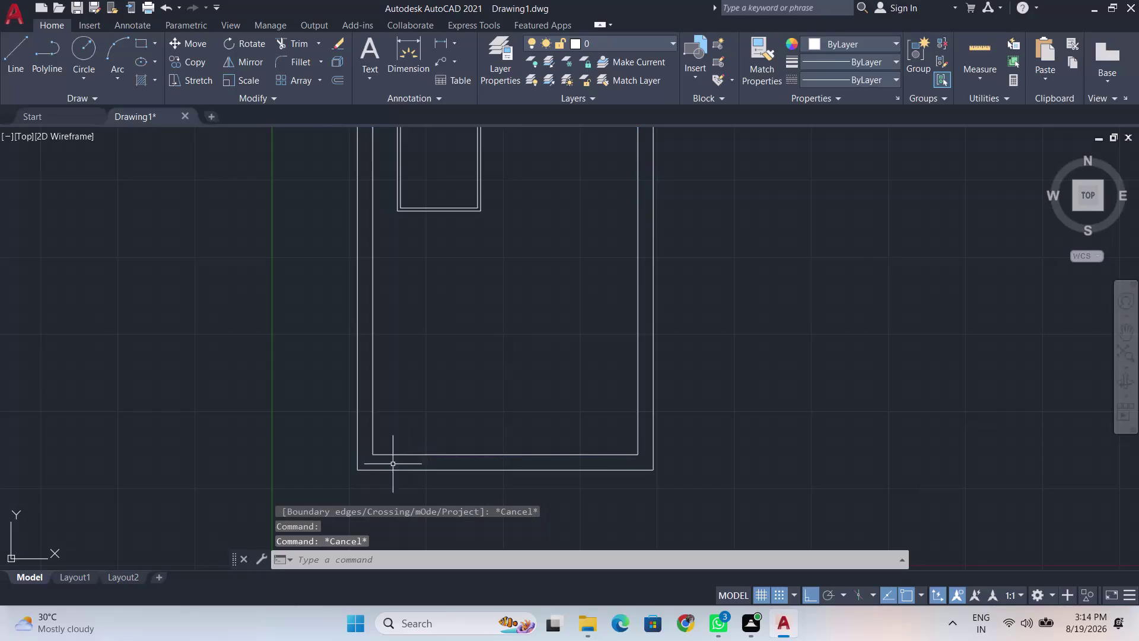
Draw lines extending the left and right inner jambs down to the outer bottom edge.
scroll(up, 3)
key(l)
key(Return)
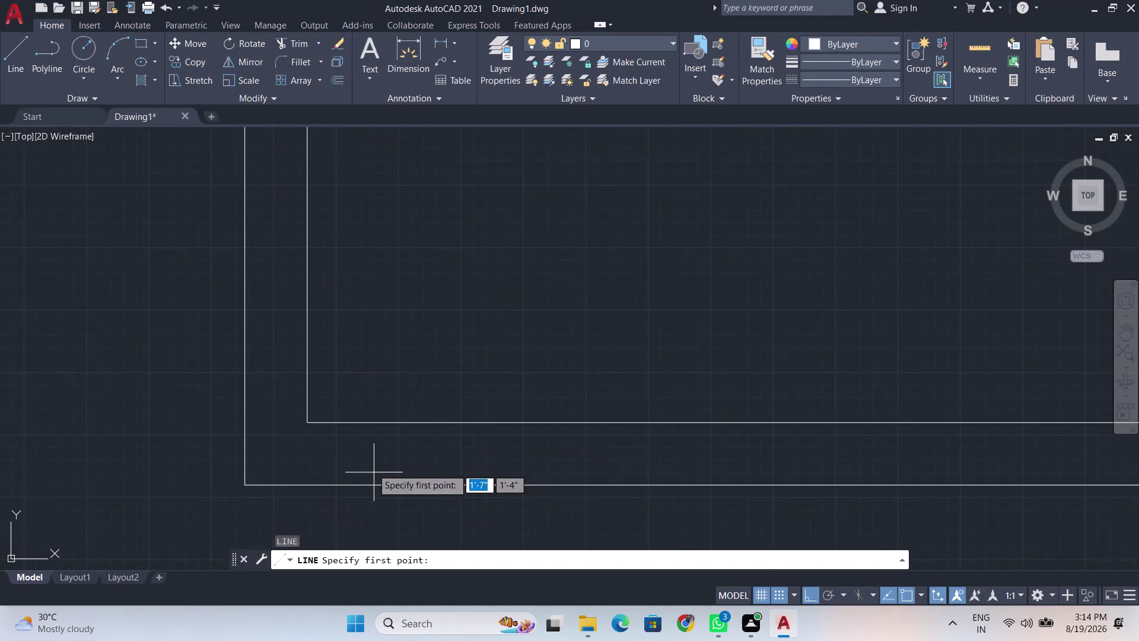
click(311, 421)
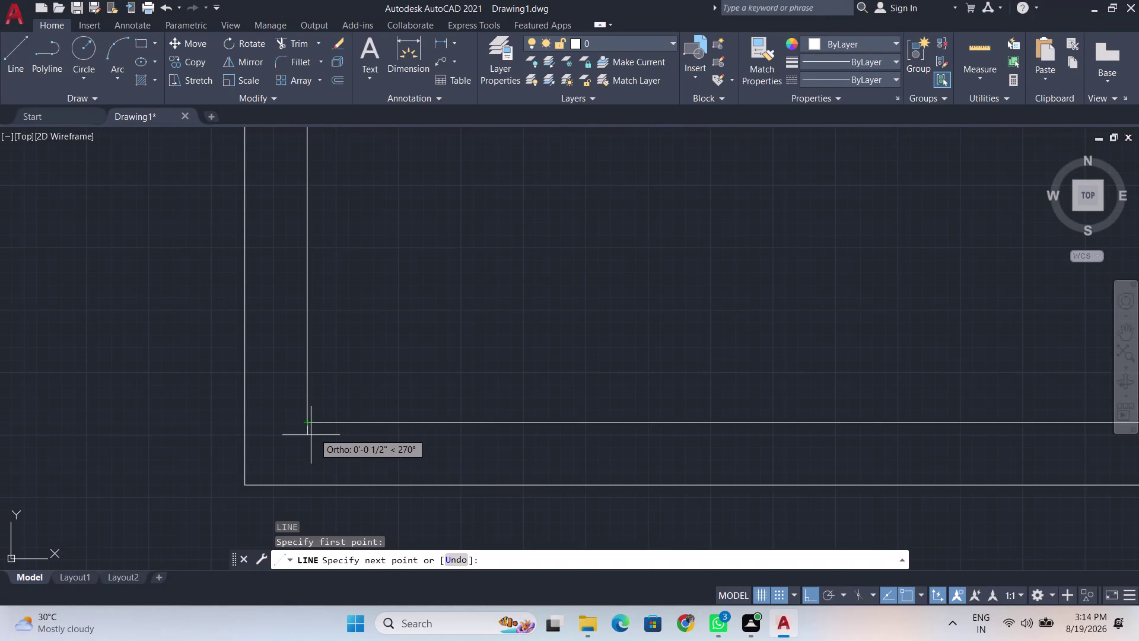
click(316, 495)
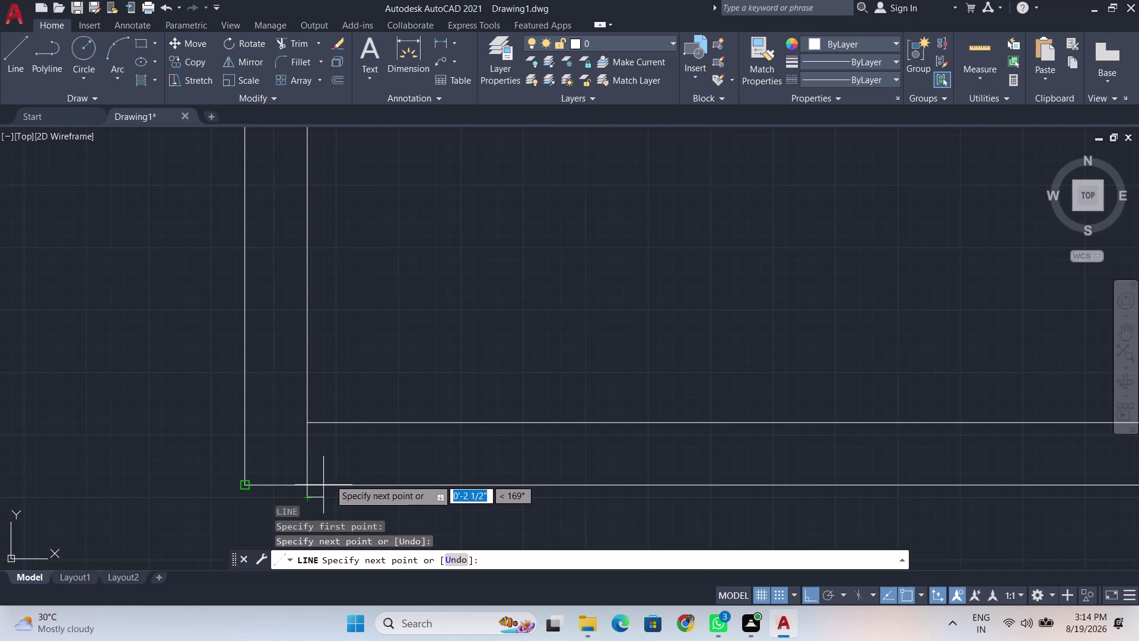
key(space)
middle_drag(617, 453, 444, 404)
scroll(down, 3)
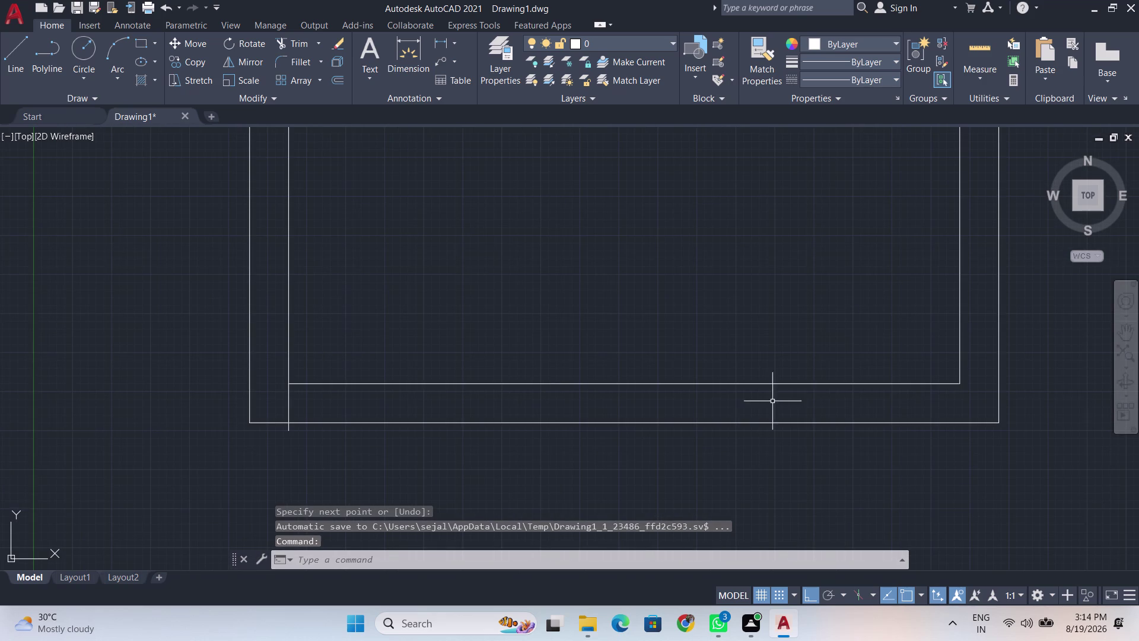
key(l)
key(Return)
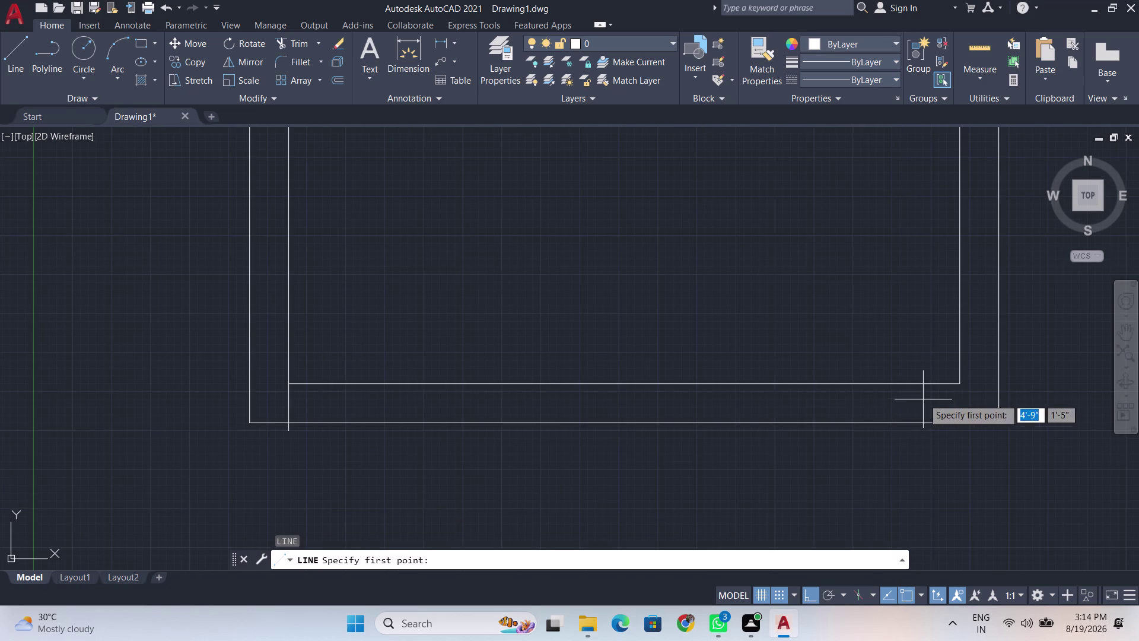
click(959, 386)
click(959, 451)
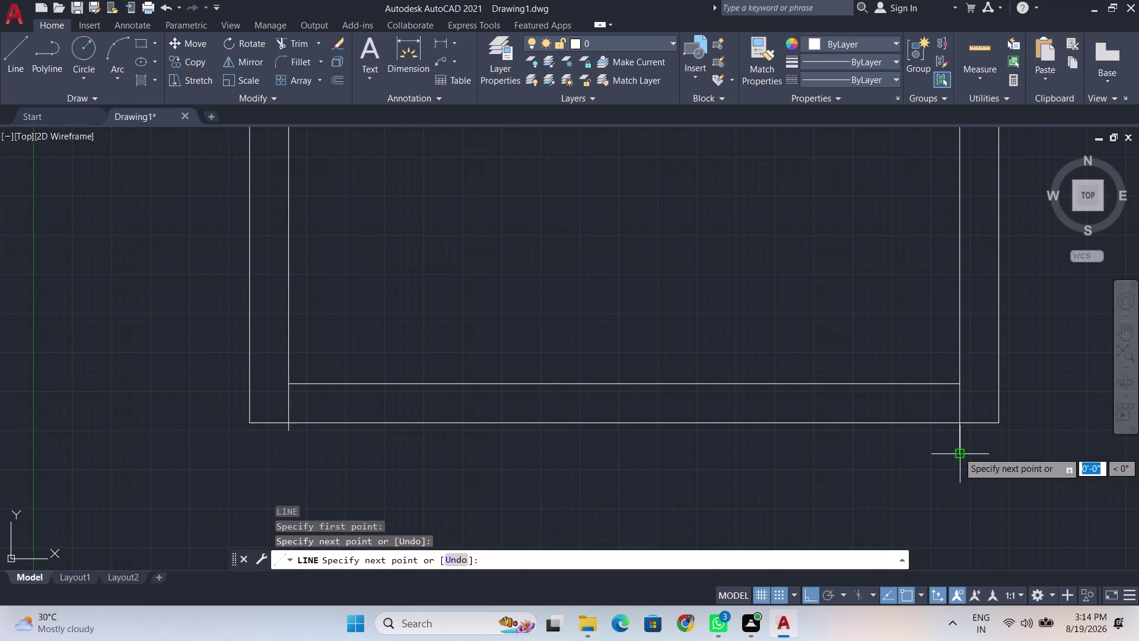
key(Return)
Trim away the inner bottom frame line and the stub below the bottom edge.
text(t)
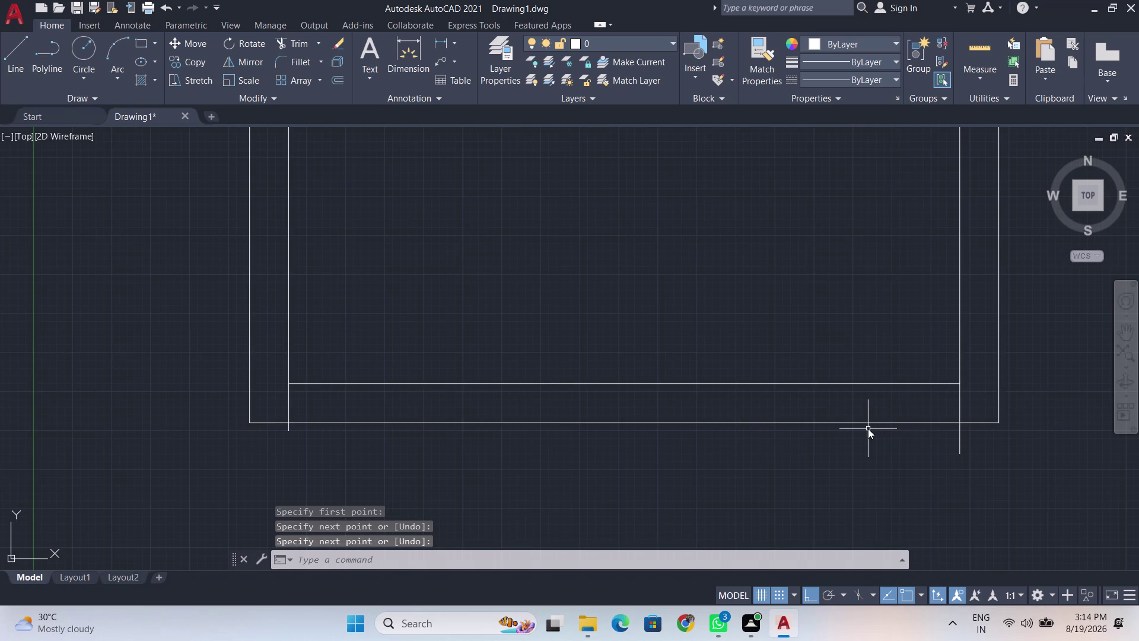
text(r)
key(Return)
click(846, 385)
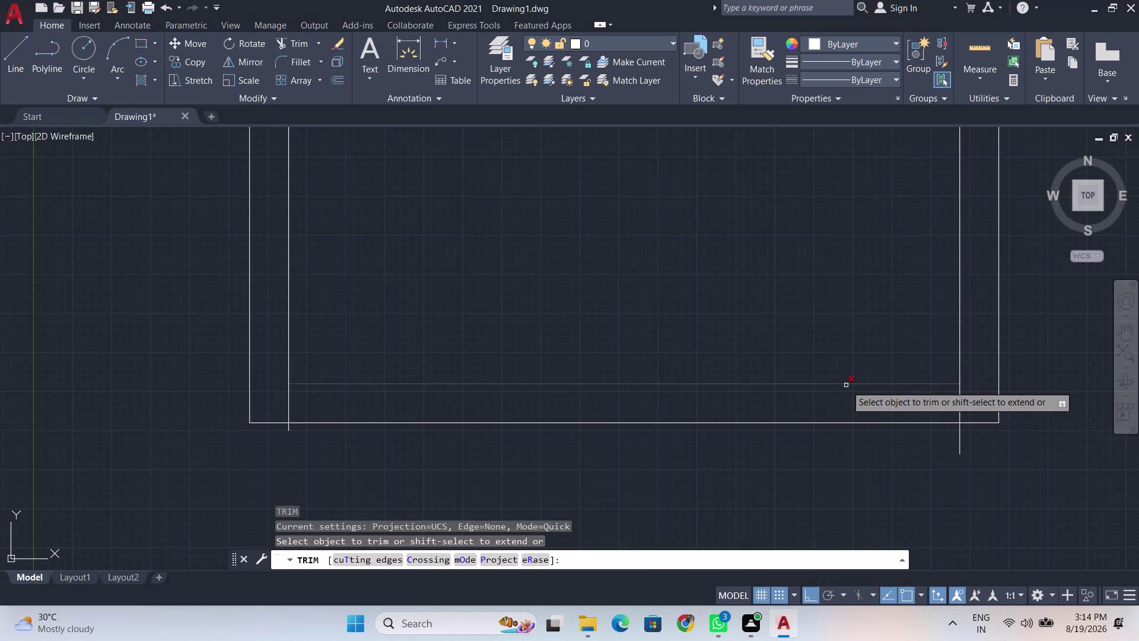
click(290, 431)
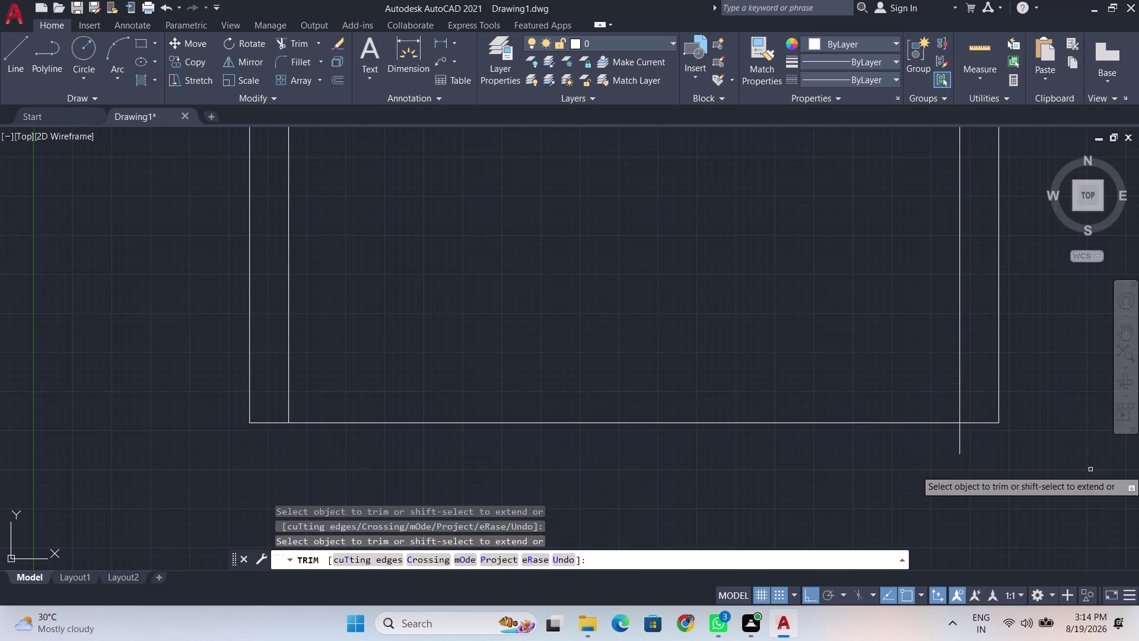
click(964, 448)
click(943, 450)
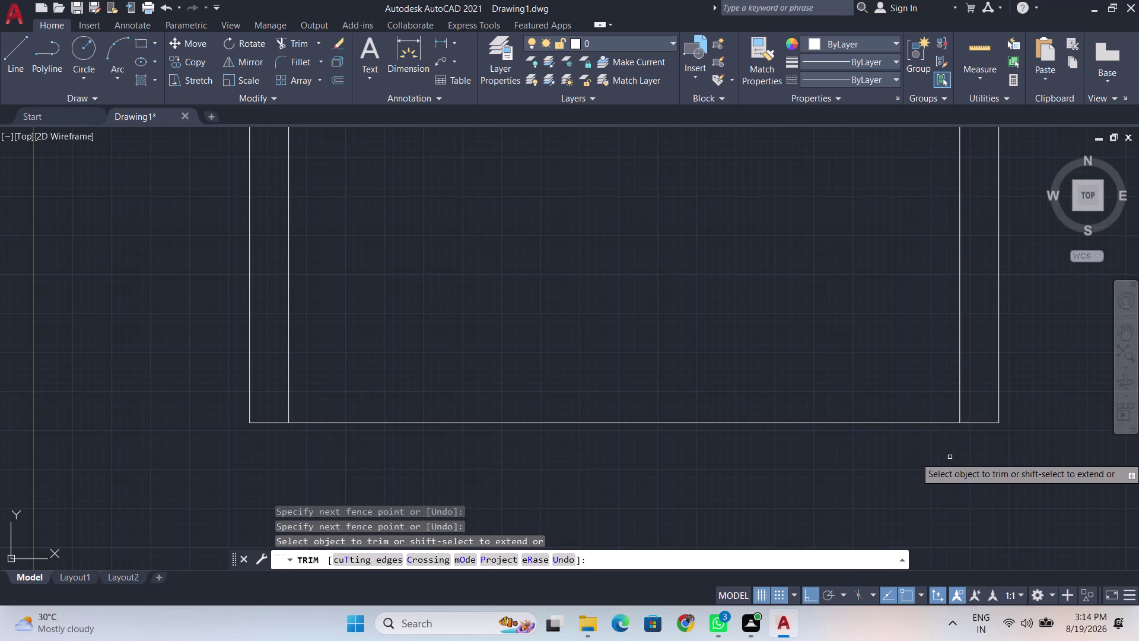
key(Return)
scroll(down, 3)
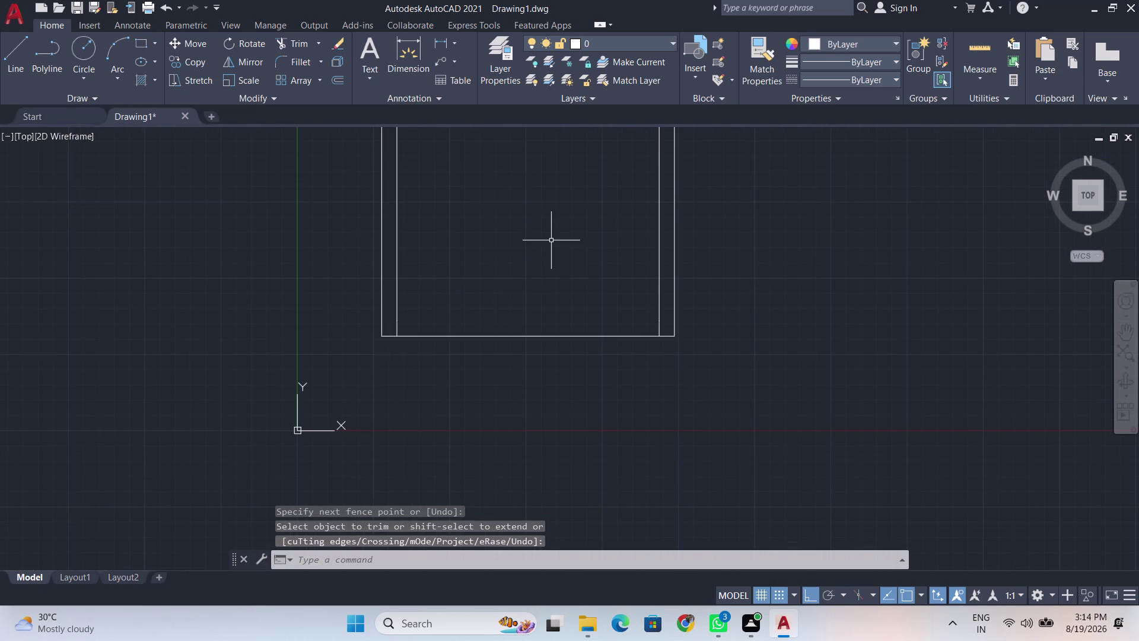
middle_drag(551, 240, 541, 410)
scroll(up, 3)
scroll(down, 3)
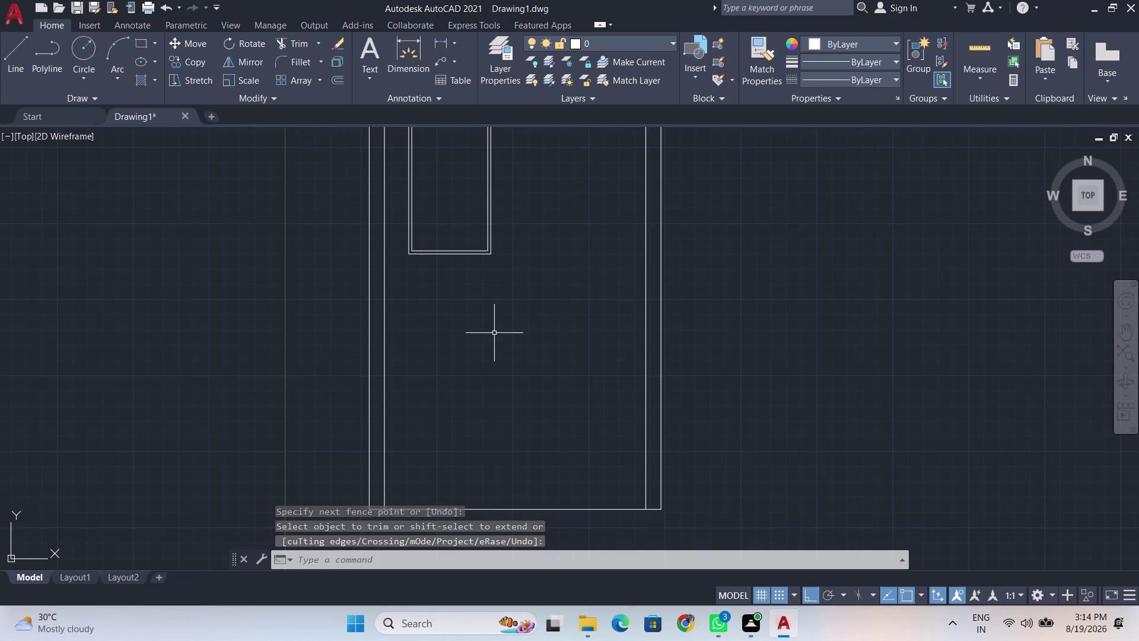
scroll(down, 3)
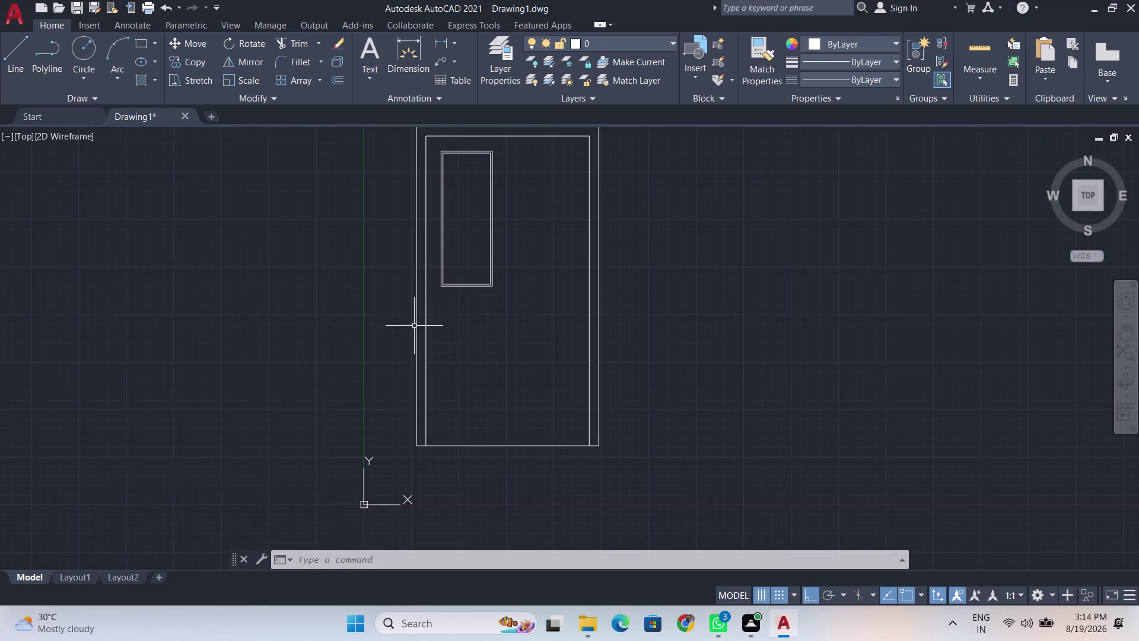
scroll(up, 3)
scroll(up, 3)
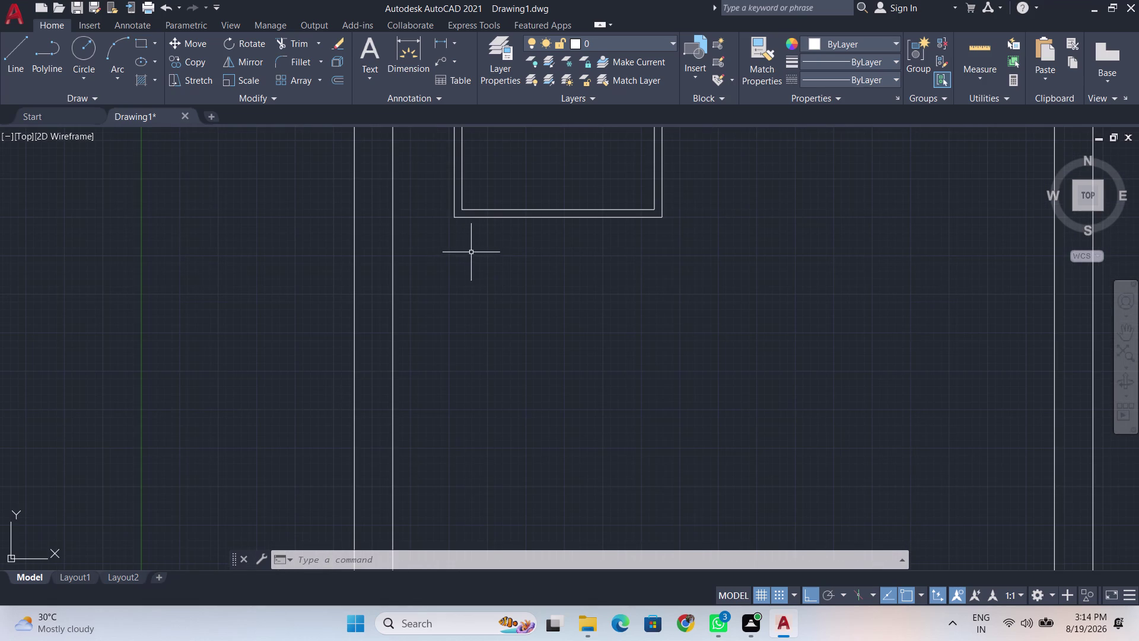
text(rec)
key(Return)
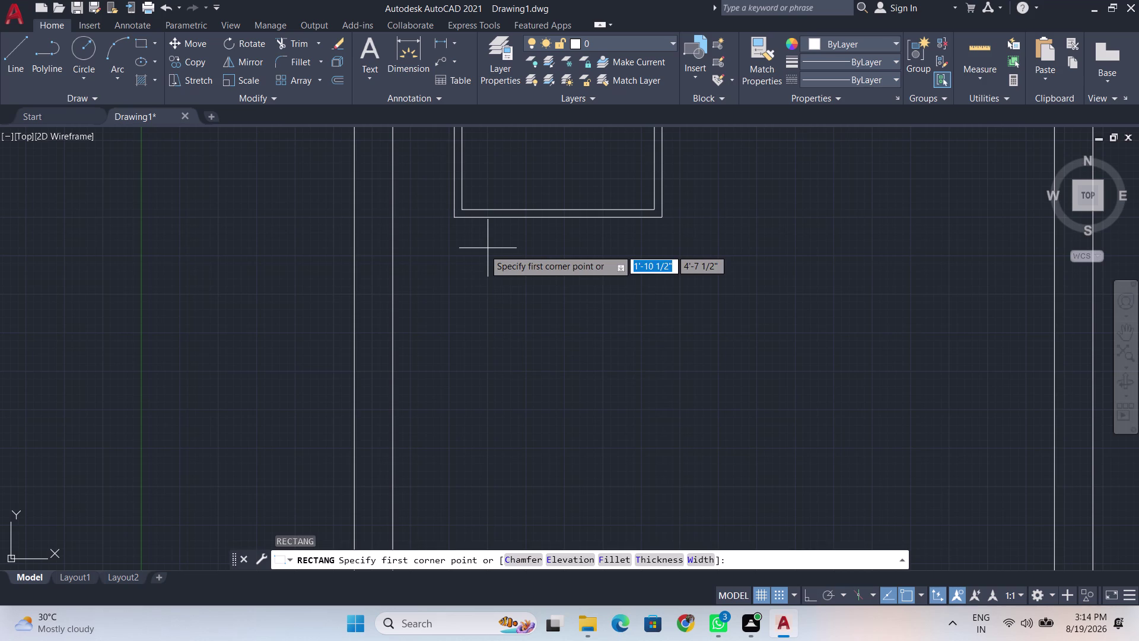
key(BackSpace)
text(tk)
key(Return)
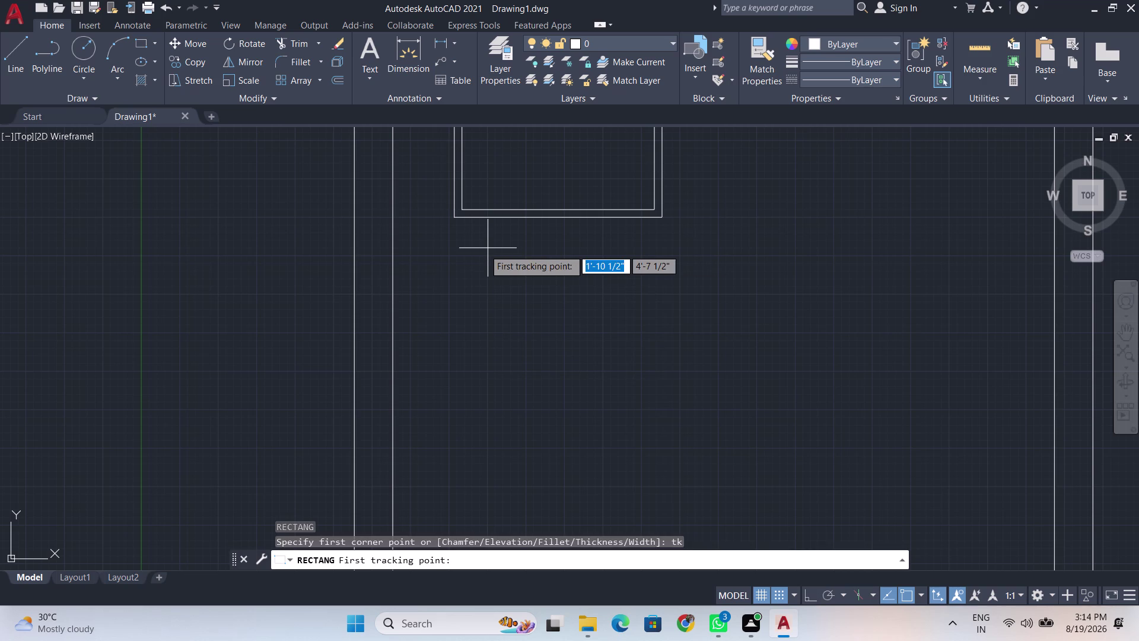
scroll(up, 3)
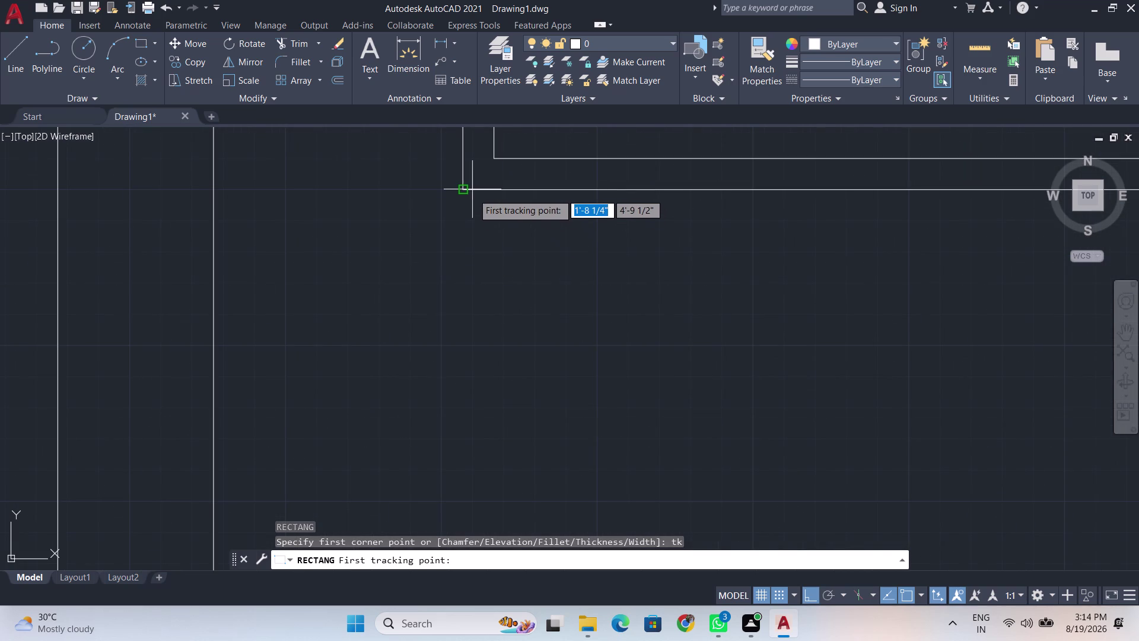
scroll(up, 3)
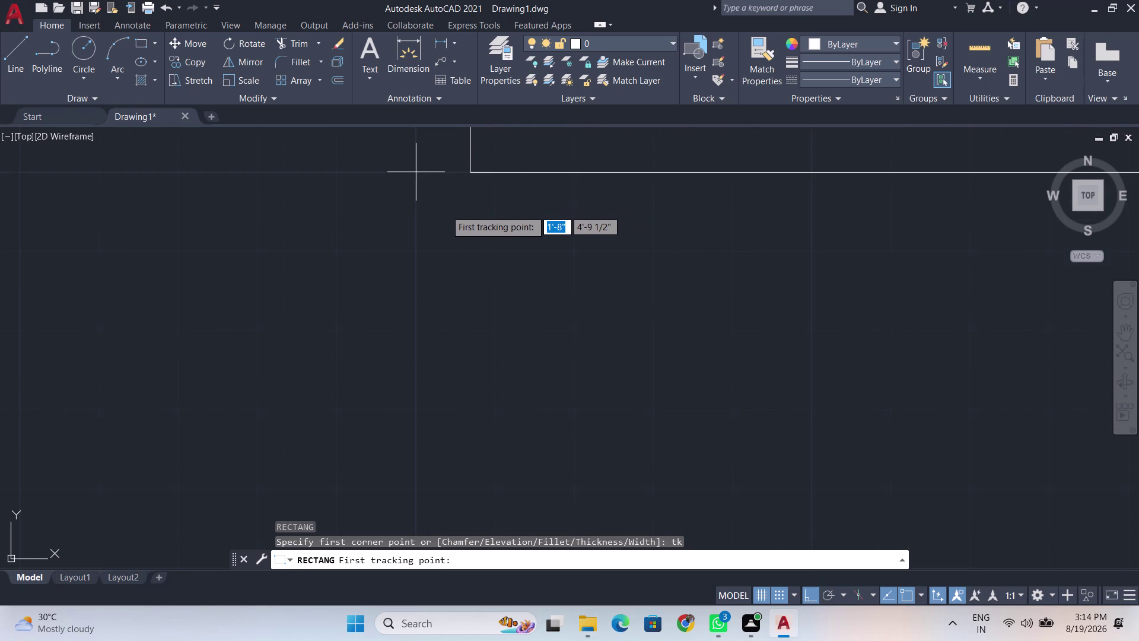
scroll(up, 3)
scroll(down, 3)
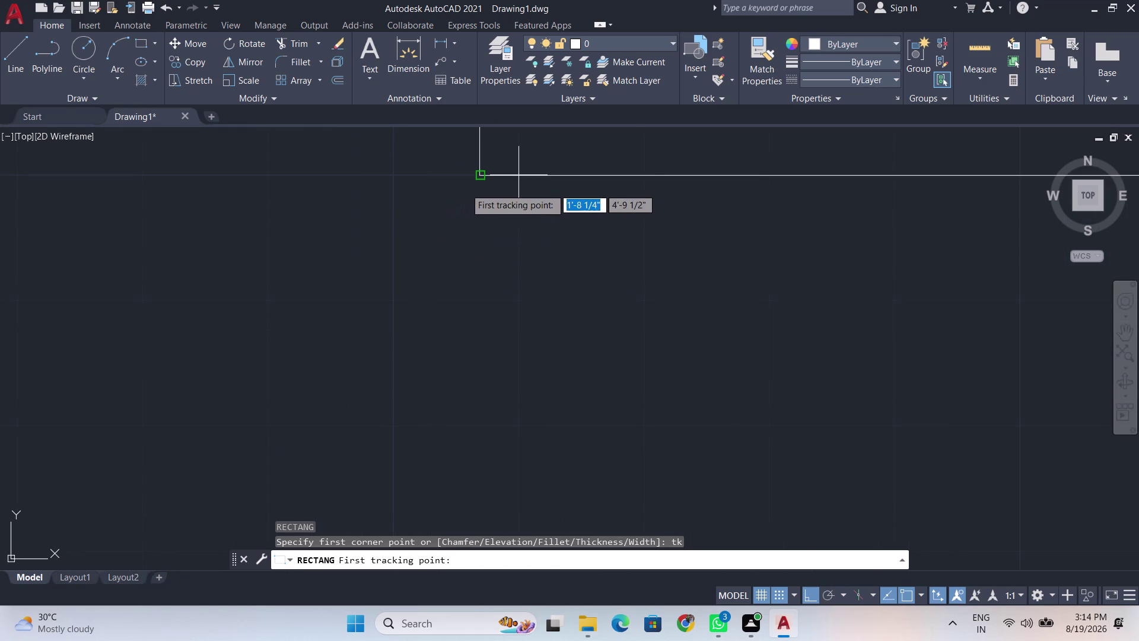
click(473, 191)
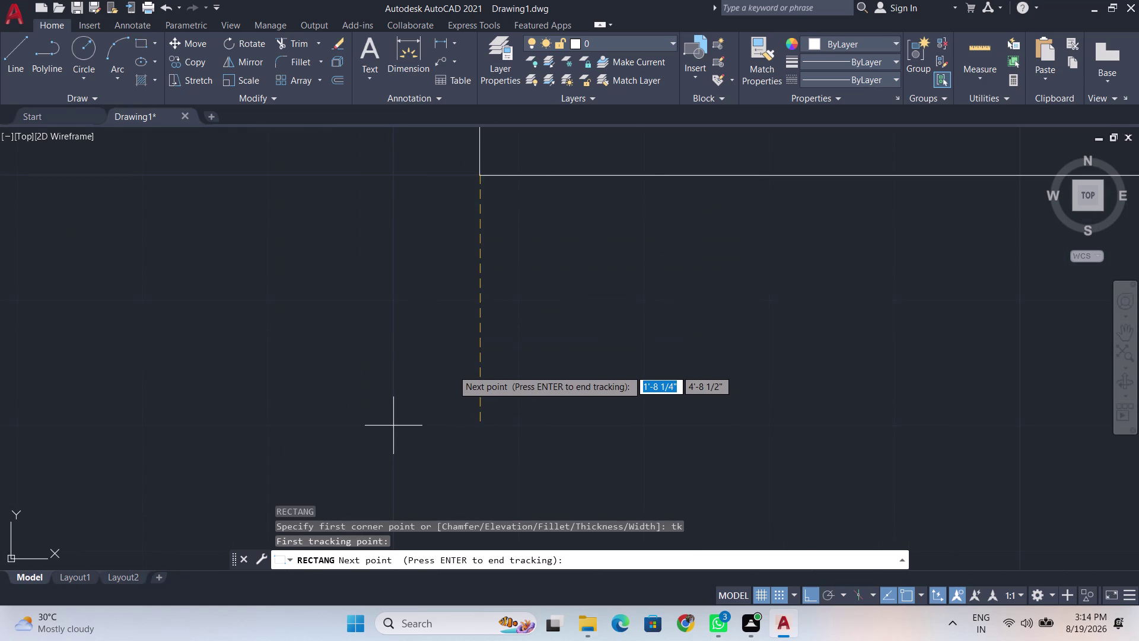
key(BackSpace)
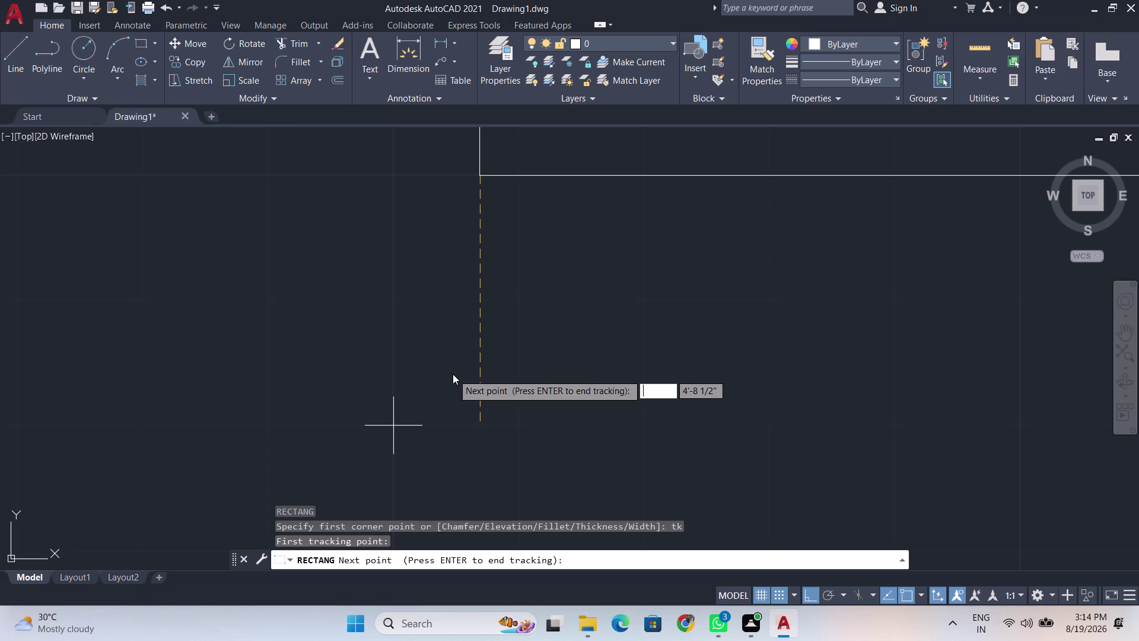
key(6)
key(shift+quotedbl)
key(Tab)
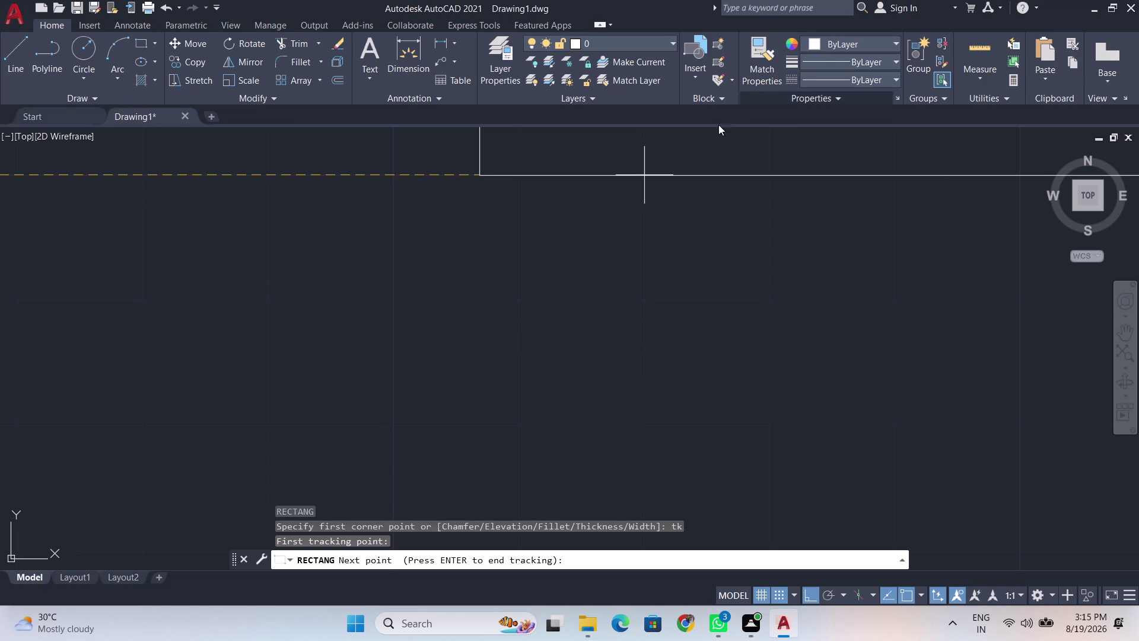
scroll(down, 3)
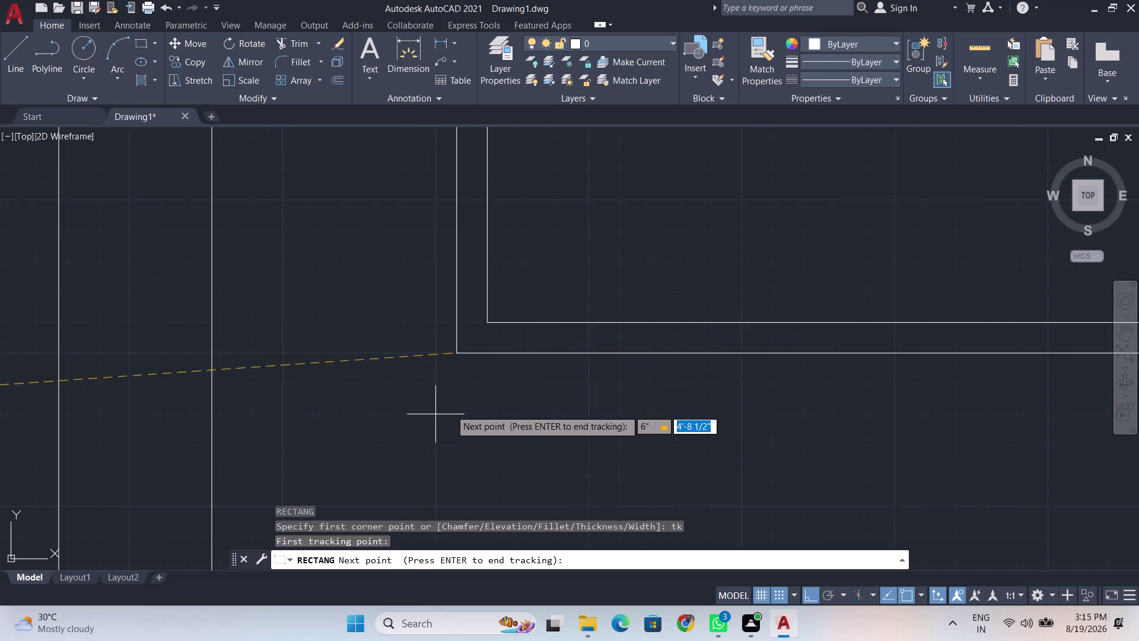
scroll(down, 3)
scroll(up, 3)
scroll(down, 3)
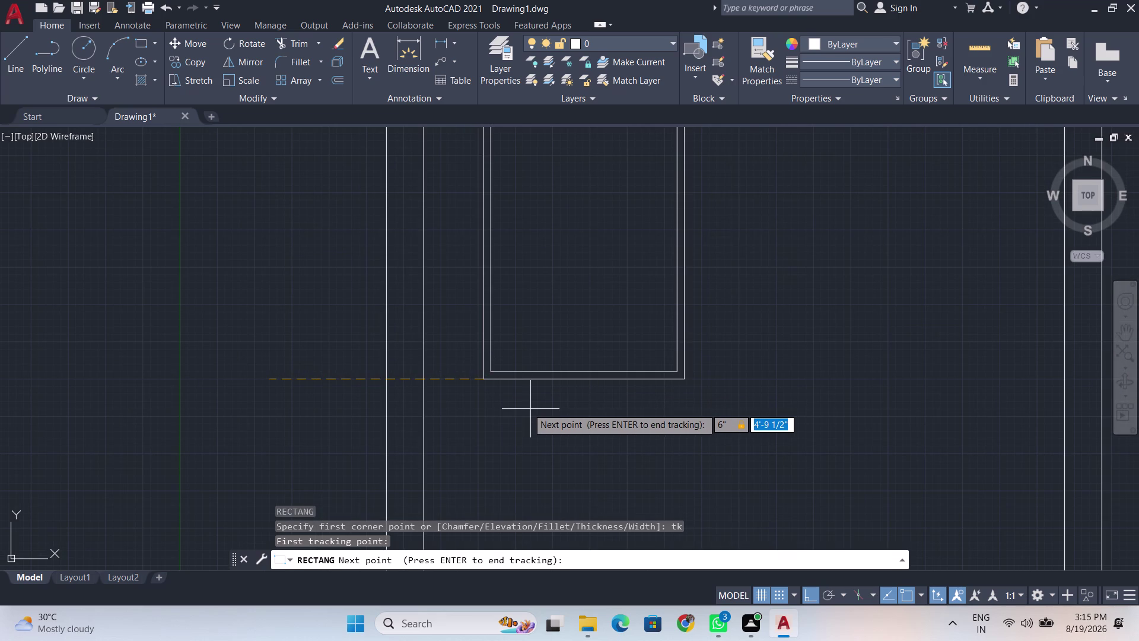
key(Escape)
scroll(up, 3)
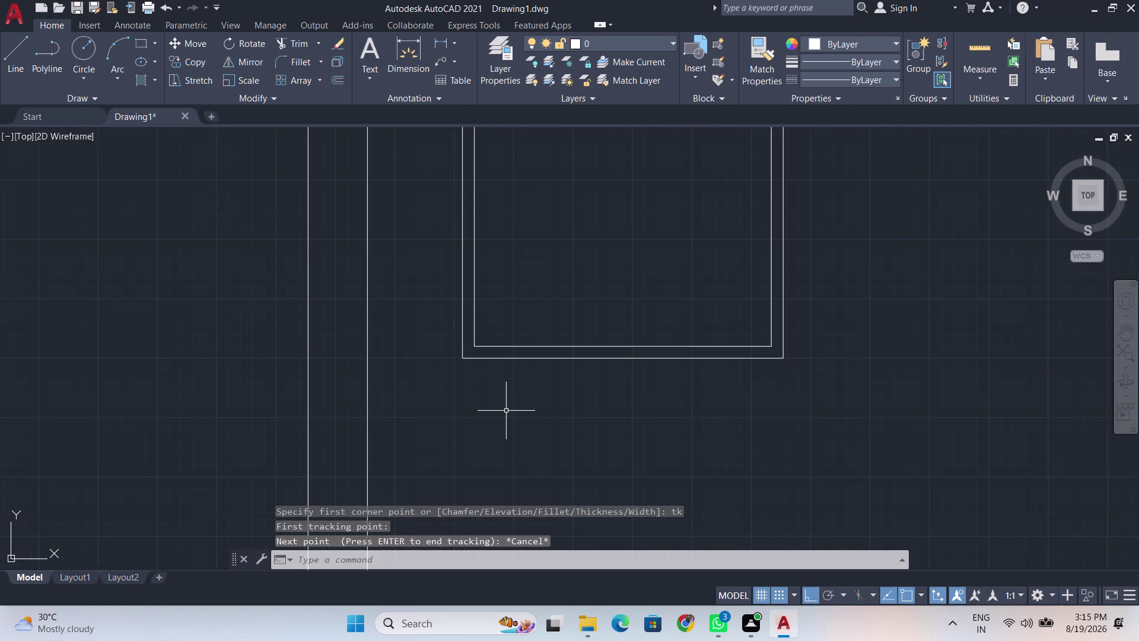
scroll(down, 3)
middle_drag(506, 411, 452, 134)
scroll(down, 3)
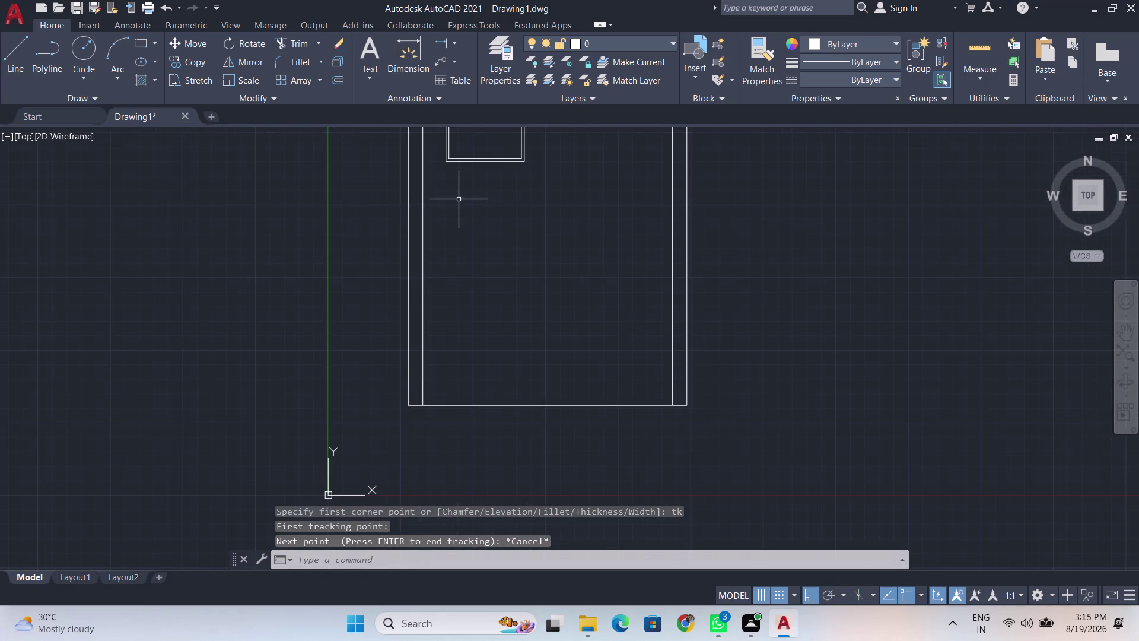
Draw a 6" vertical line down from the glass panel's lower-left corner.
middle_drag(466, 204, 482, 282)
scroll(up, 3)
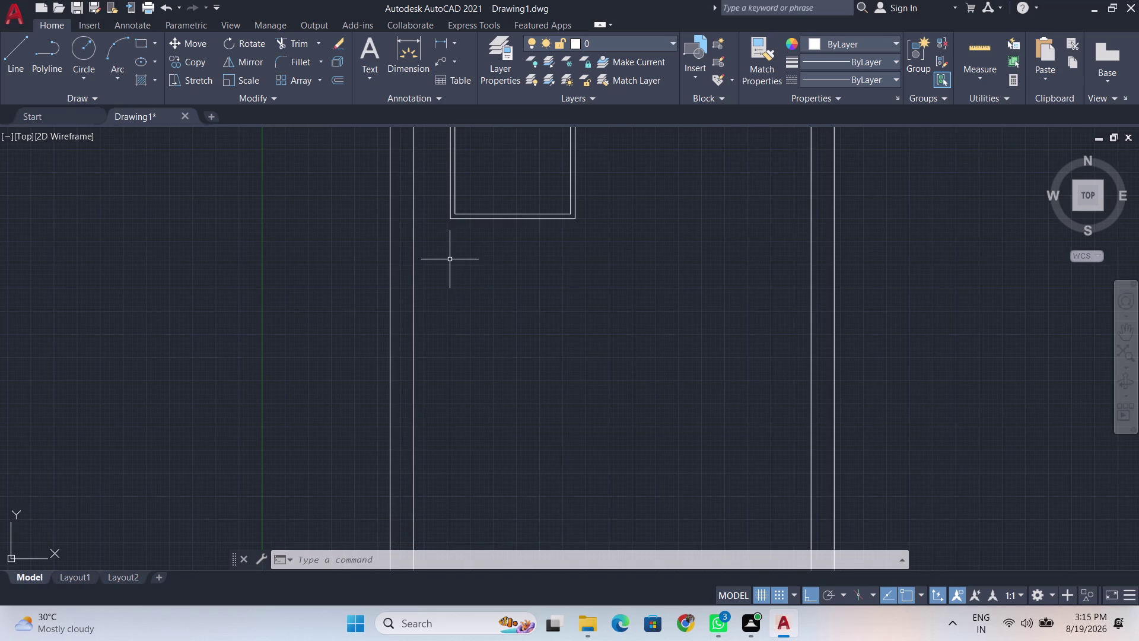
key(l)
key(Return)
scroll(up, 3)
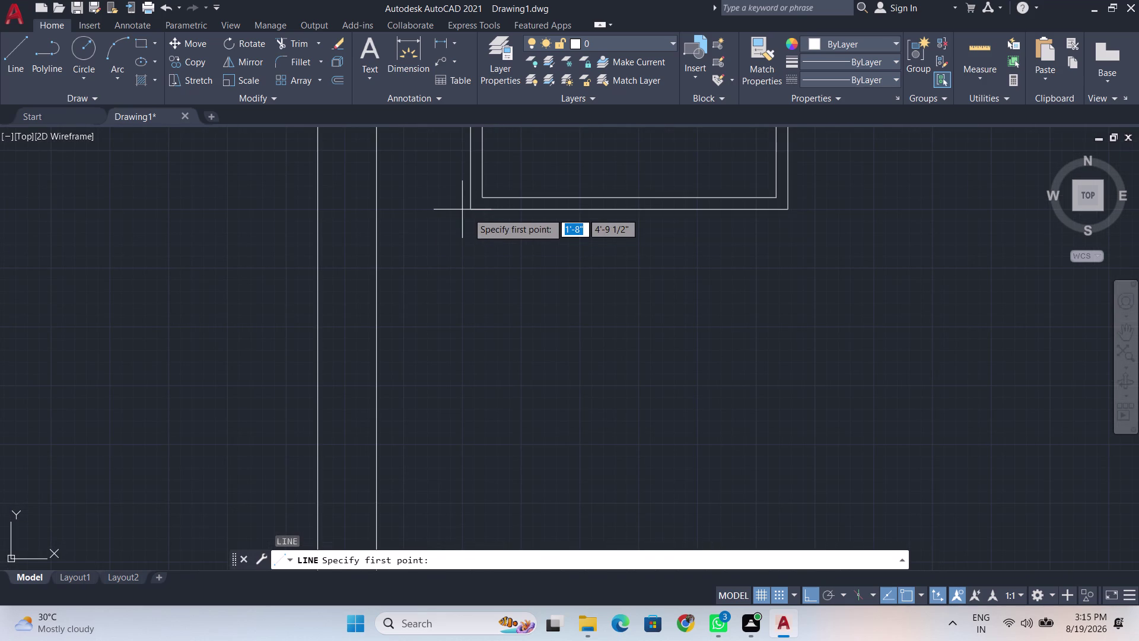
click(473, 213)
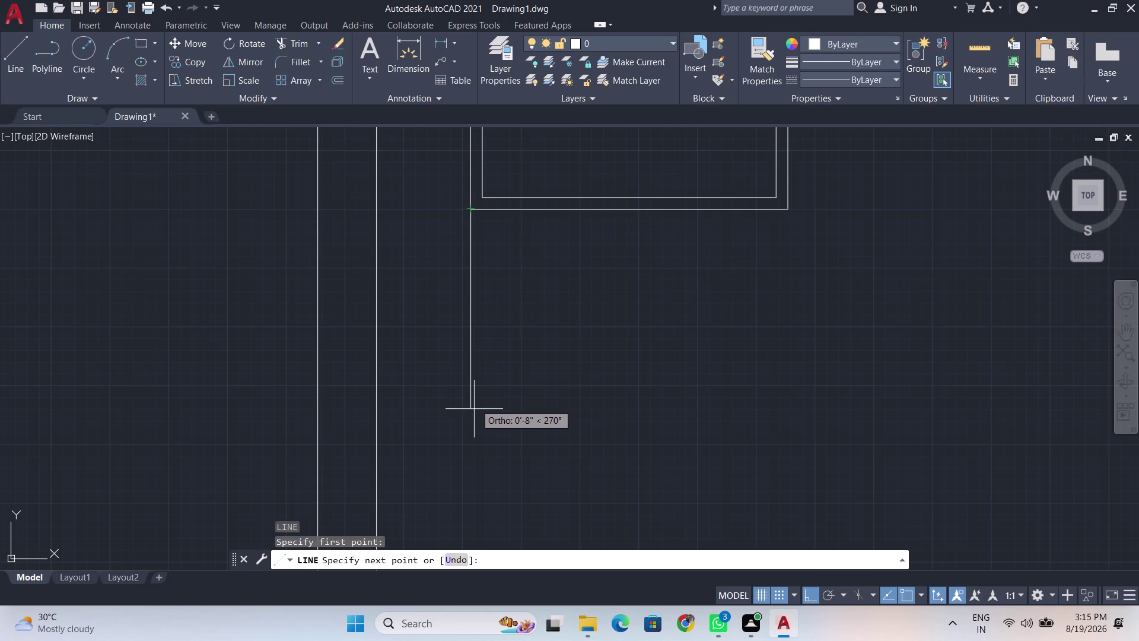
key(BackSpace)
key(BackSpace)
key(6)
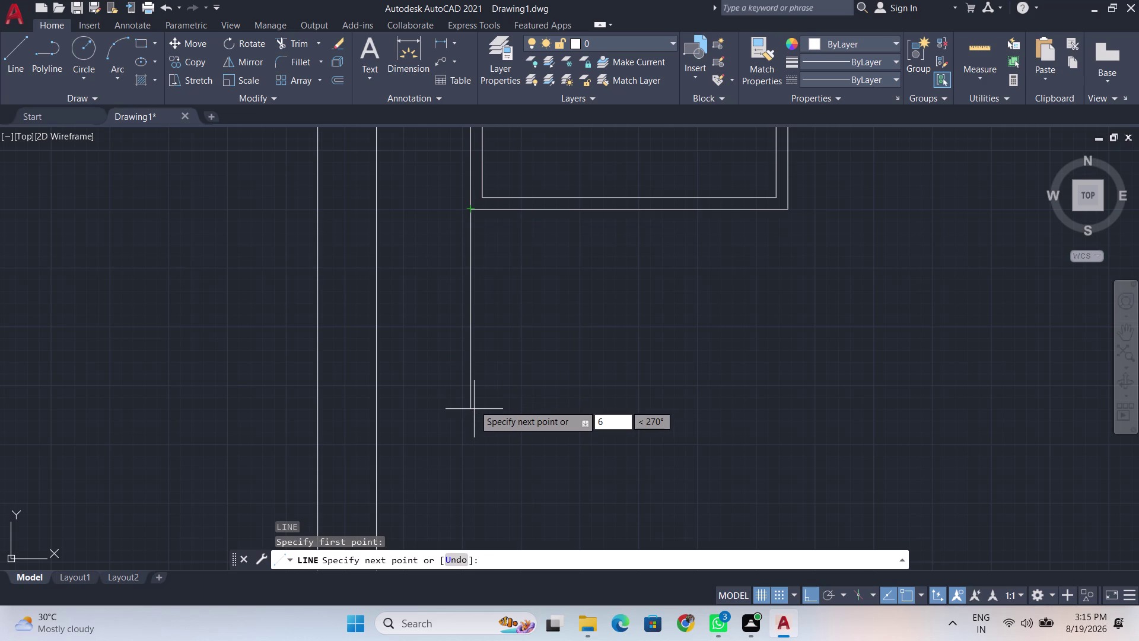
key(shift+quotedbl)
key(Return)
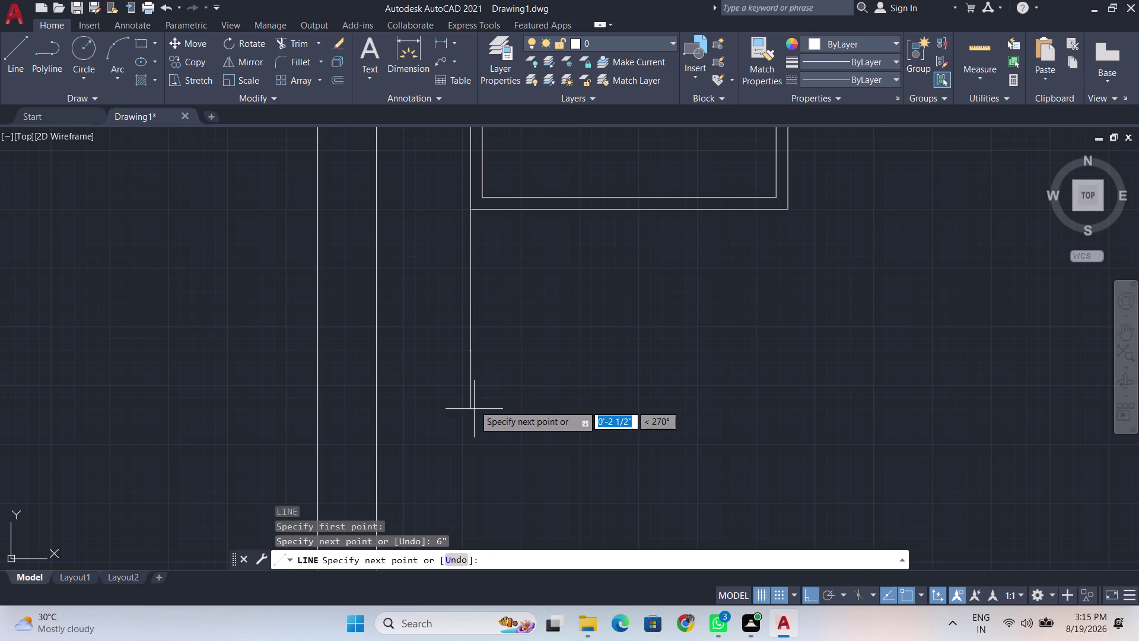
key(space)
scroll(up, 3)
scroll(down, 3)
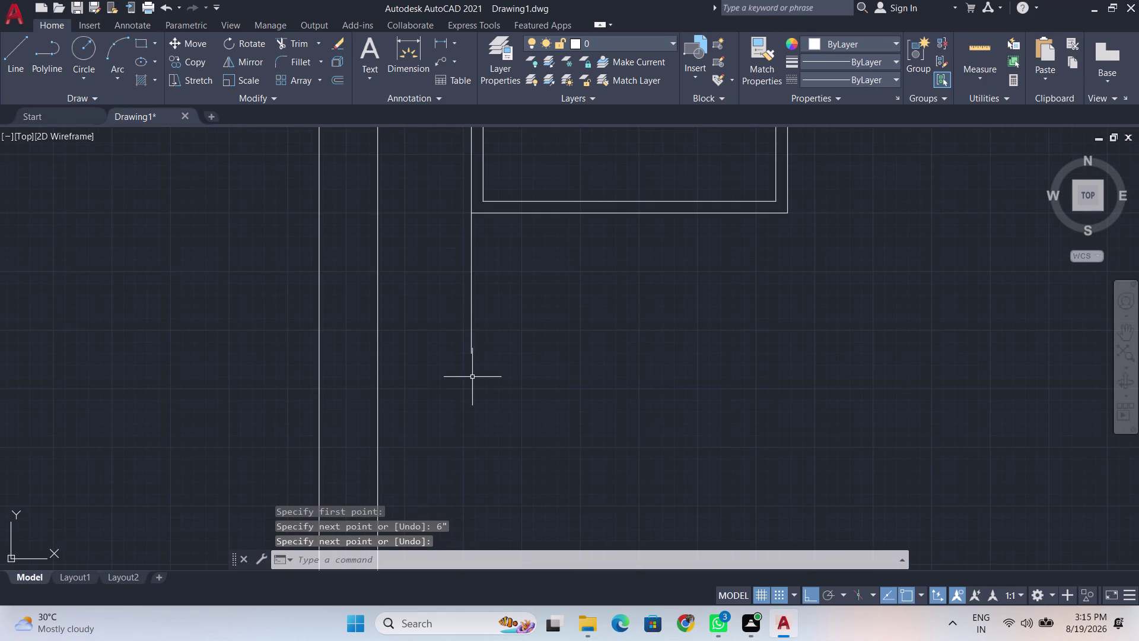
Start a rectangle at the line's end, then cancel it.
text(rec)
key(Return)
click(466, 353)
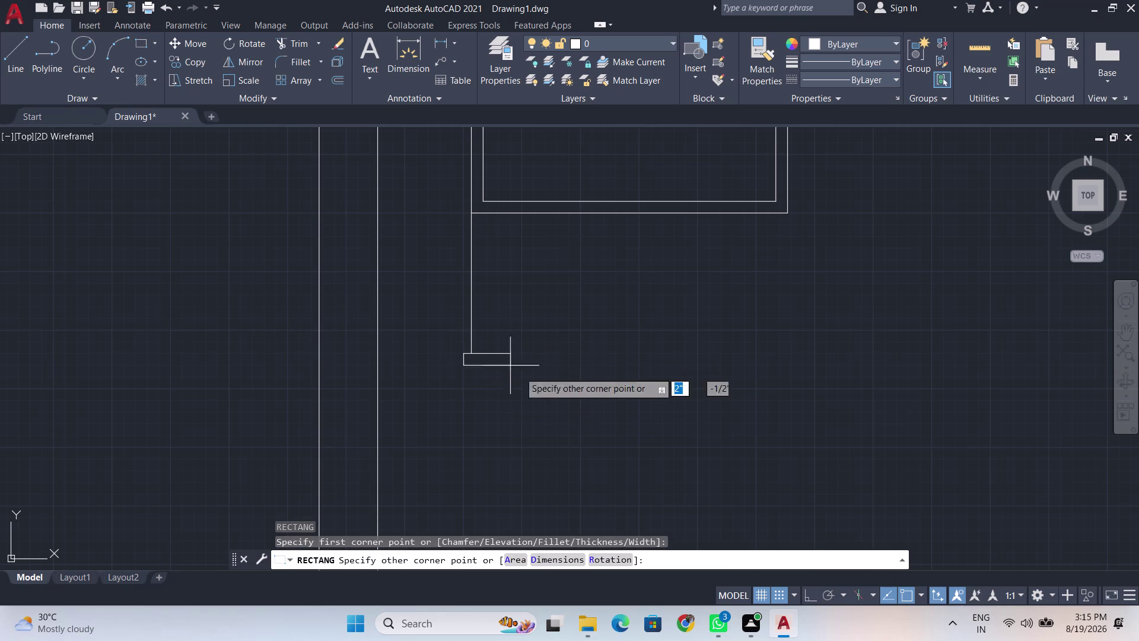
key(Escape)
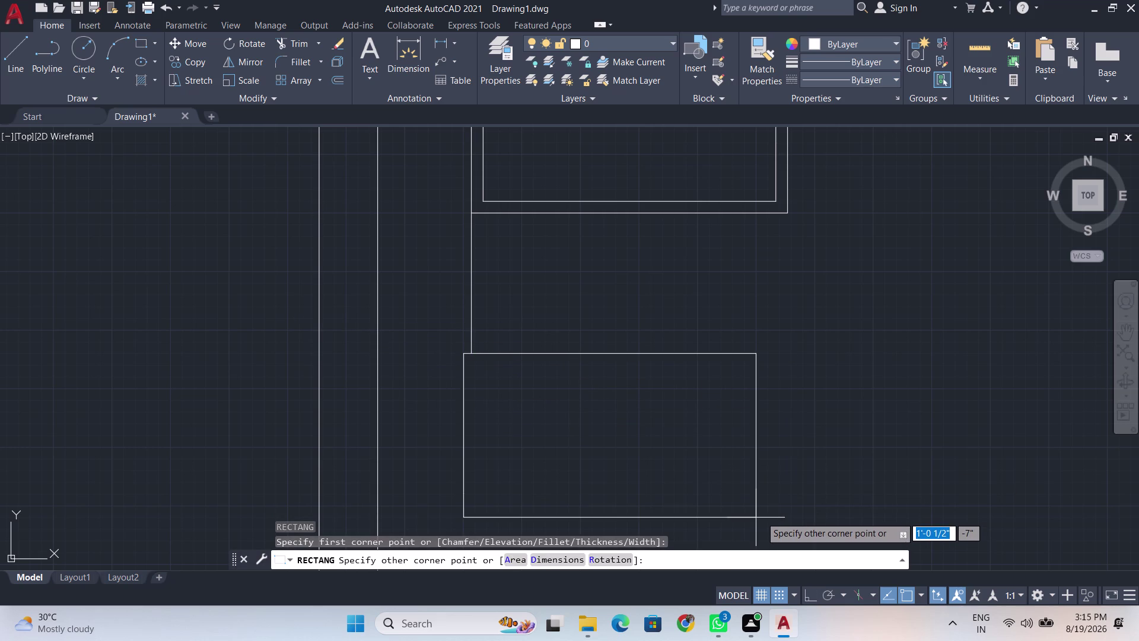
scroll(up, 3)
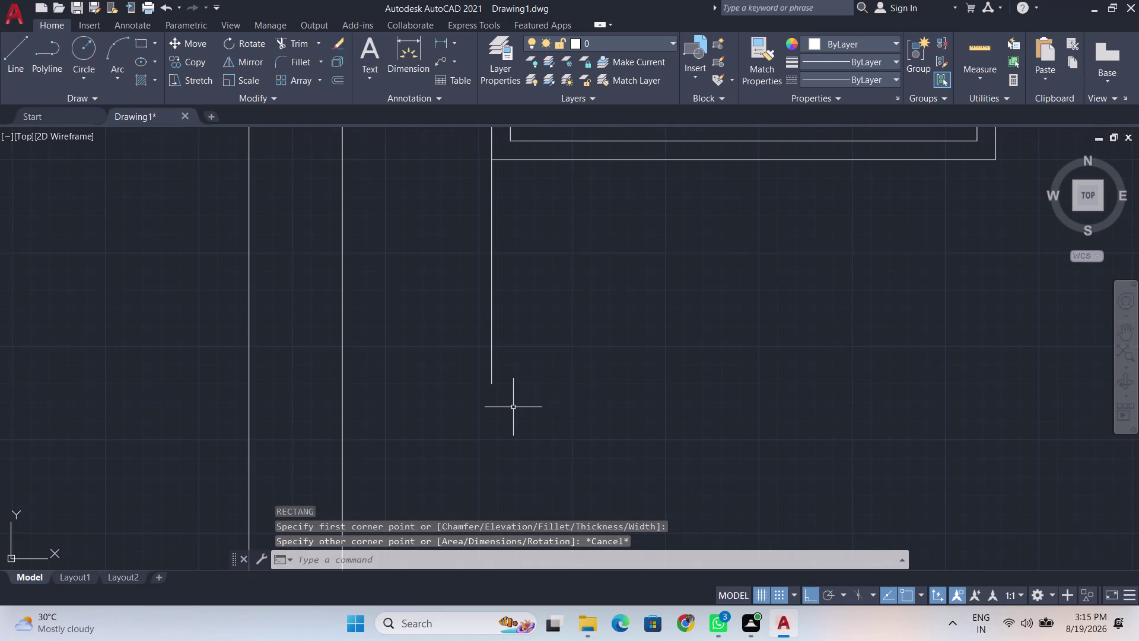
Start a rectangle with its first corner at the short line's bottom end.
text(re)
key(c)
key(Return)
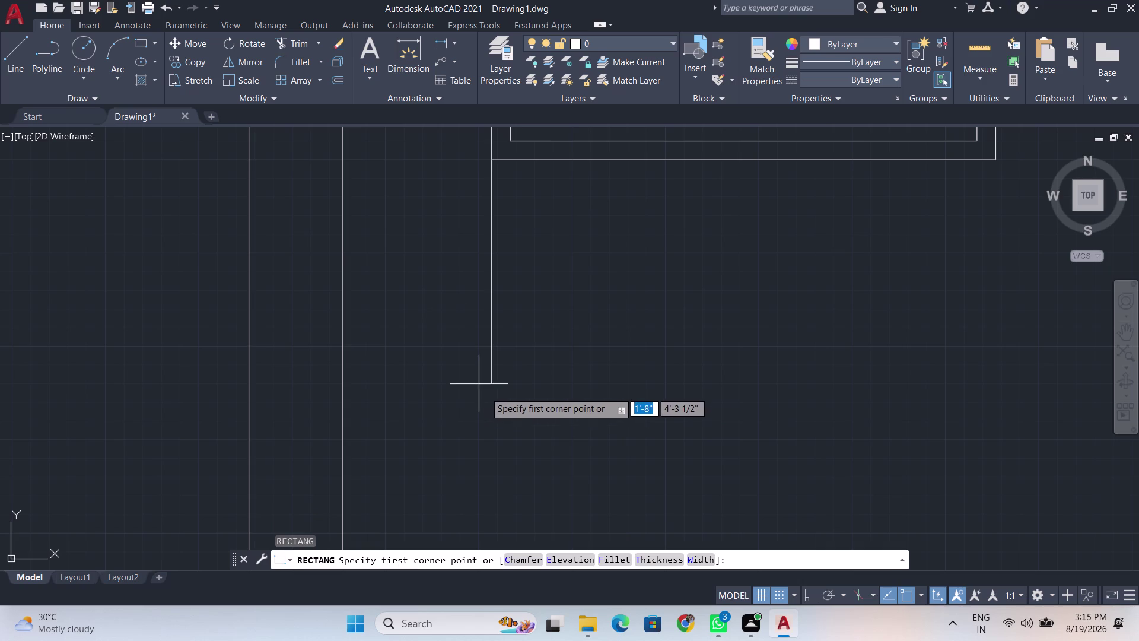
click(491, 387)
scroll(down, 3)
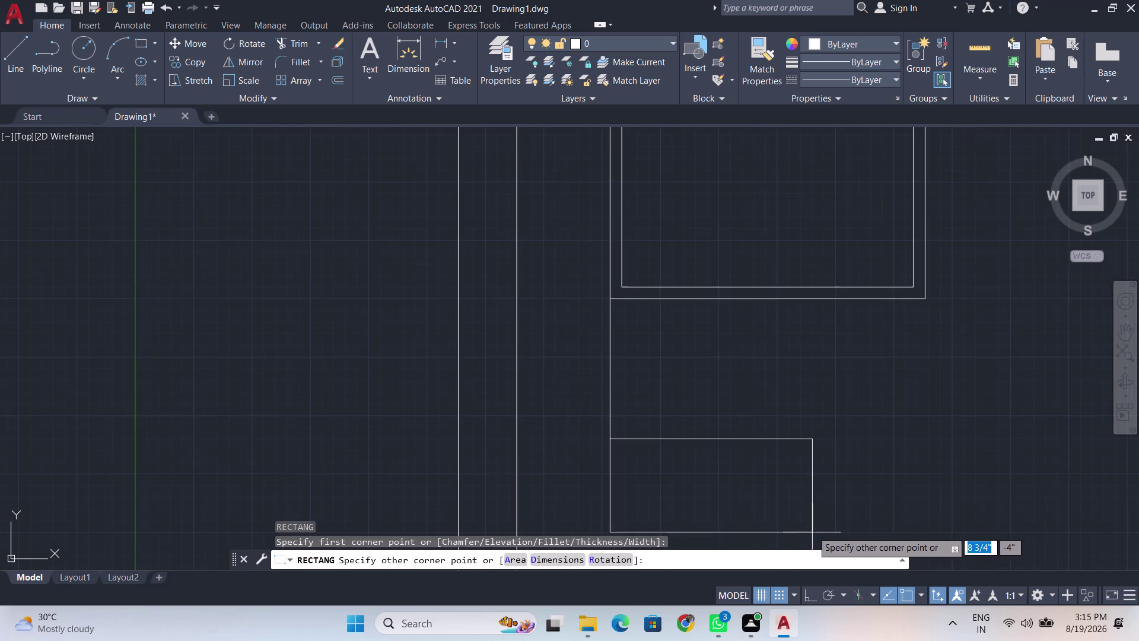
middle_drag(910, 524, 861, 397)
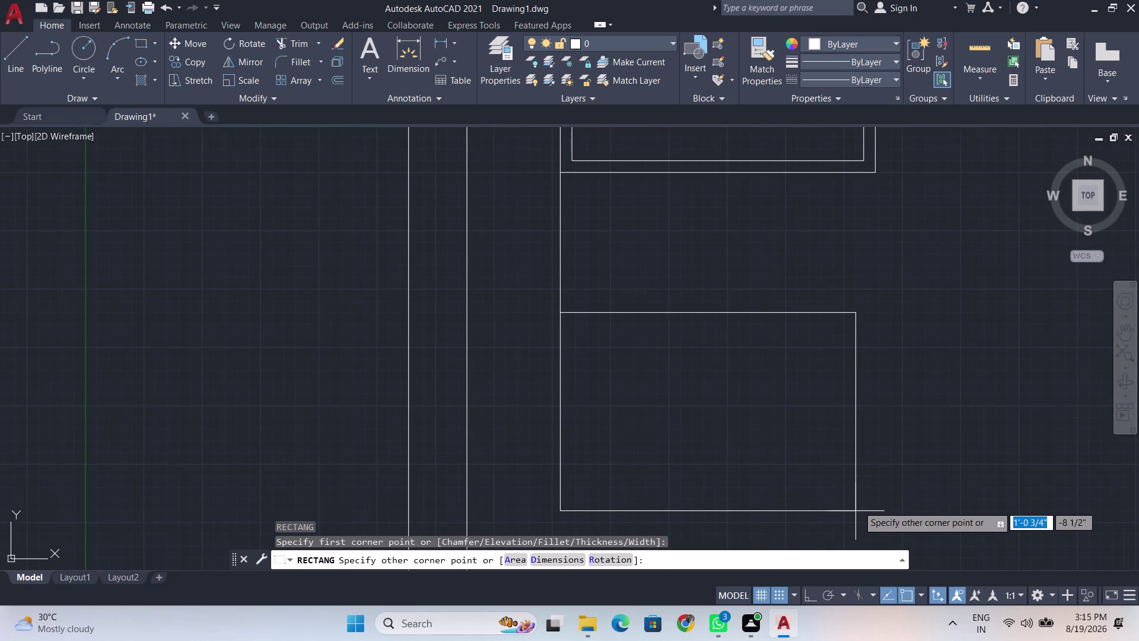
scroll(up, 3)
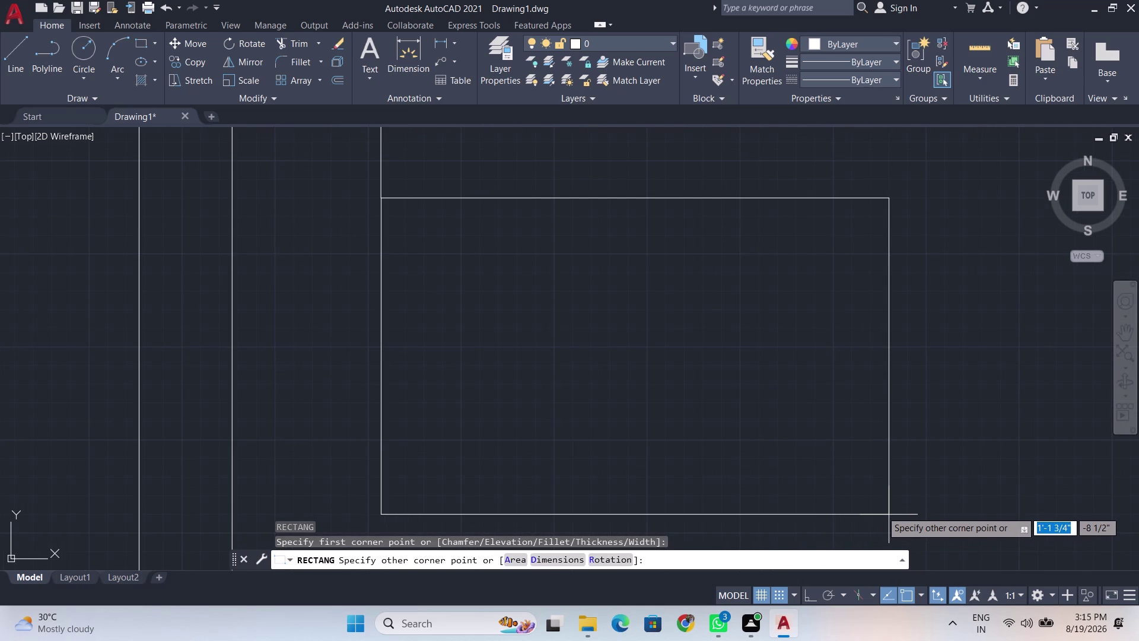
key(BackSpace)
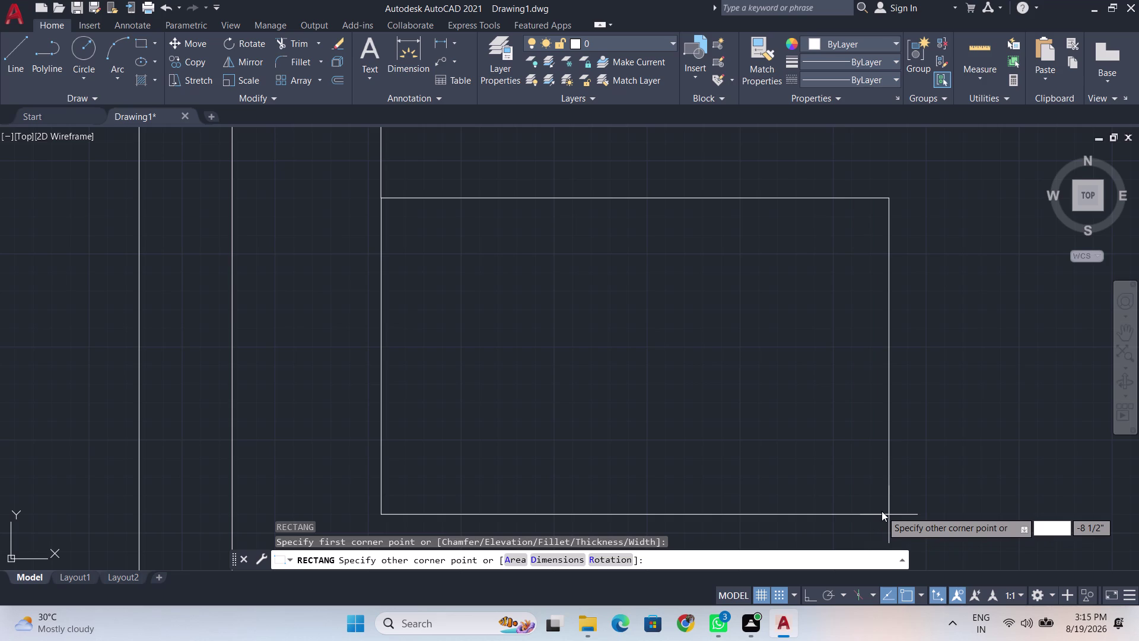
scroll(down, 3)
scroll(down, 3)
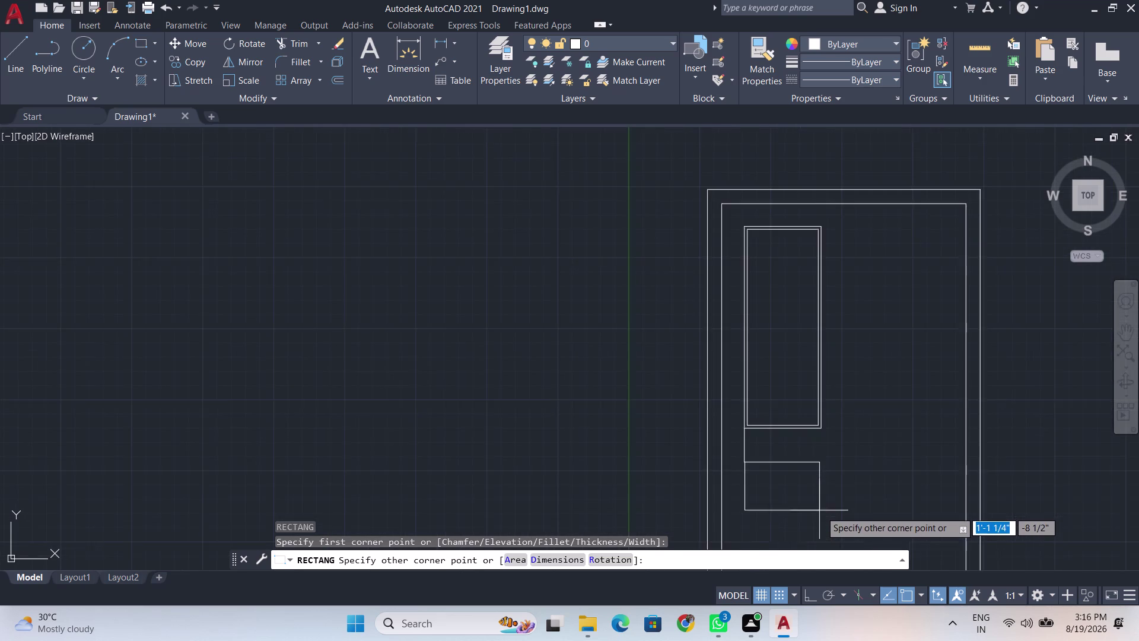
scroll(down, 3)
middle_drag(824, 541, 800, 396)
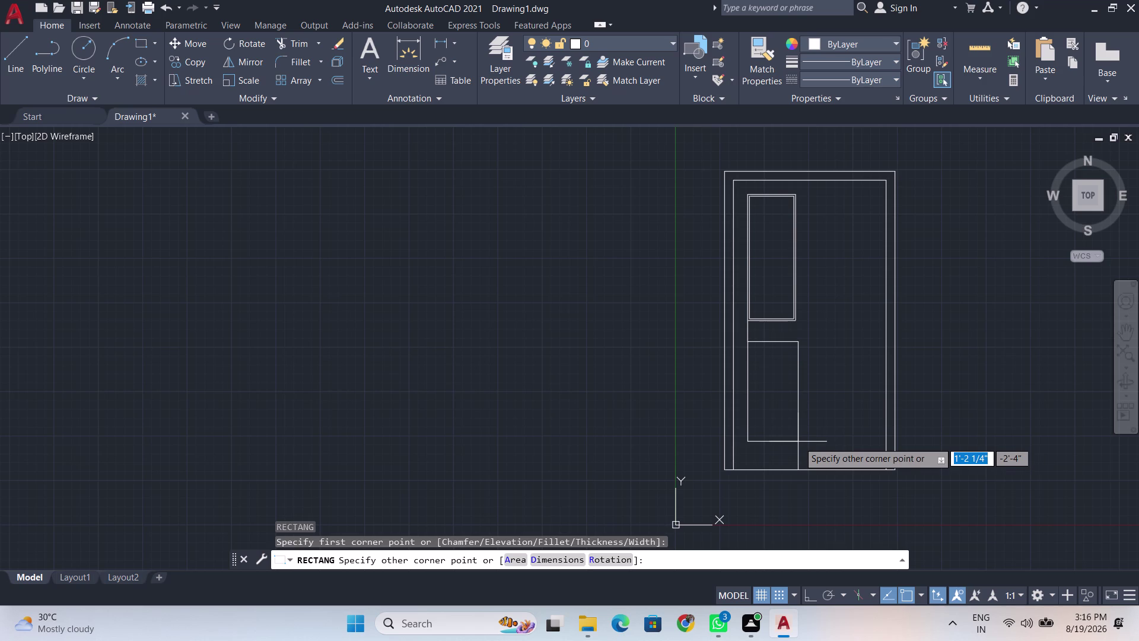
Enter the rectangle's 1'-1 1/2" width, correcting the mistyped values.
key(BackSpace)
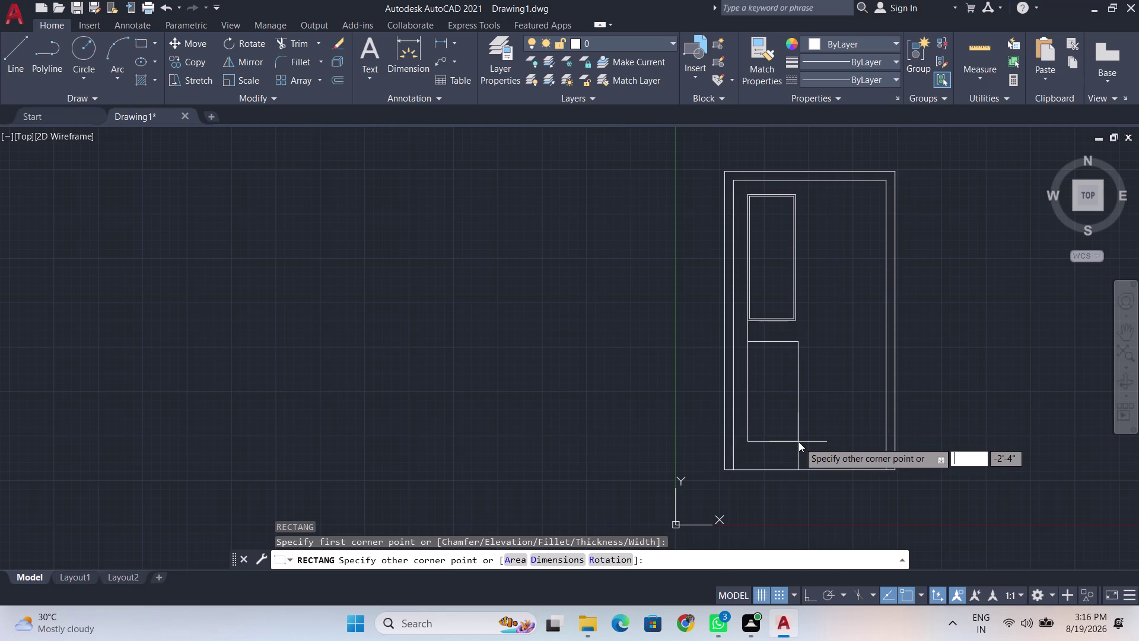
key(1)
key(minus)
key(1)
key(space)
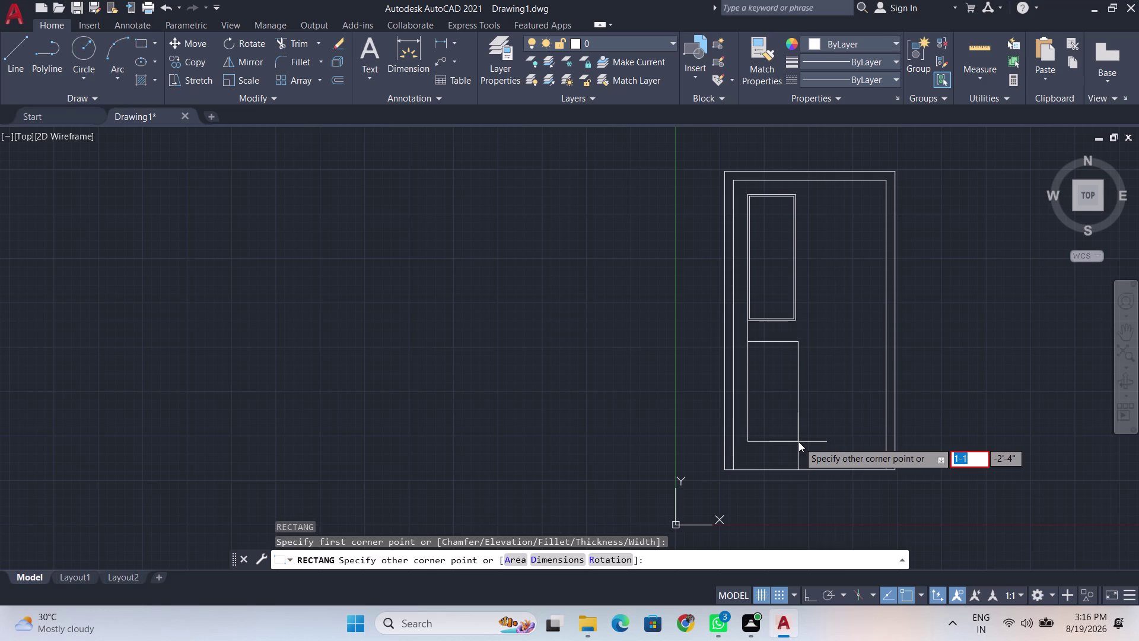
key(space)
key(BackSpace)
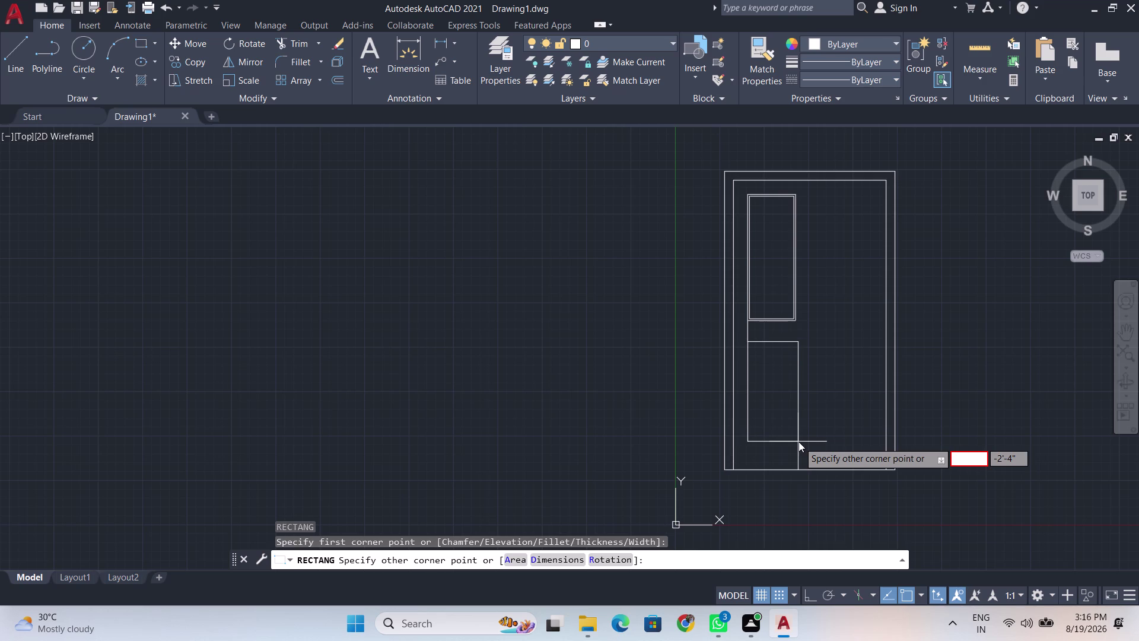
key(1)
text(-1)
key(1)
key(BackSpace)
key(minus)
key(1)
text(/2)
key(Tab)
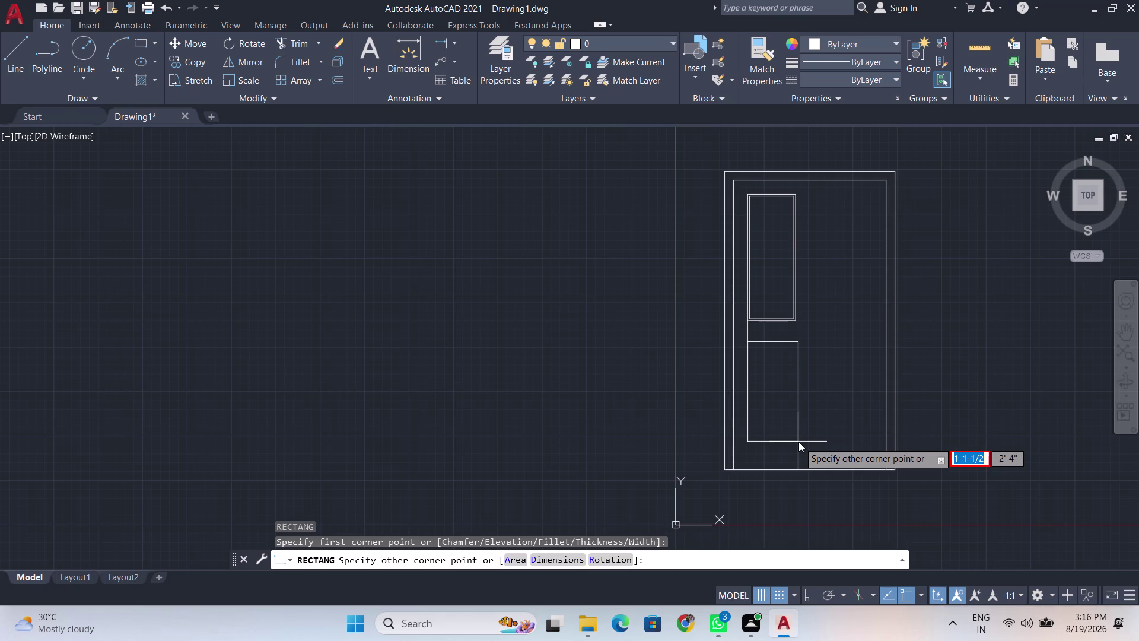
key(BackSpace)
key(1)
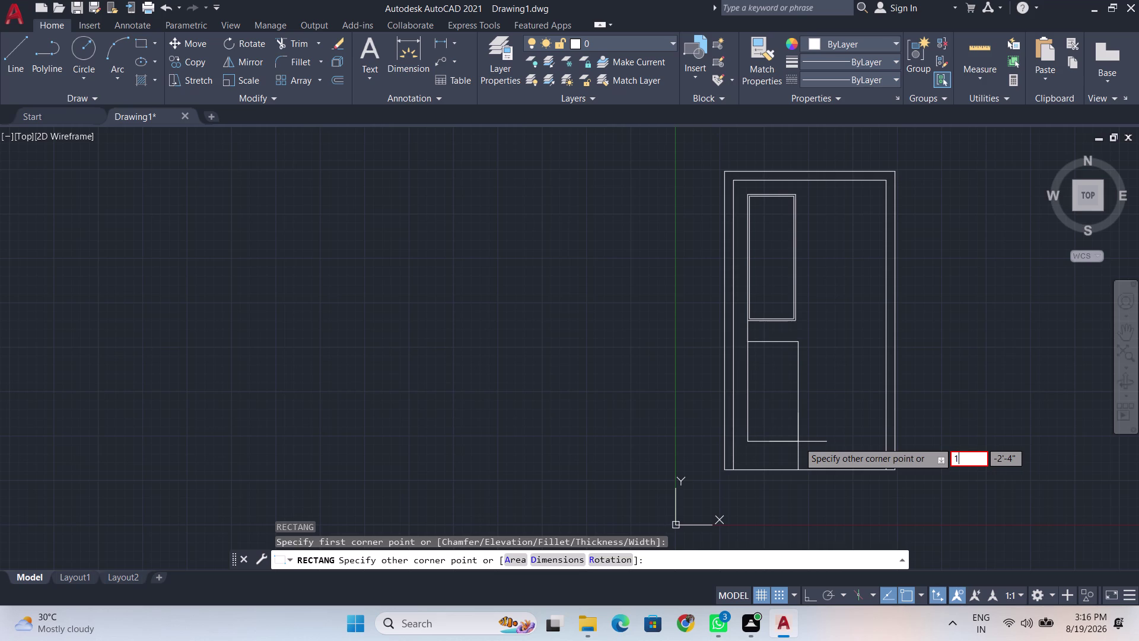
key(apostrophe)
key(equal)
key(BackSpace)
key(minus)
text(1)
text(-)
key(1)
text(/2)
key(Tab)
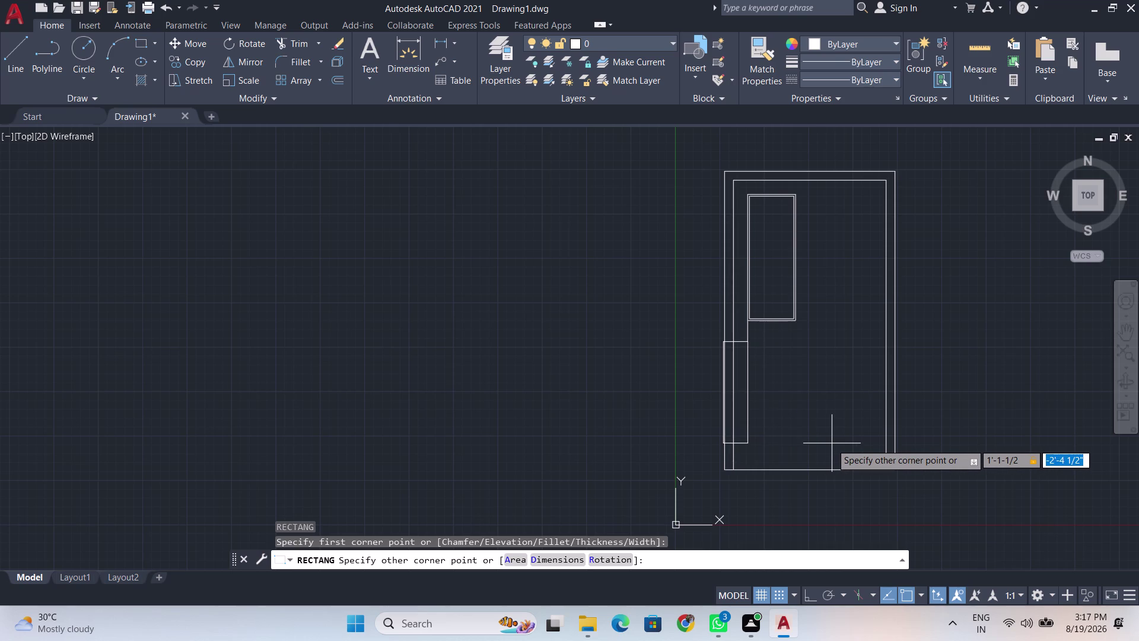
Enter the 2'-4" height to finish the panel, then select the rectangle.
key(BackSpace)
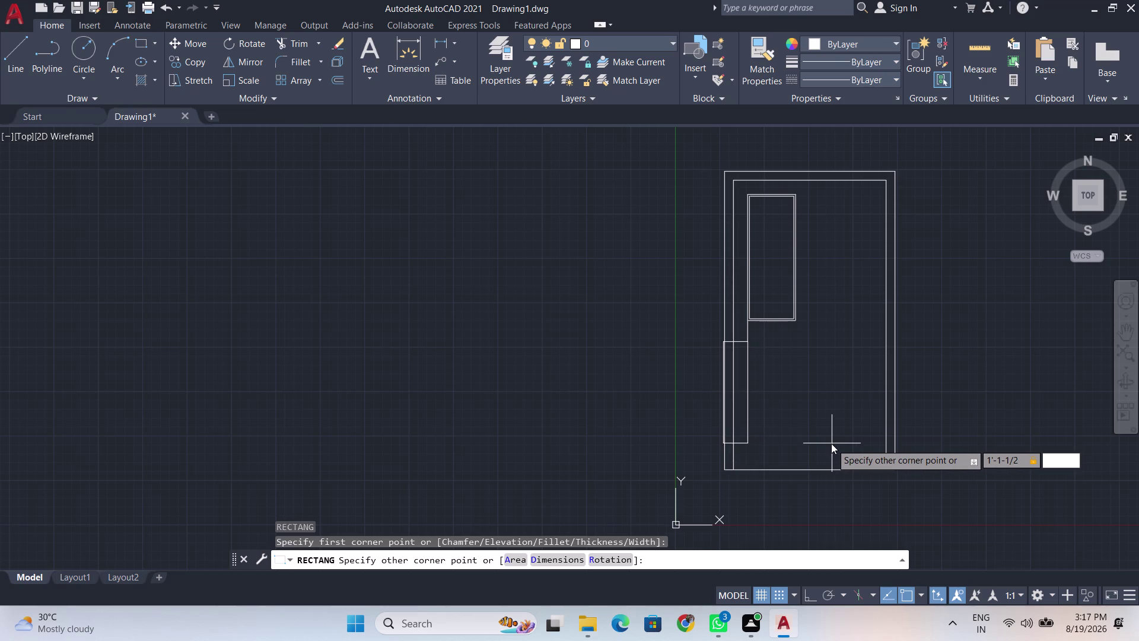
key(2)
key(apostrophe)
key(4)
key(shift+quotedbl)
key(Return)
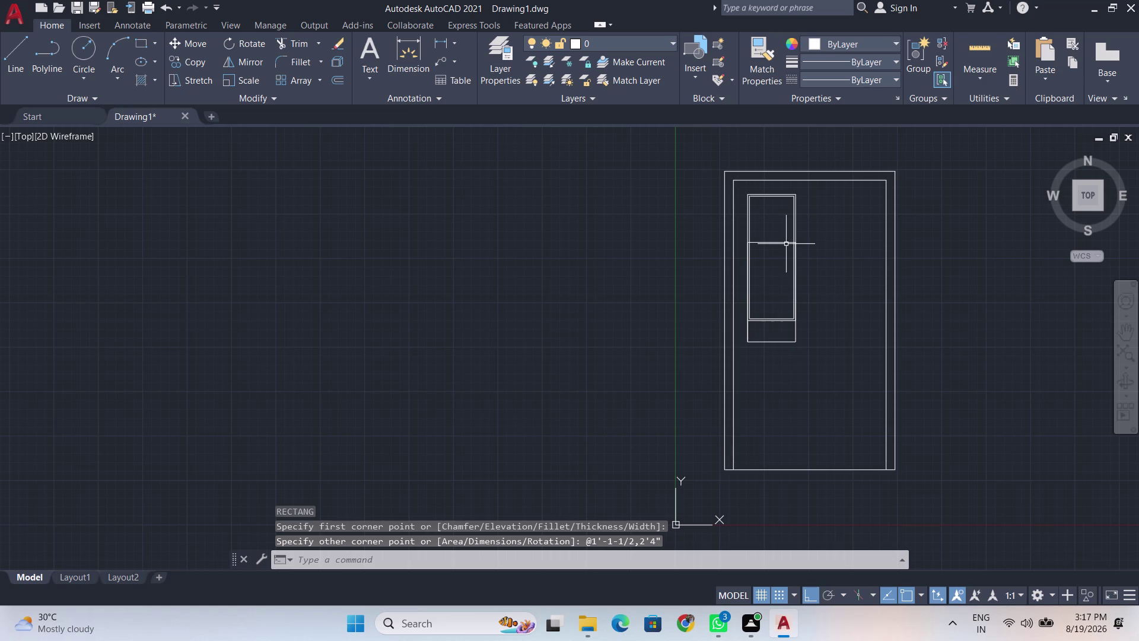
scroll(up, 3)
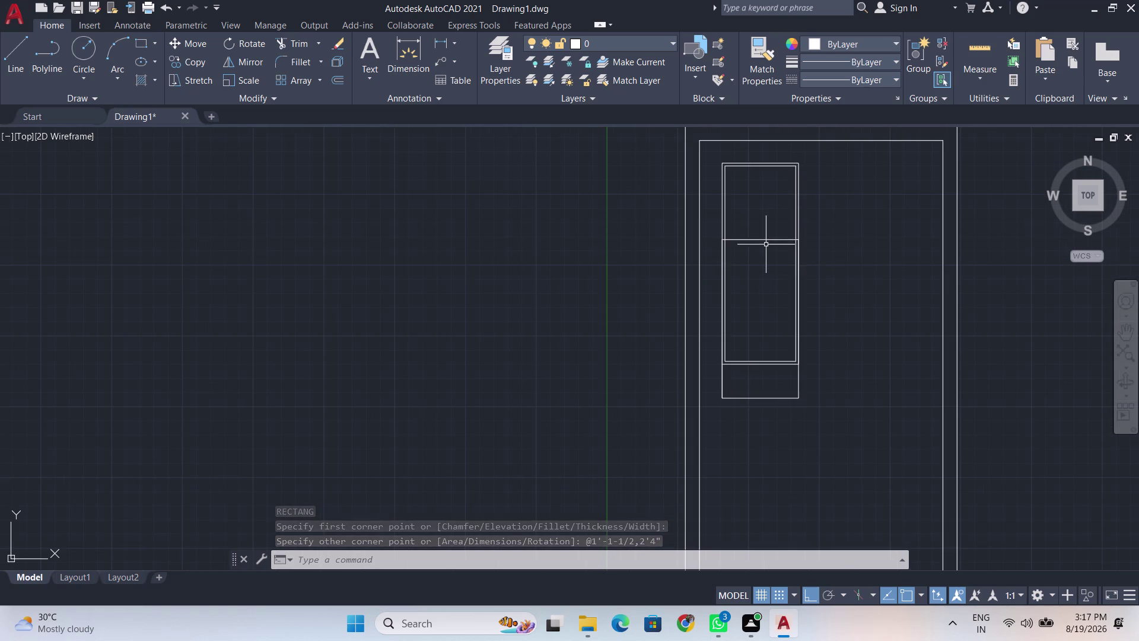
click(769, 238)
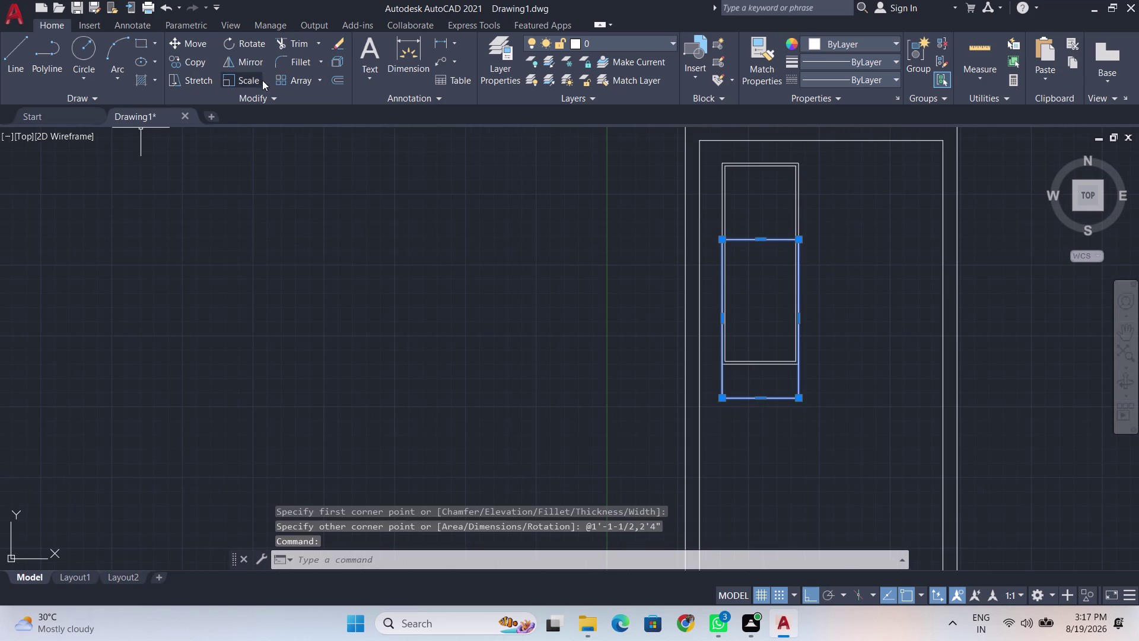
Mirror the panel rectangle about its bottom edge, erasing the original.
click(245, 65)
scroll(up, 3)
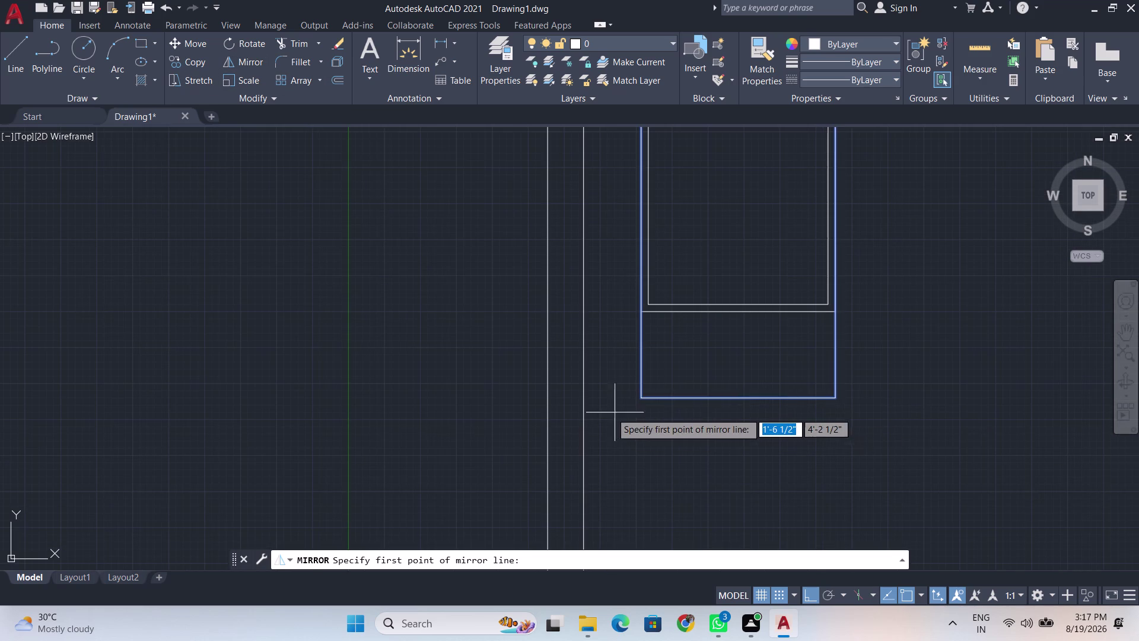
click(641, 402)
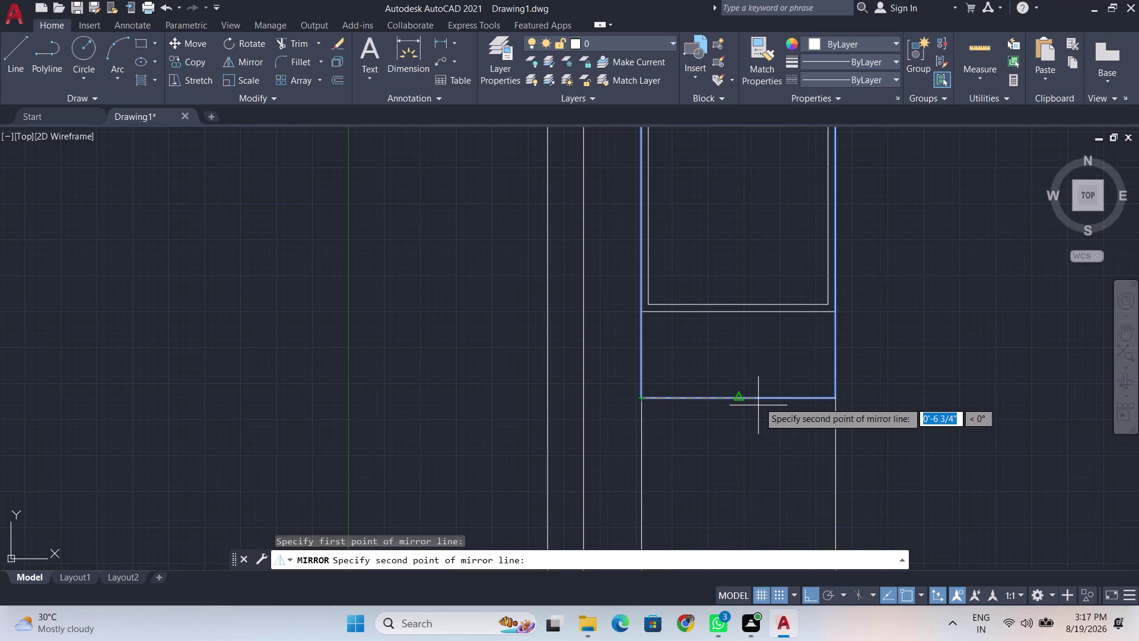
click(760, 402)
drag(795, 436, 759, 402)
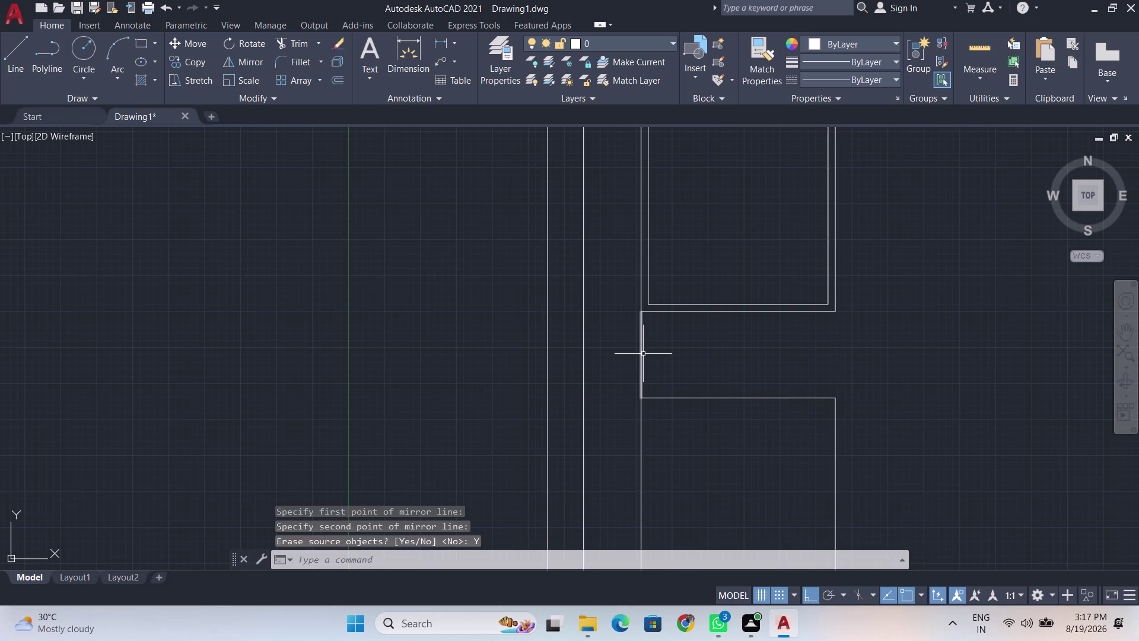
key(t)
key(r)
Trim the short connecting line between the two panels.
key(Return)
drag(658, 356, 637, 358)
click(630, 360)
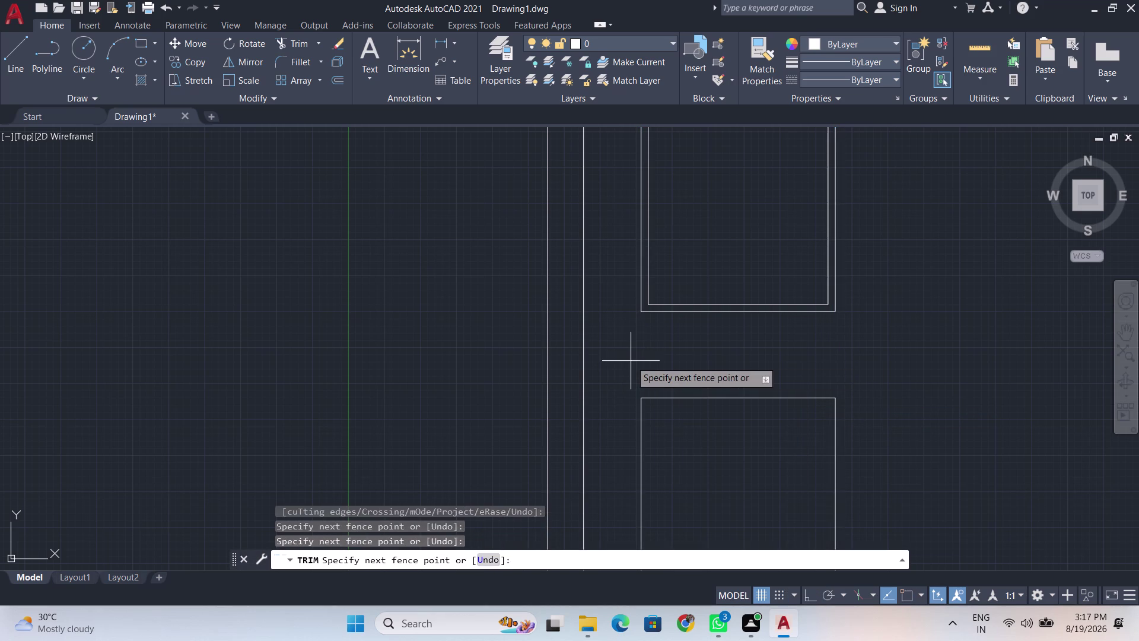
key(space)
scroll(down, 3)
scroll(up, 3)
middle_drag(729, 368, 697, 352)
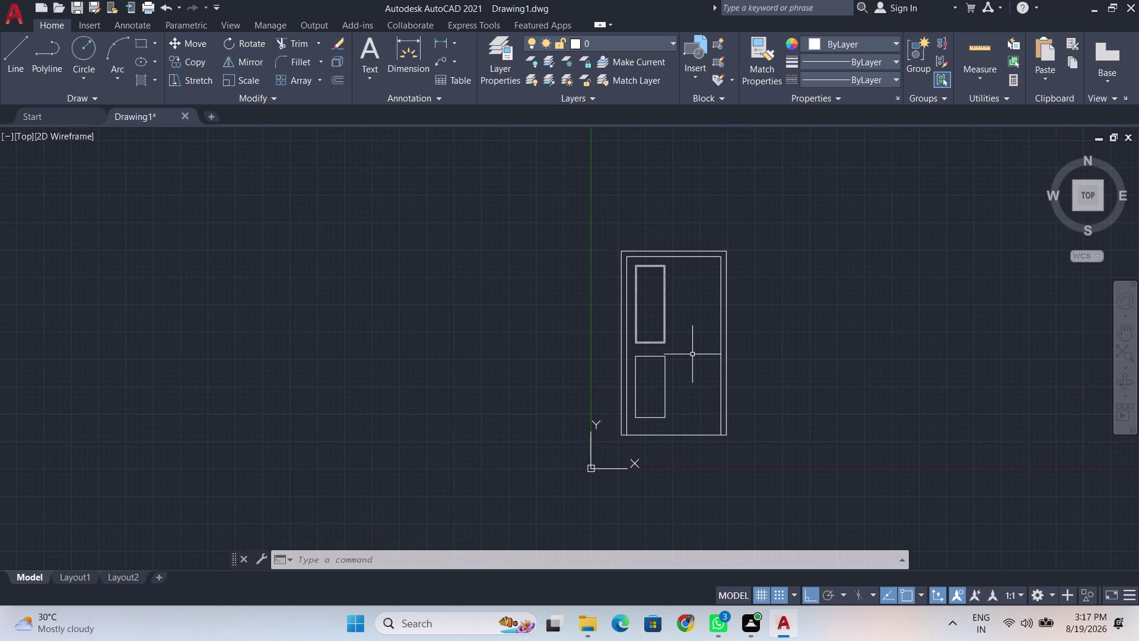
Start a line tracked 2' from the frame's top edge using TK tracking.
scroll(up, 3)
scroll(down, 3)
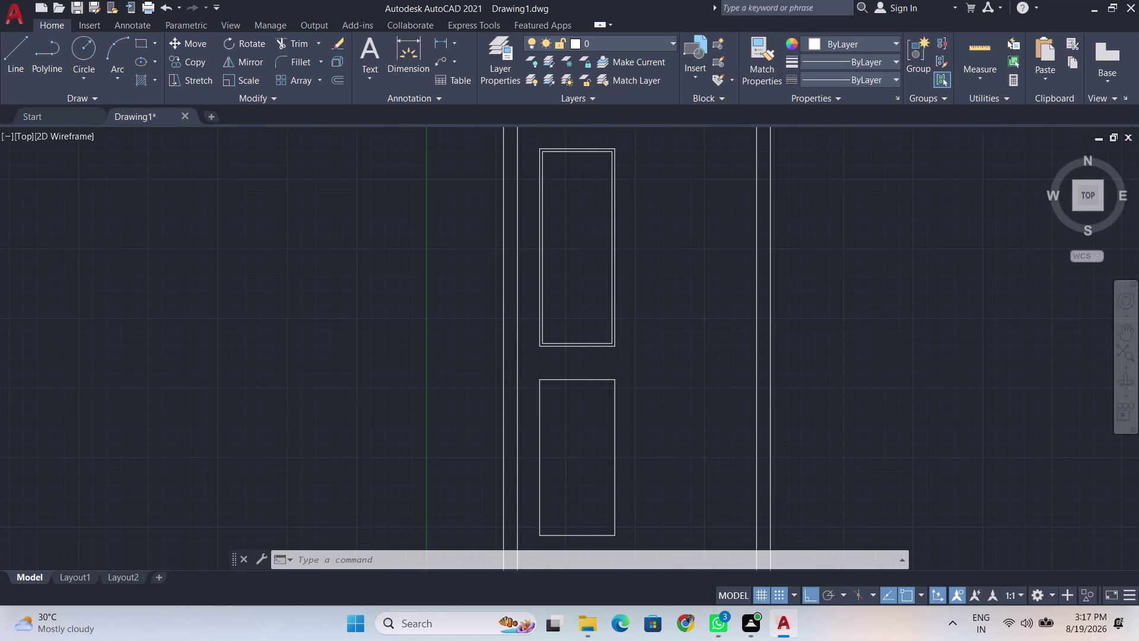
scroll(up, 3)
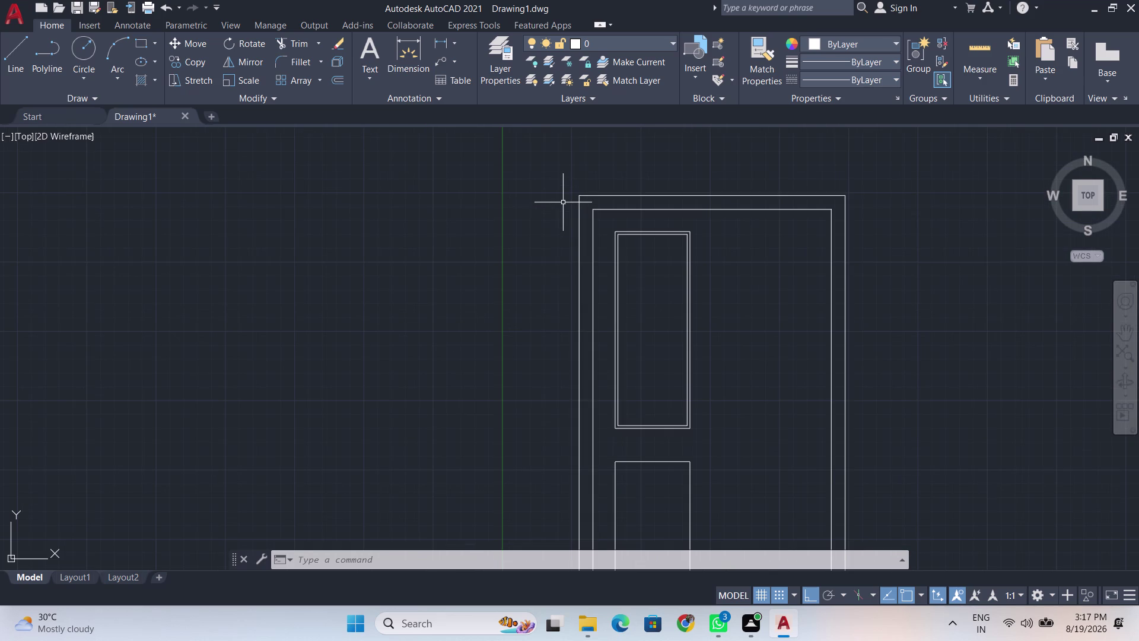
key(l)
key(Return)
scroll(up, 3)
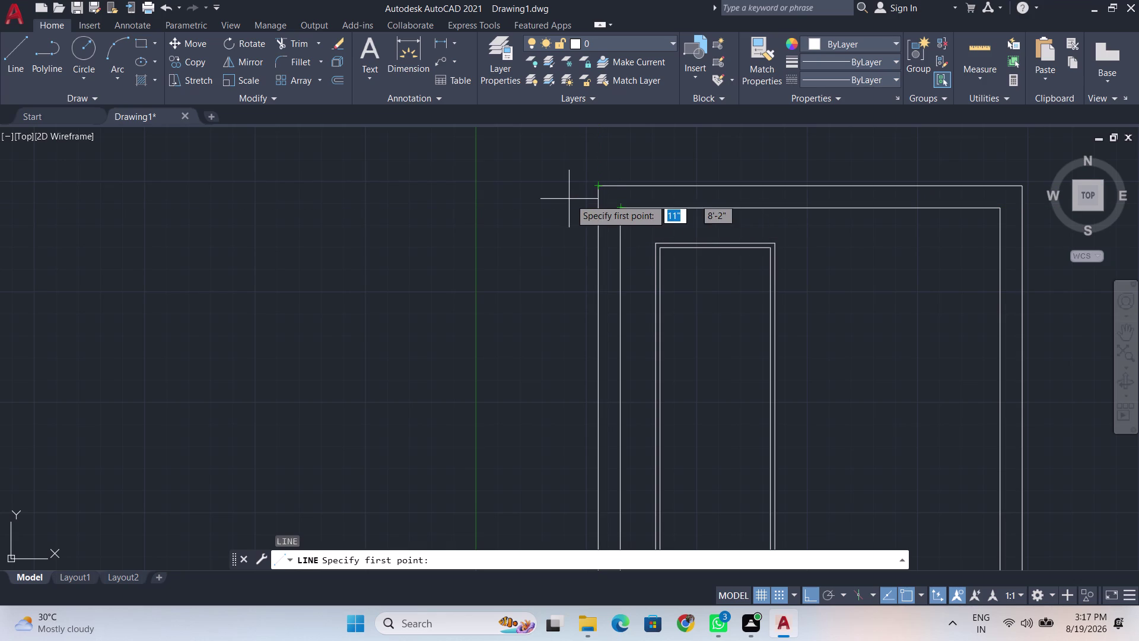
key(BackSpace)
text(t)
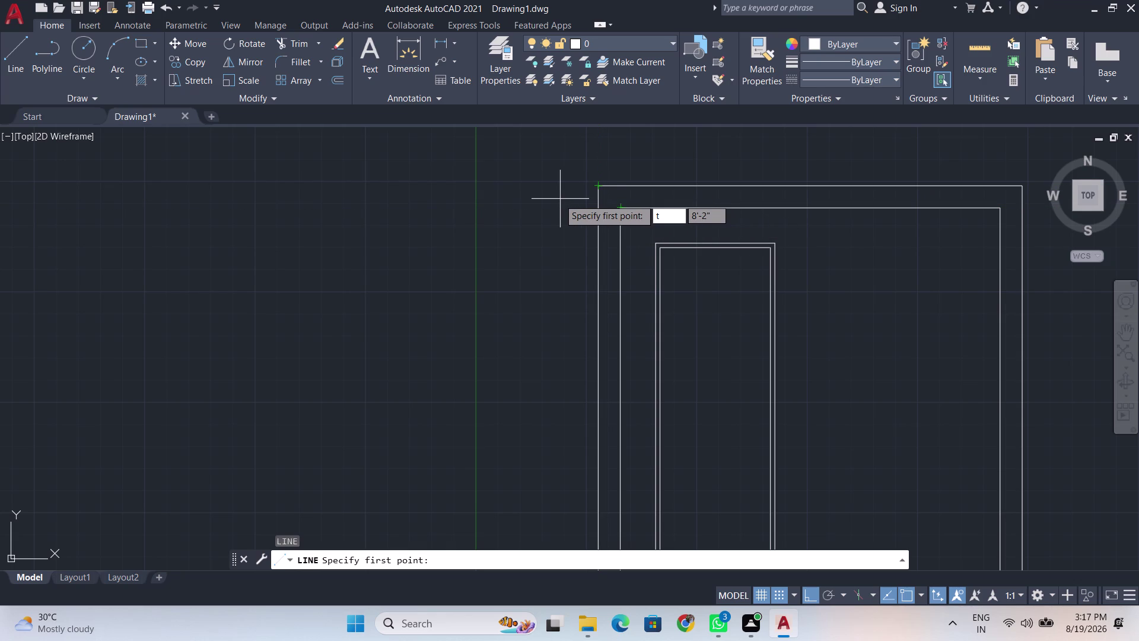
text(k)
key(Return)
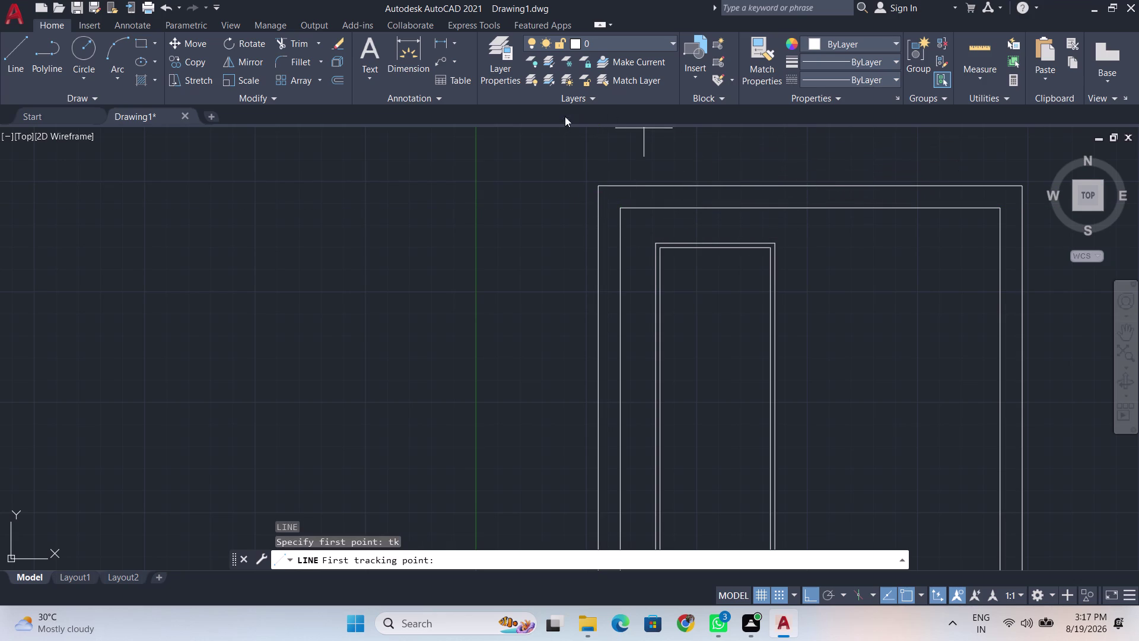
click(596, 188)
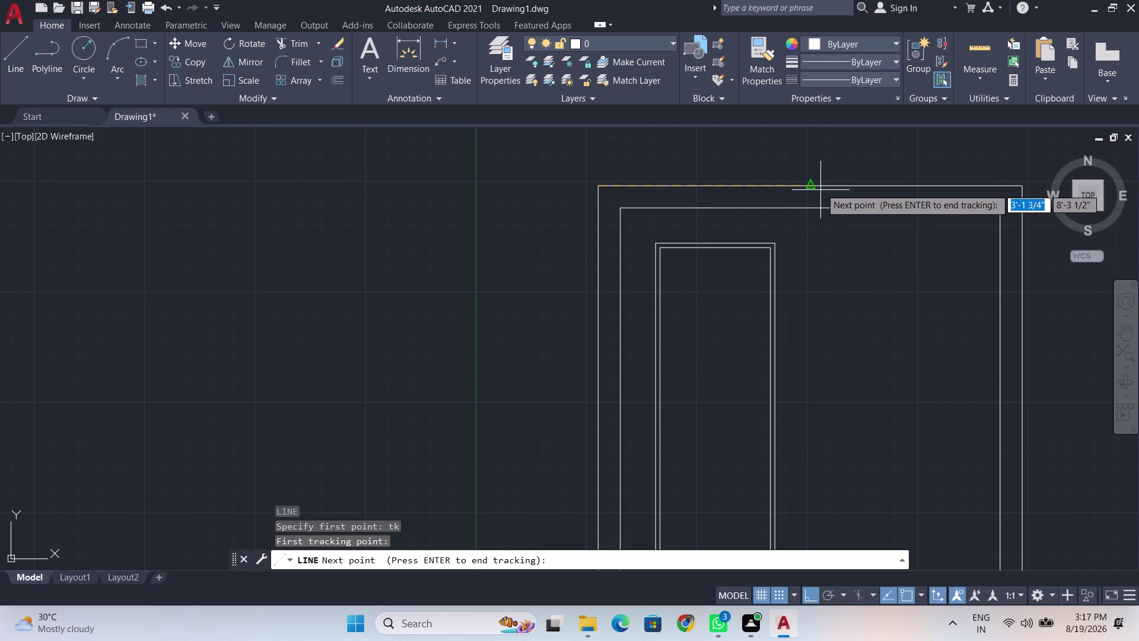
key(BackSpace)
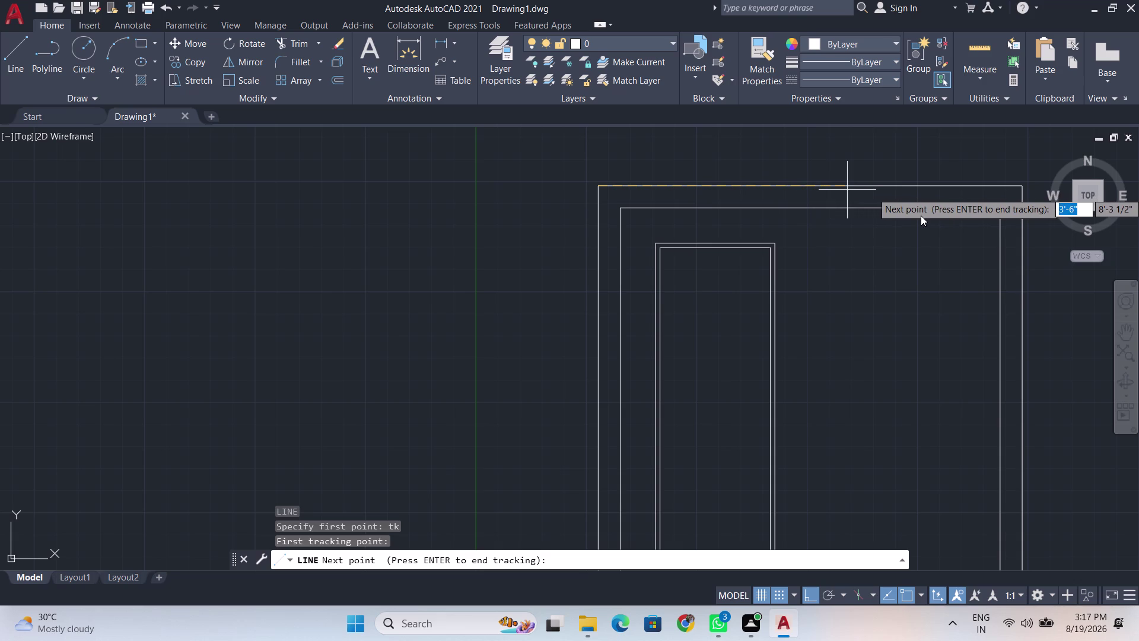
key(2)
key(apostrophe)
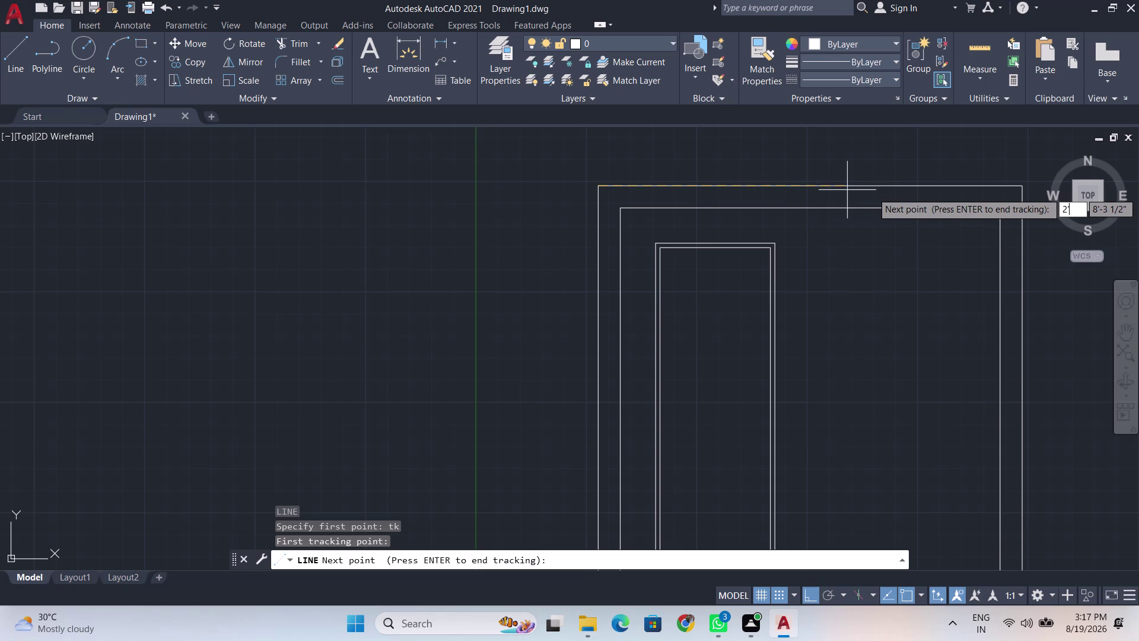
key(Return)
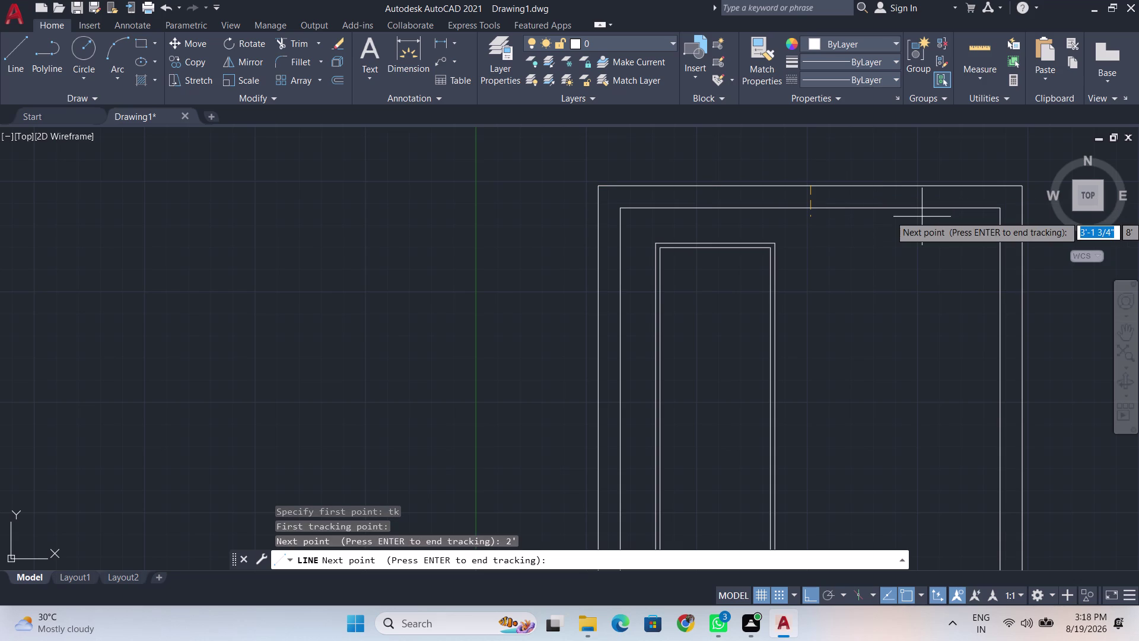
key(Return)
End the vertical line at a point below the bottom of the door.
scroll(down, 3)
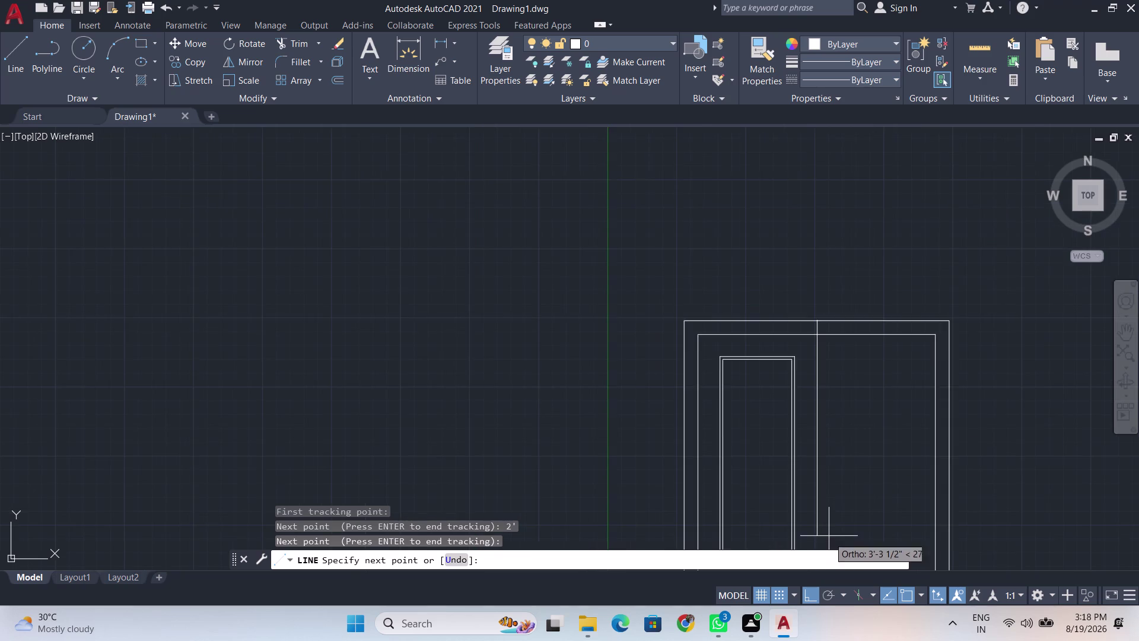
middle_drag(829, 537, 812, 128)
click(812, 526)
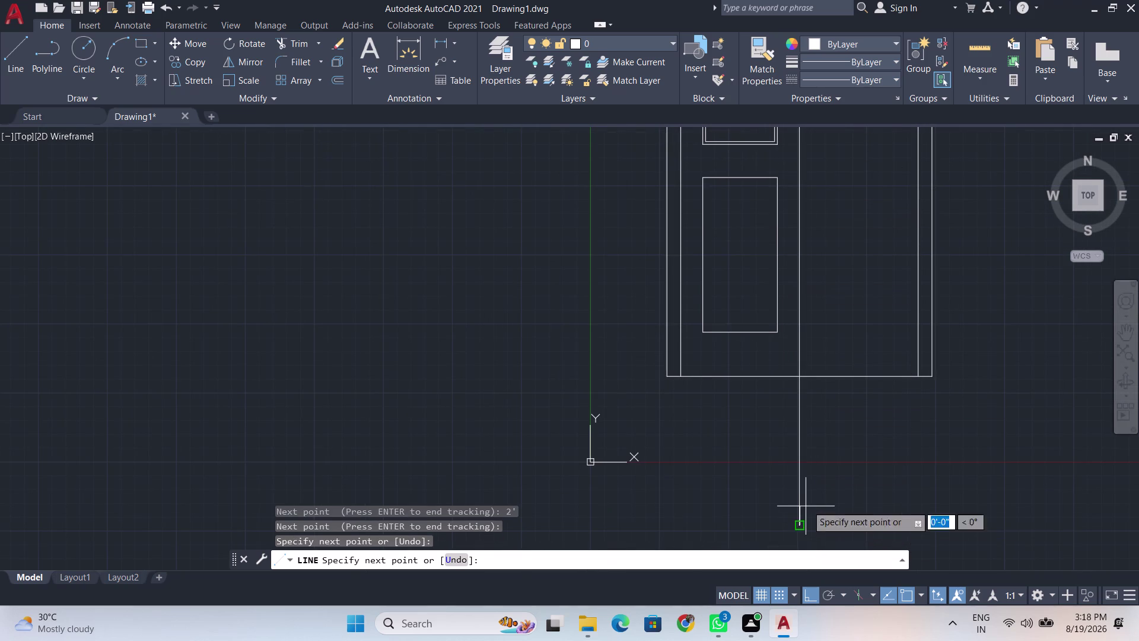
key(space)
scroll(down, 3)
scroll(up, 3)
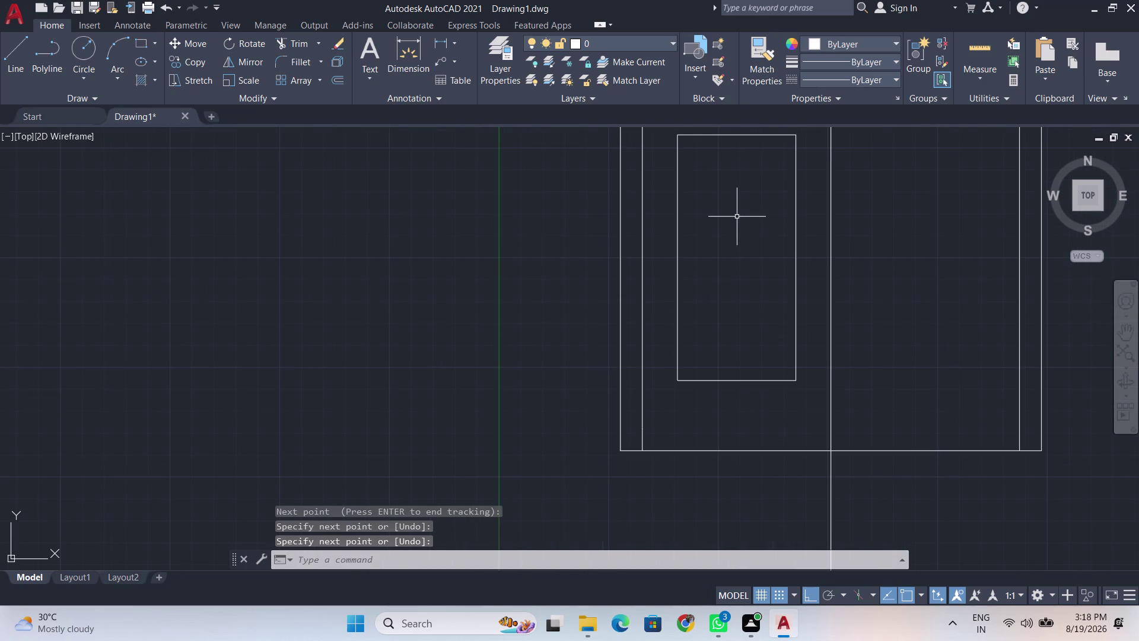
Cancel the stray command and group the lower door panel rectangle.
key(o)
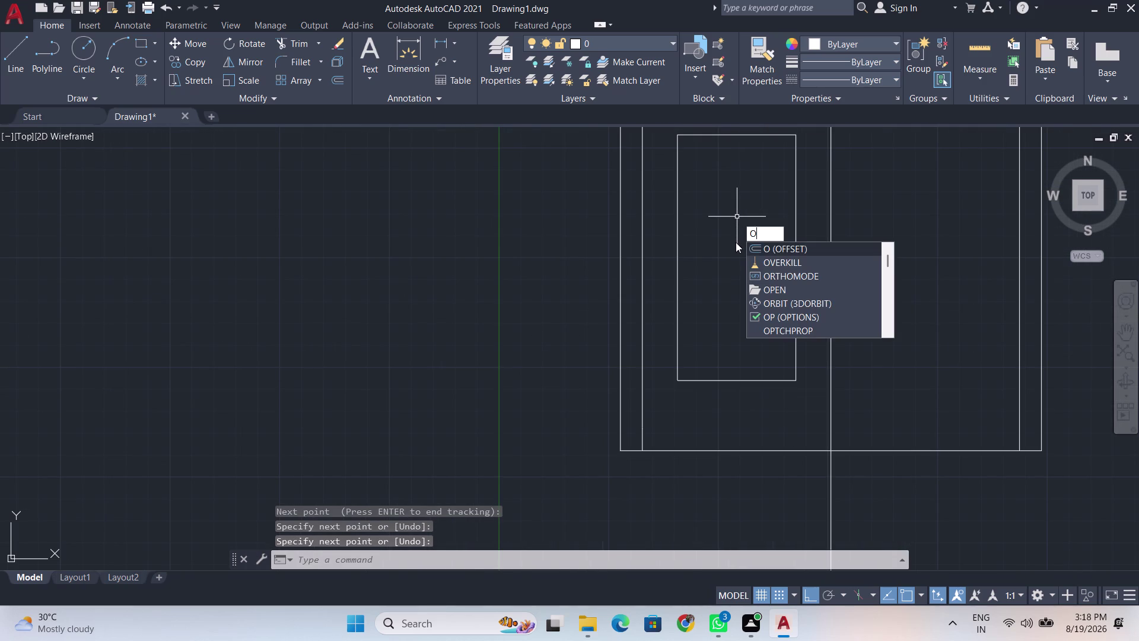
key(BackSpace)
key(Escape)
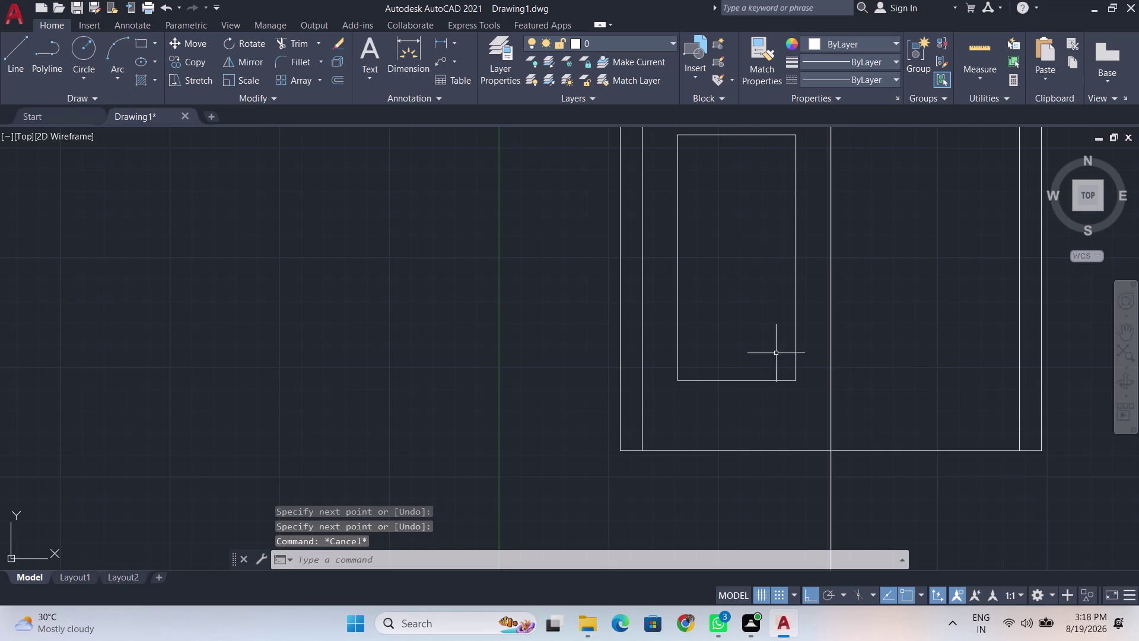
drag(767, 418, 764, 398)
click(669, 169)
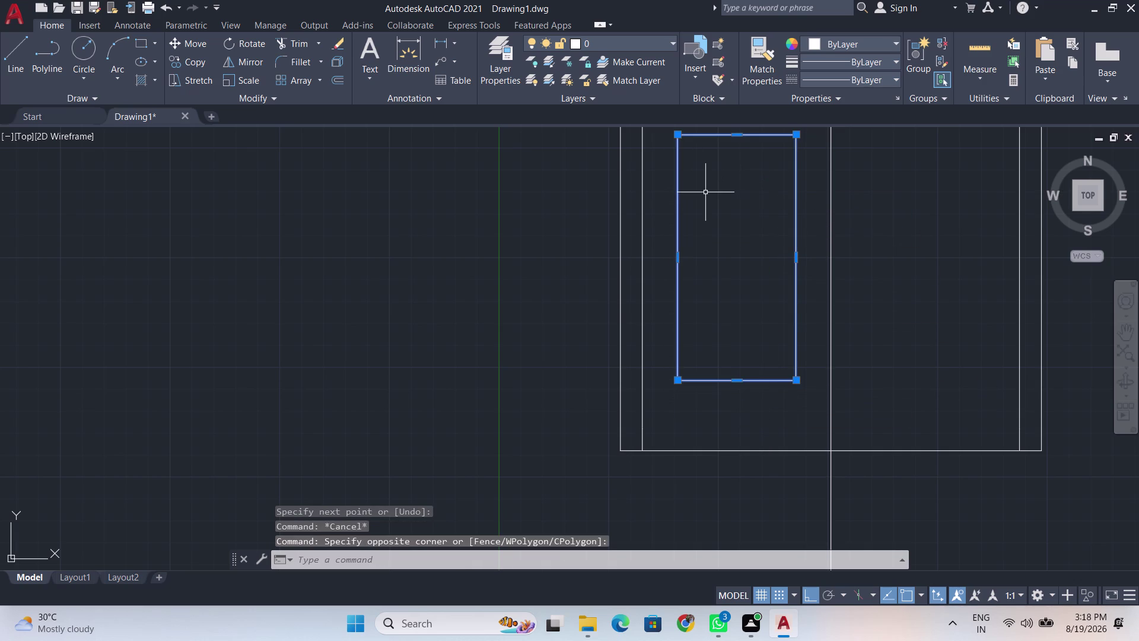
key(g)
key(Return)
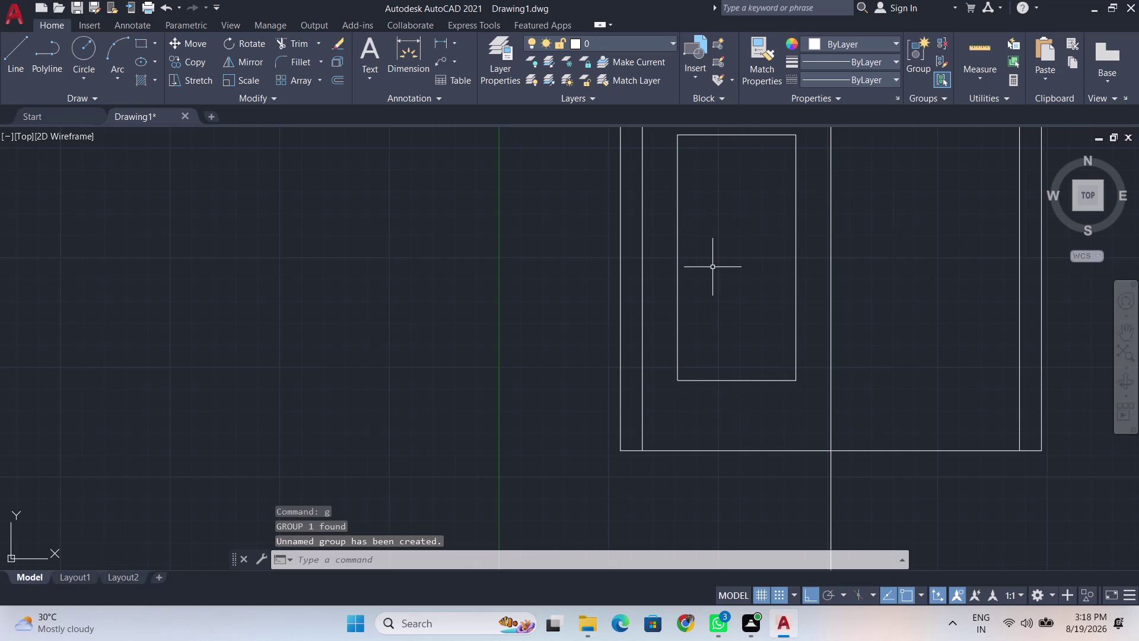
Offset the lower panel rectangle 0.5 inward to form its inner outline.
text(off)
key(Return)
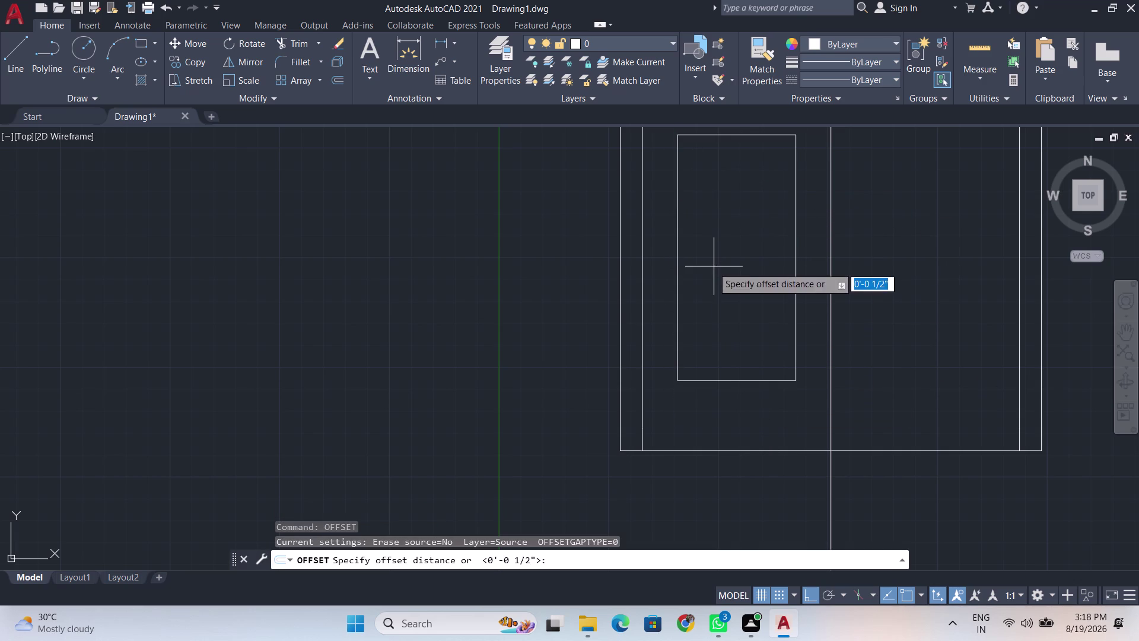
click(678, 261)
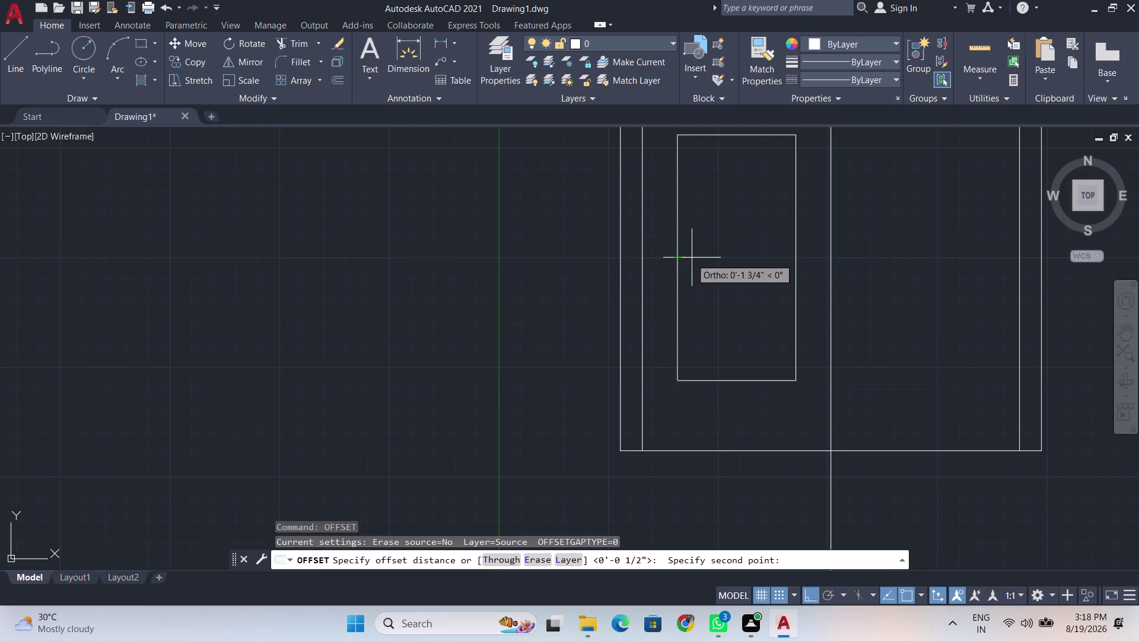
key(BackSpace)
key(BackSpace)
text(0.)
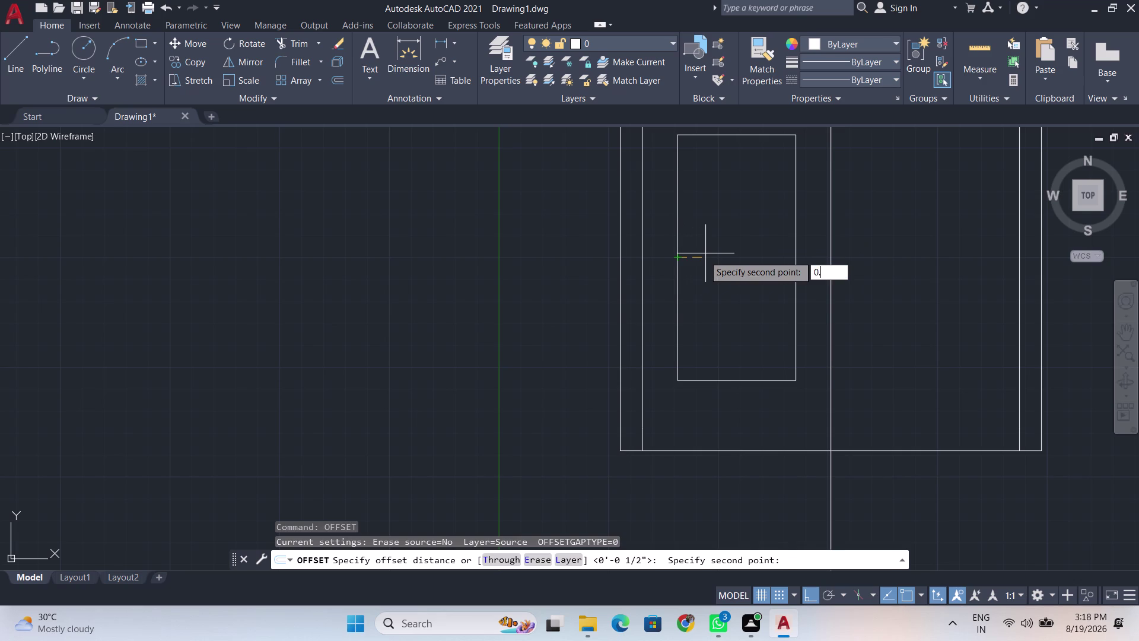
text(5)
key(Return)
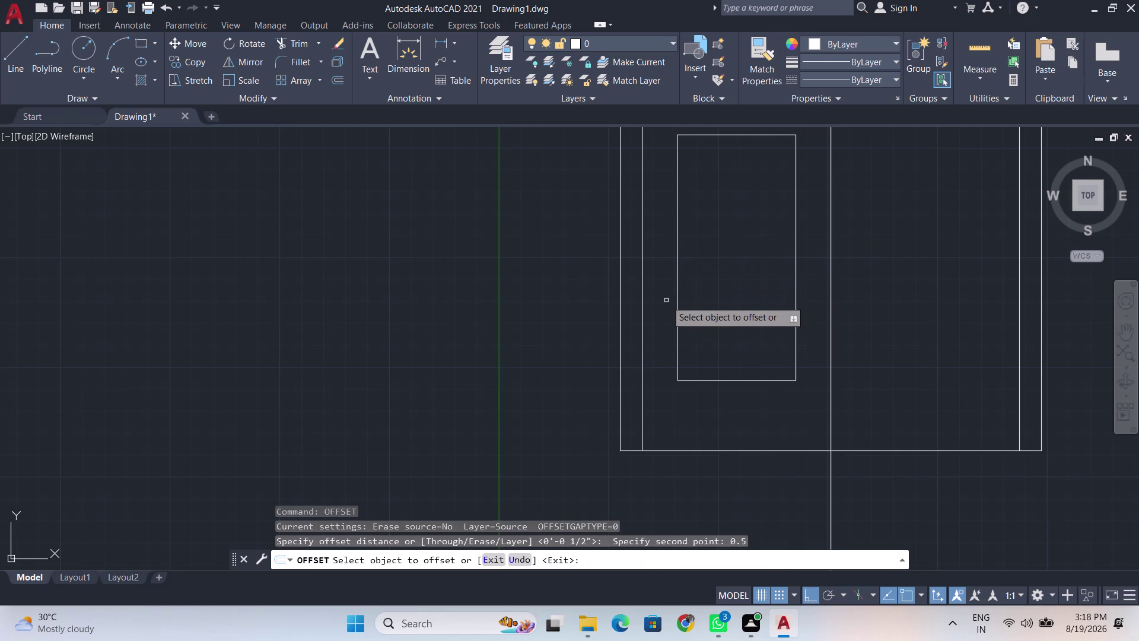
click(677, 295)
click(703, 292)
key(space)
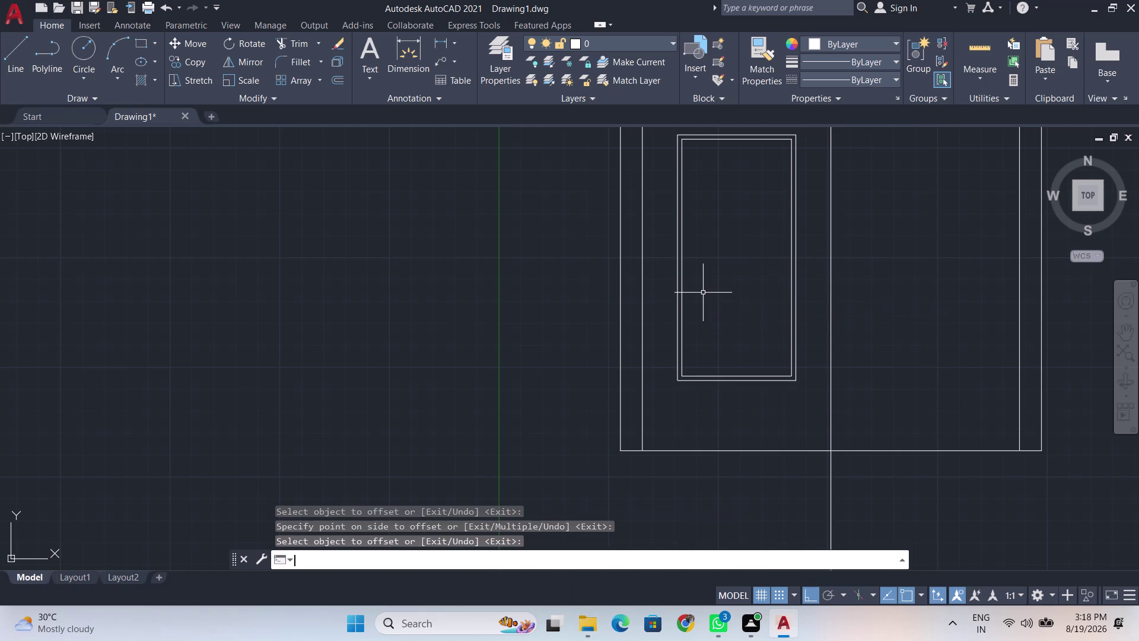
Pan out and select both left door panels with their outlines.
scroll(down, 3)
middle_drag(746, 246, 727, 363)
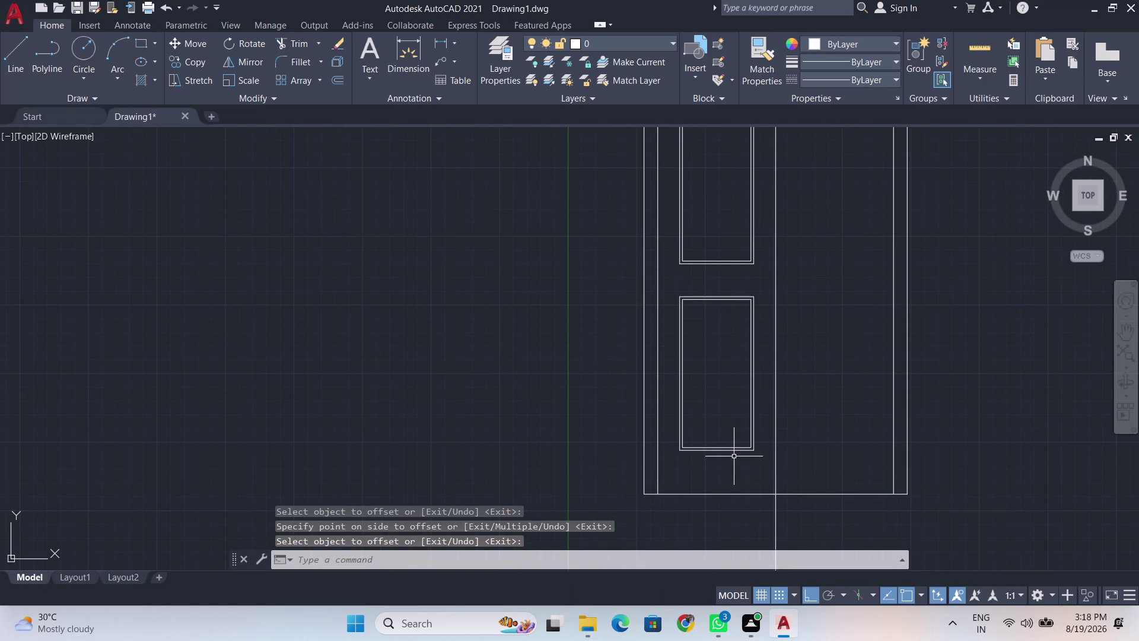
drag(734, 458, 734, 451)
click(726, 167)
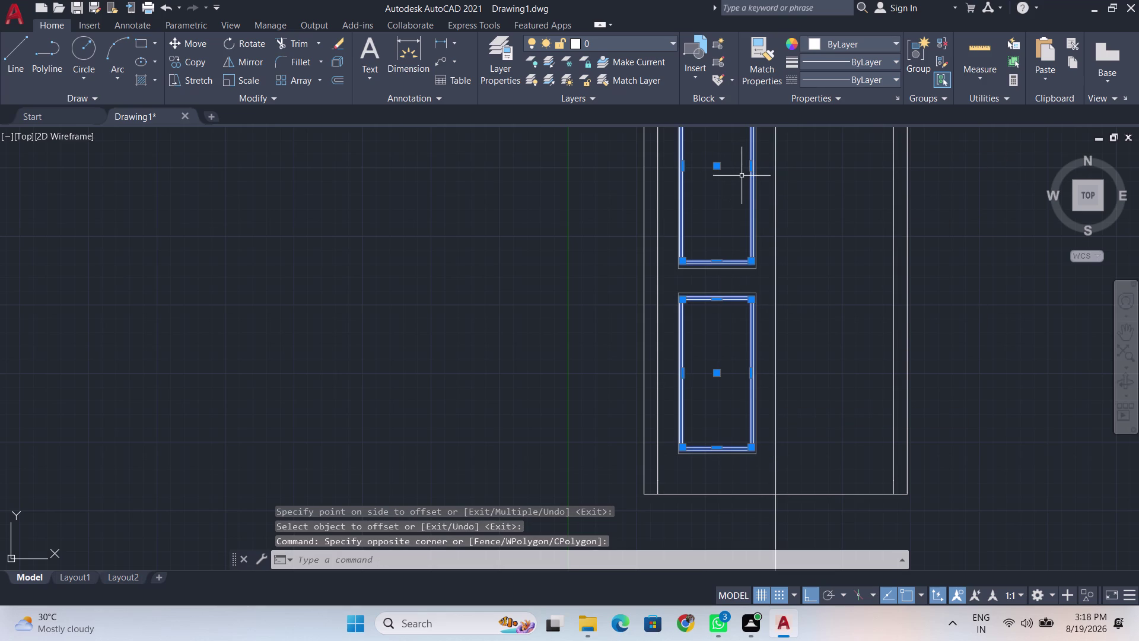
Start mirroring the selected panels, then cancel the attempt.
text(mi)
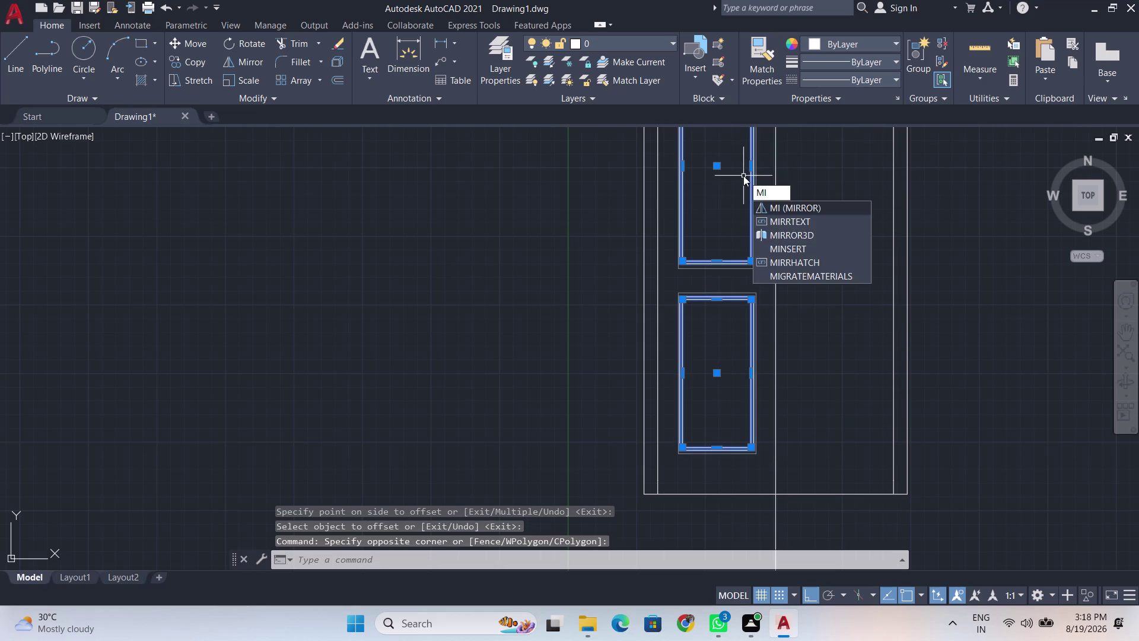
key(Return)
scroll(up, 3)
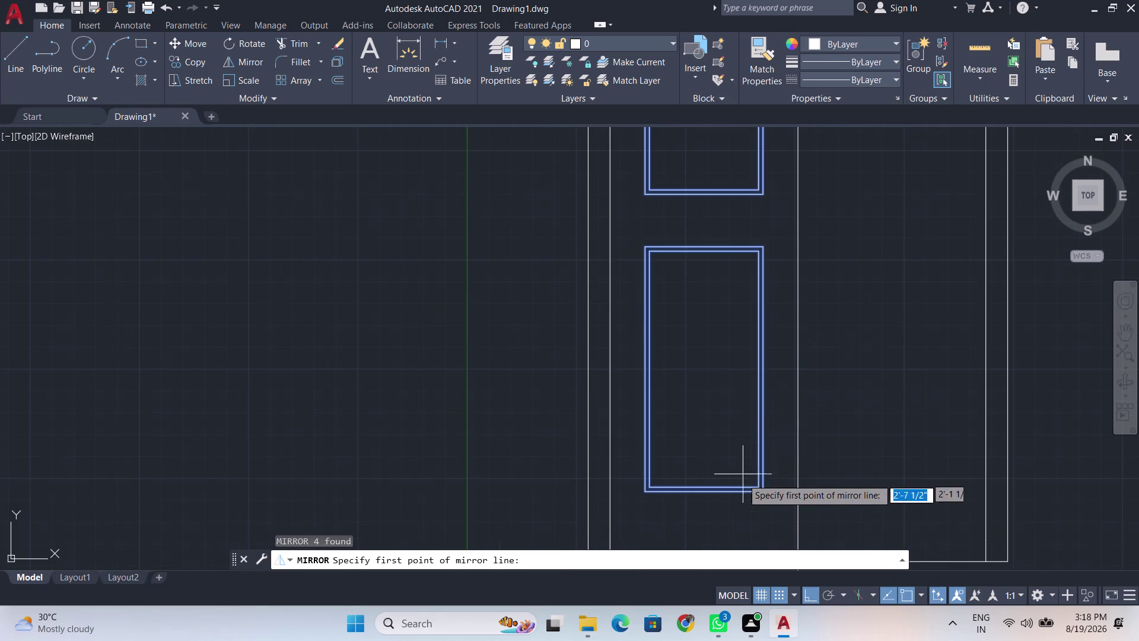
click(759, 495)
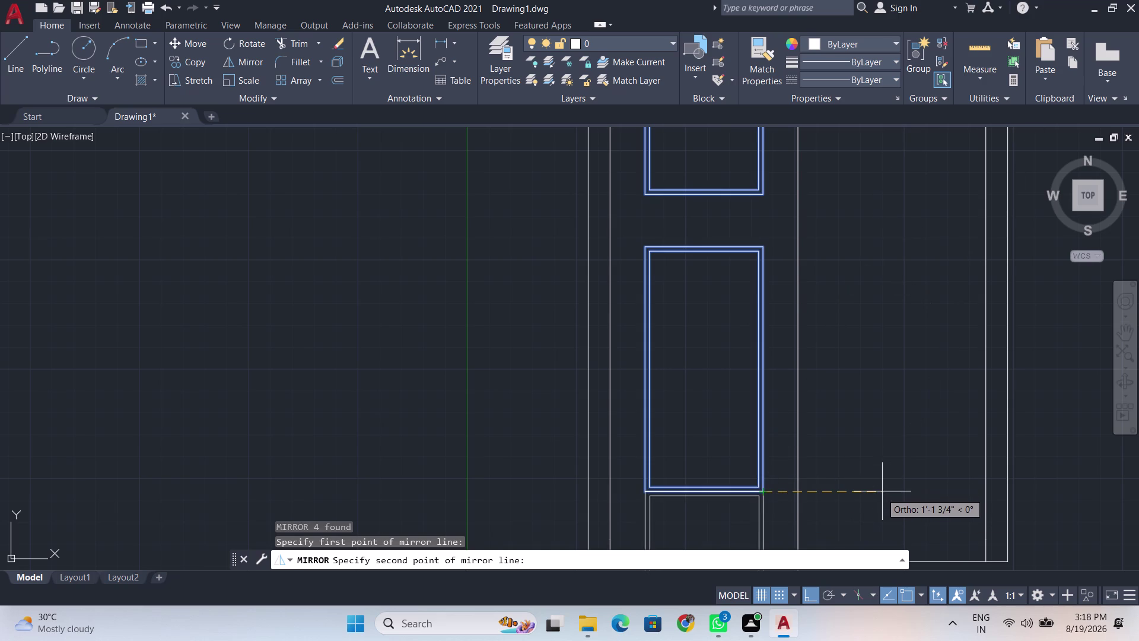
key(Escape)
scroll(down, 3)
text(m)
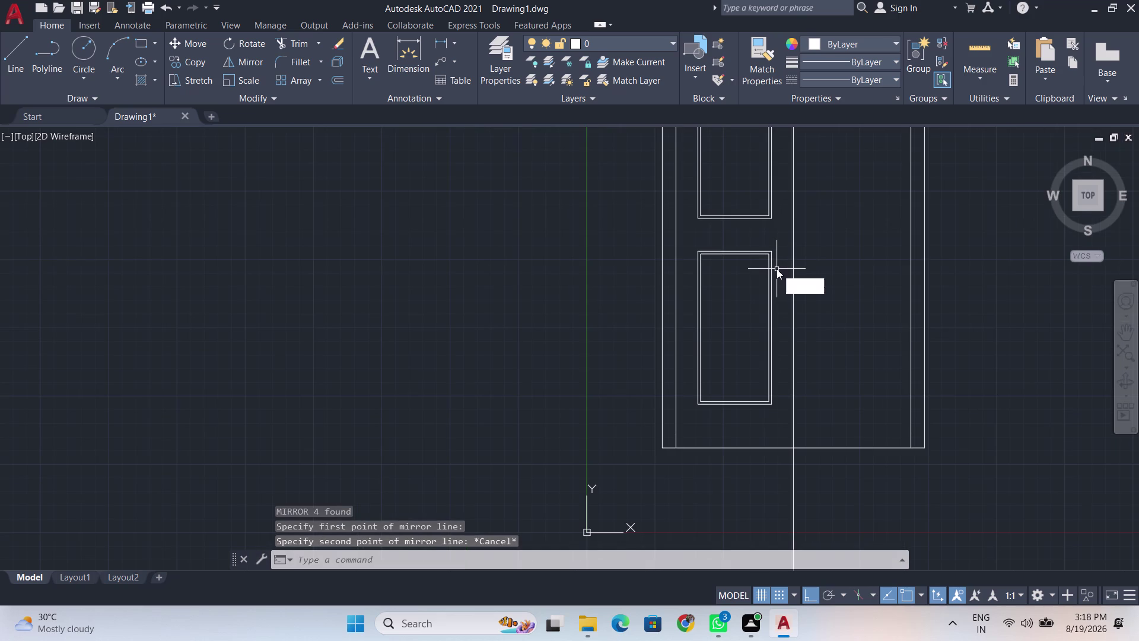
text(i)
key(Escape)
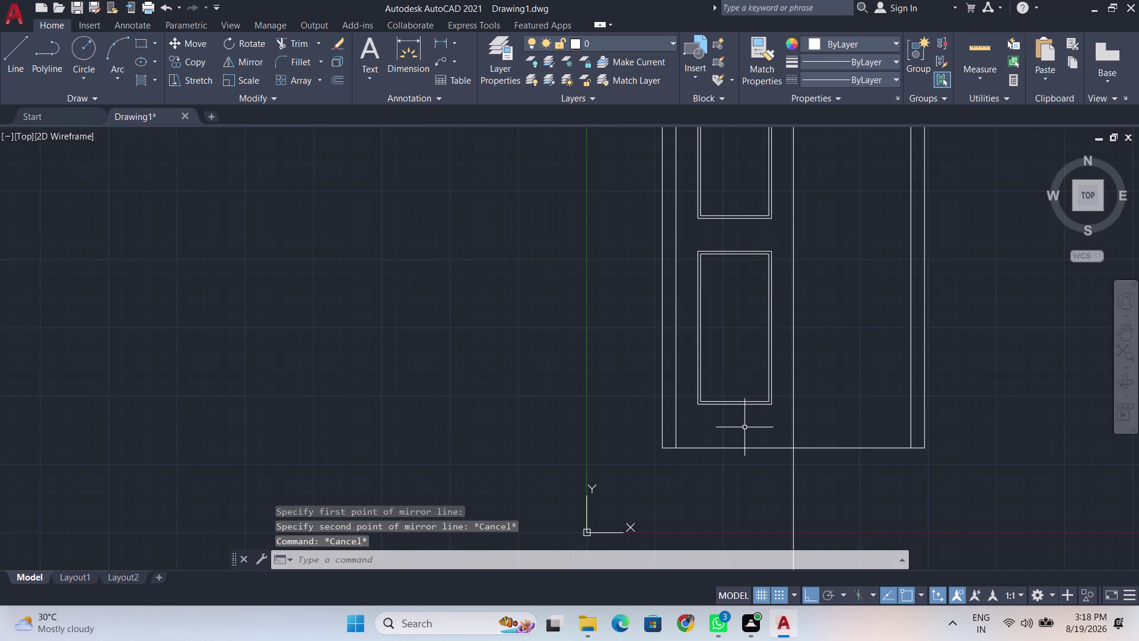
Mirror both left panels across the door's centre line, keeping the originals.
drag(744, 427, 740, 410)
click(712, 114)
click(722, 189)
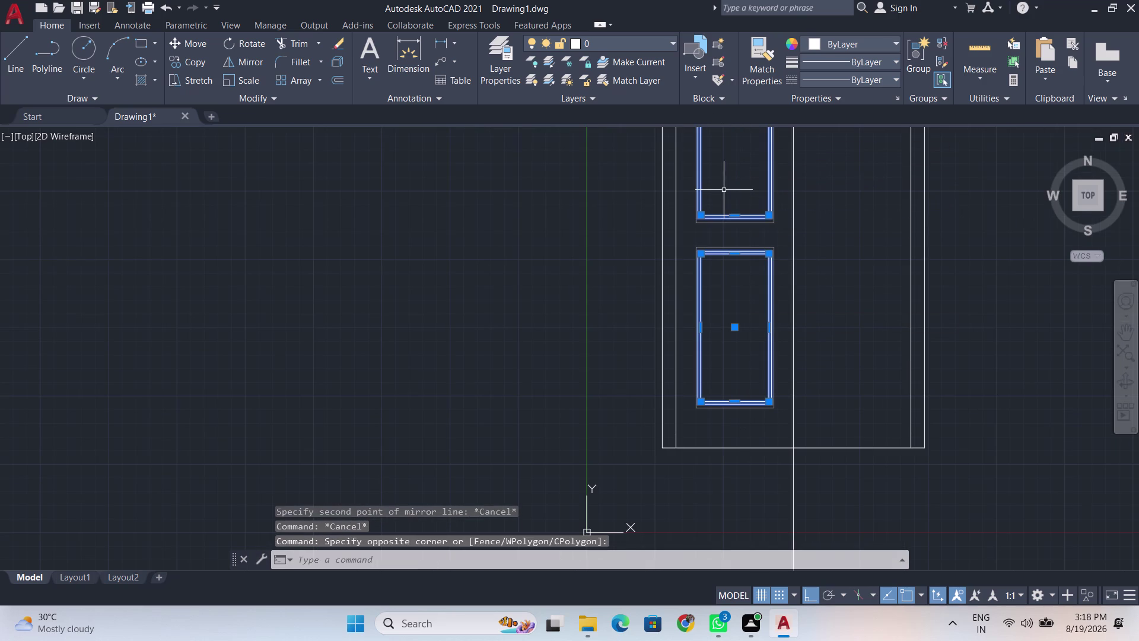
text(mi)
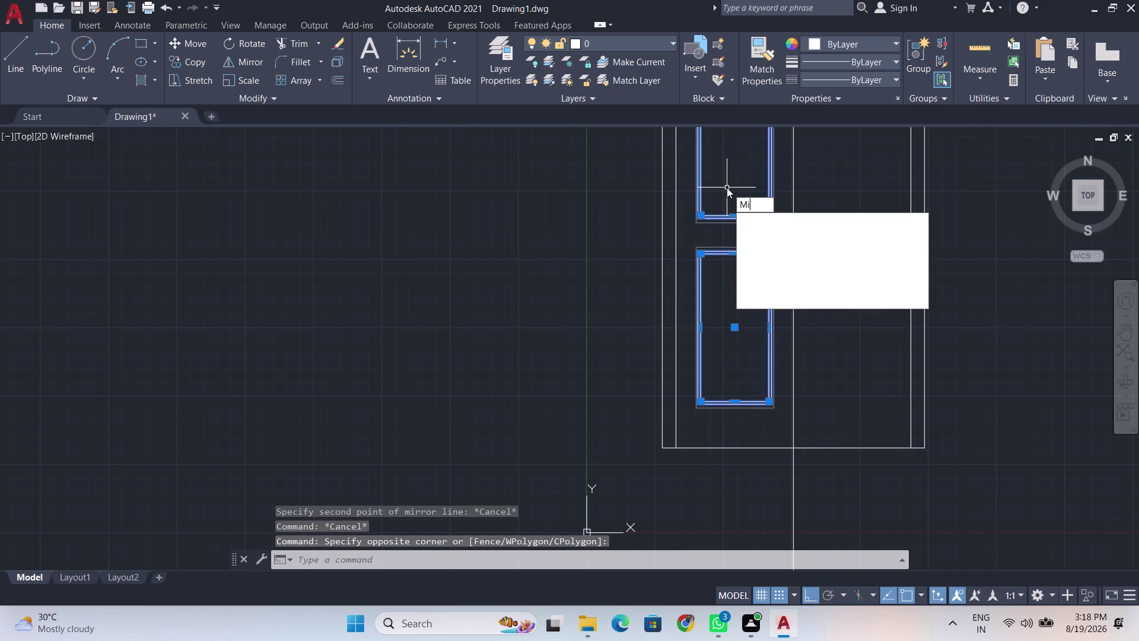
key(Return)
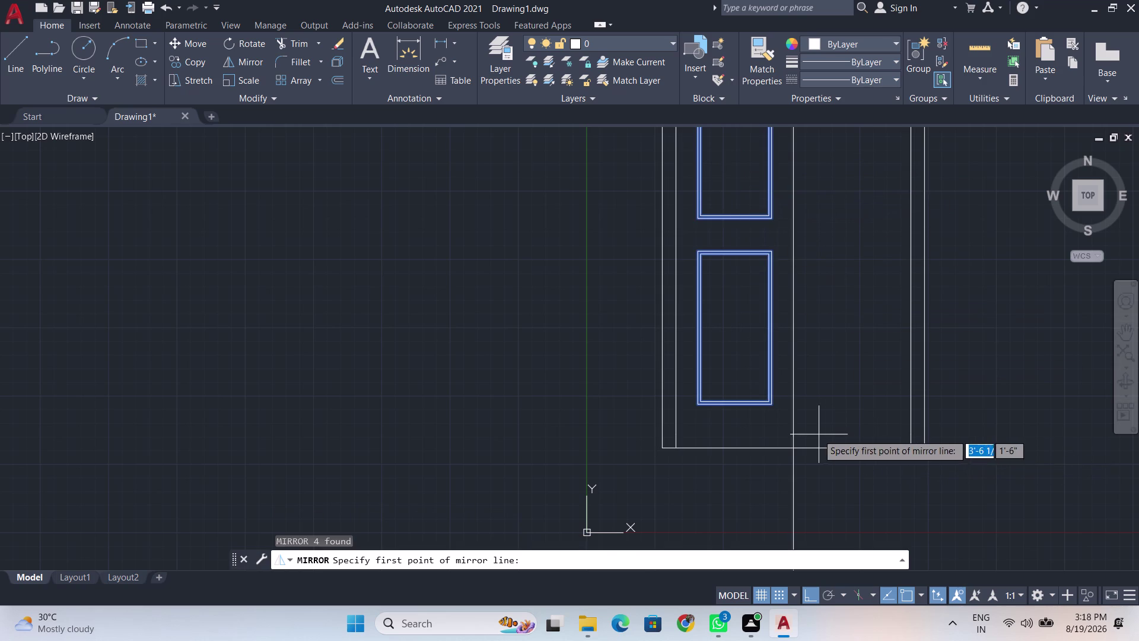
click(790, 451)
click(779, 284)
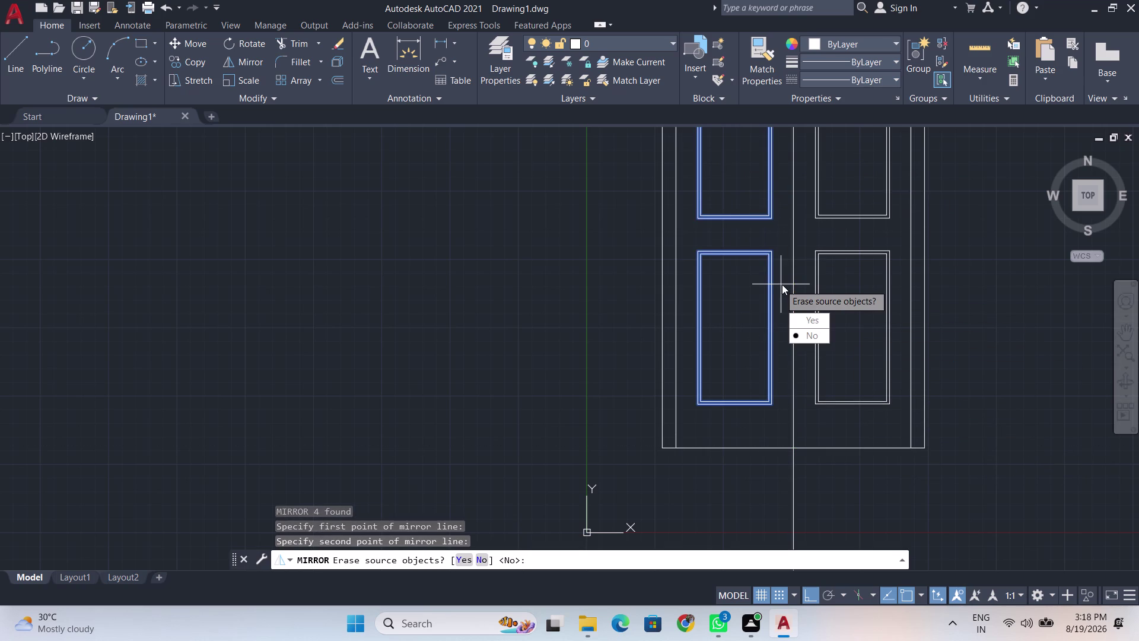
drag(808, 337, 780, 285)
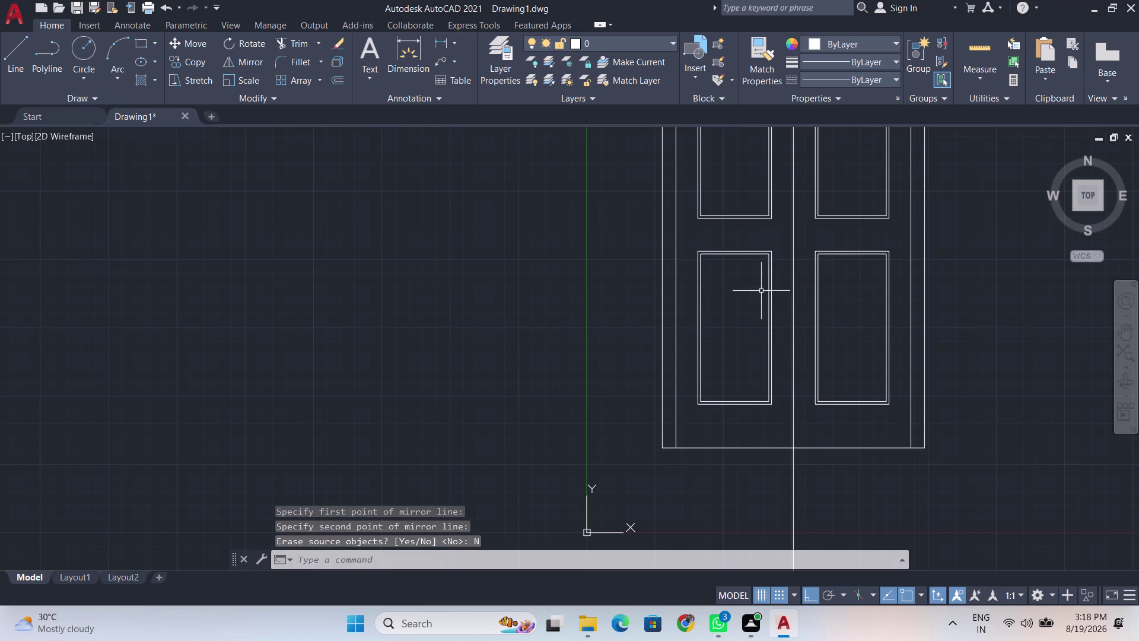
Delete the vertical centre line, then undo to restore it.
click(792, 412)
key(Delete)
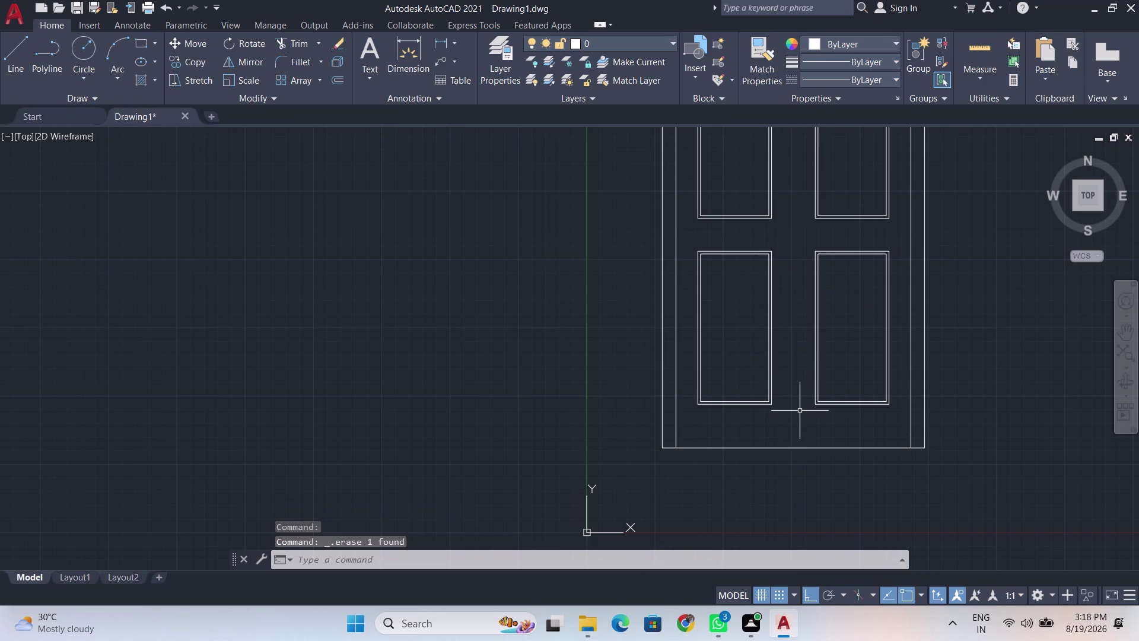
scroll(down, 3)
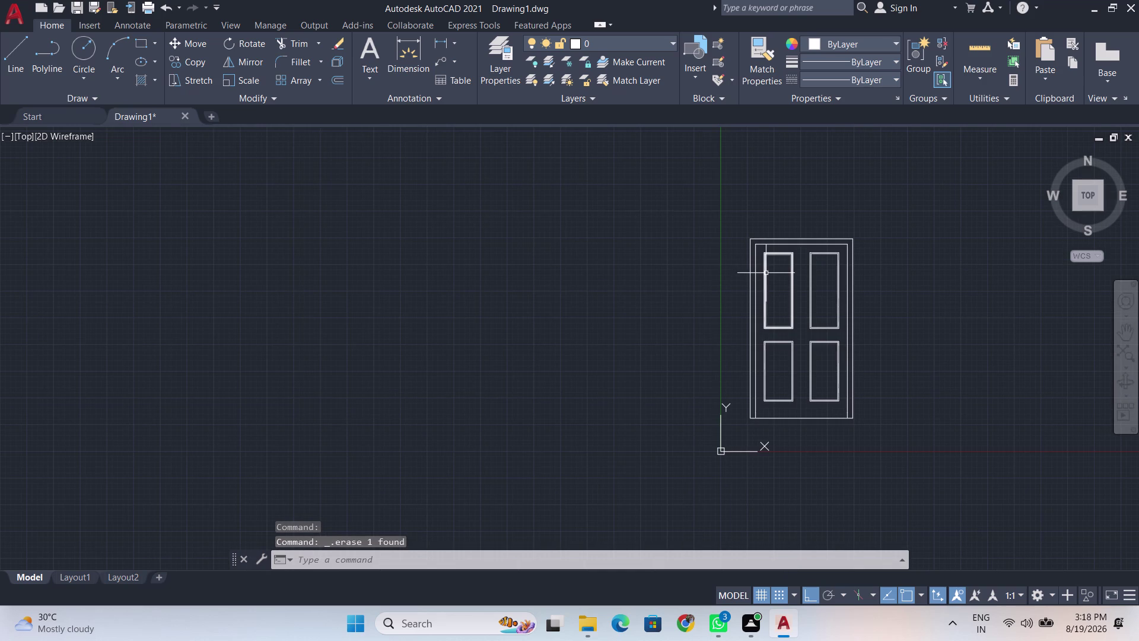
key(ctrl+z)
key(ctrl+z)
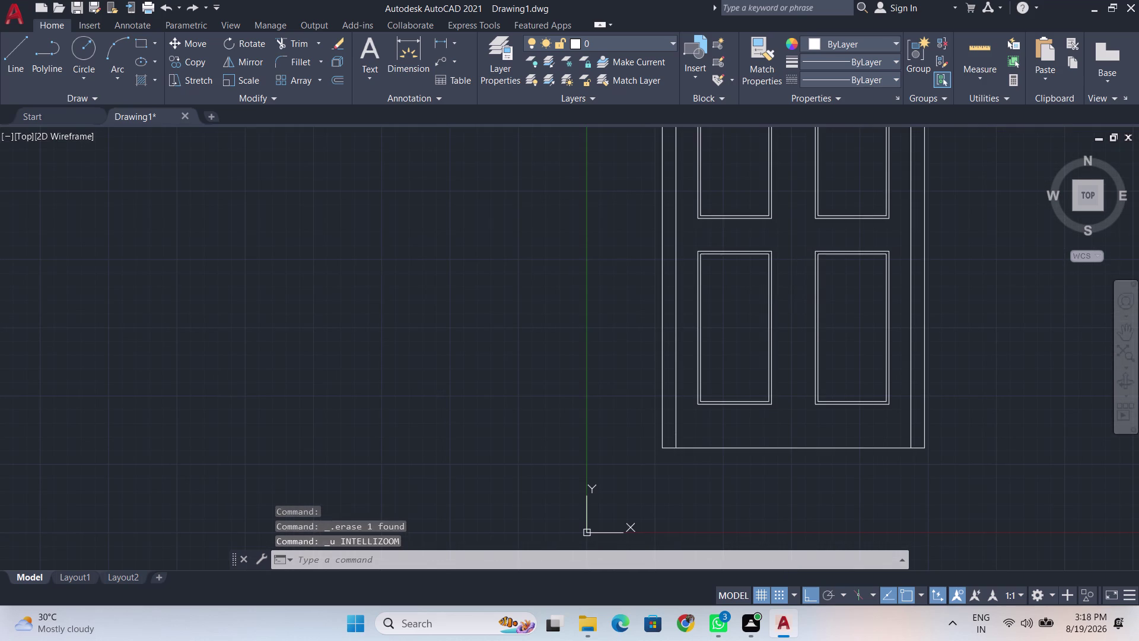
Trim the line segment sticking out below the door's bottom edge.
text(tr)
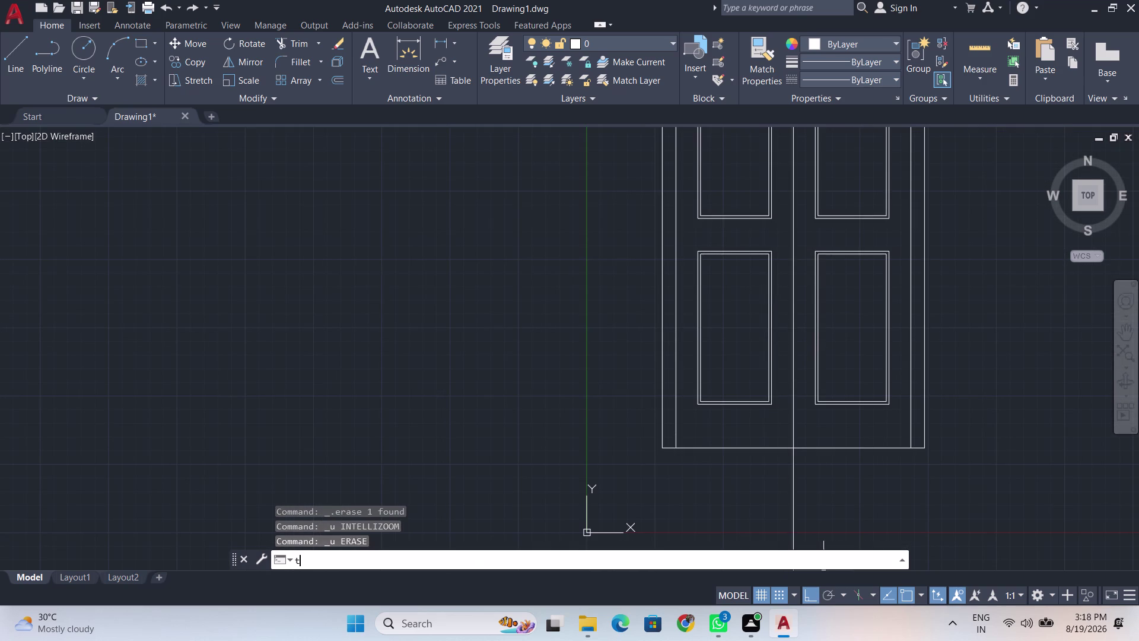
key(Return)
drag(728, 475, 853, 480)
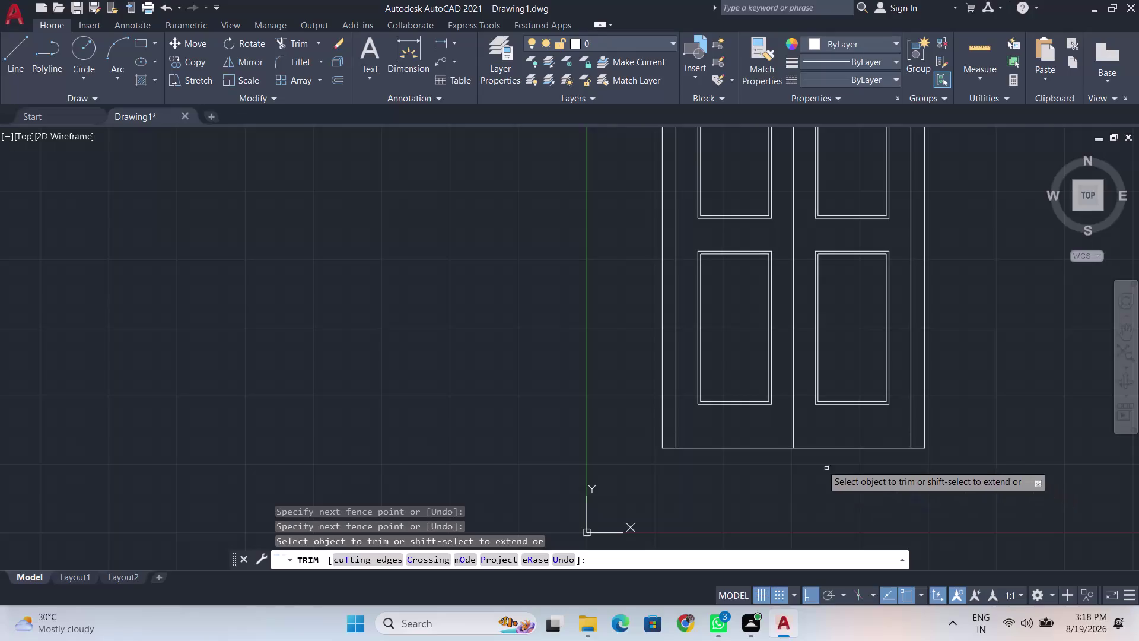
middle_drag(775, 263, 781, 595)
scroll(up, 3)
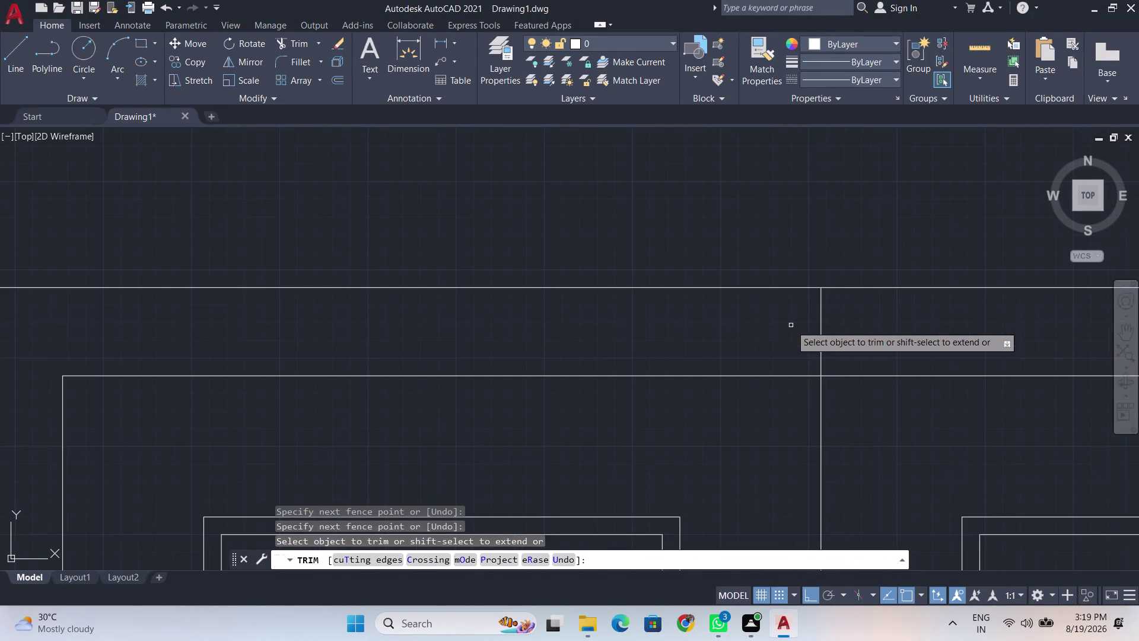
drag(791, 327, 947, 334)
key(Escape)
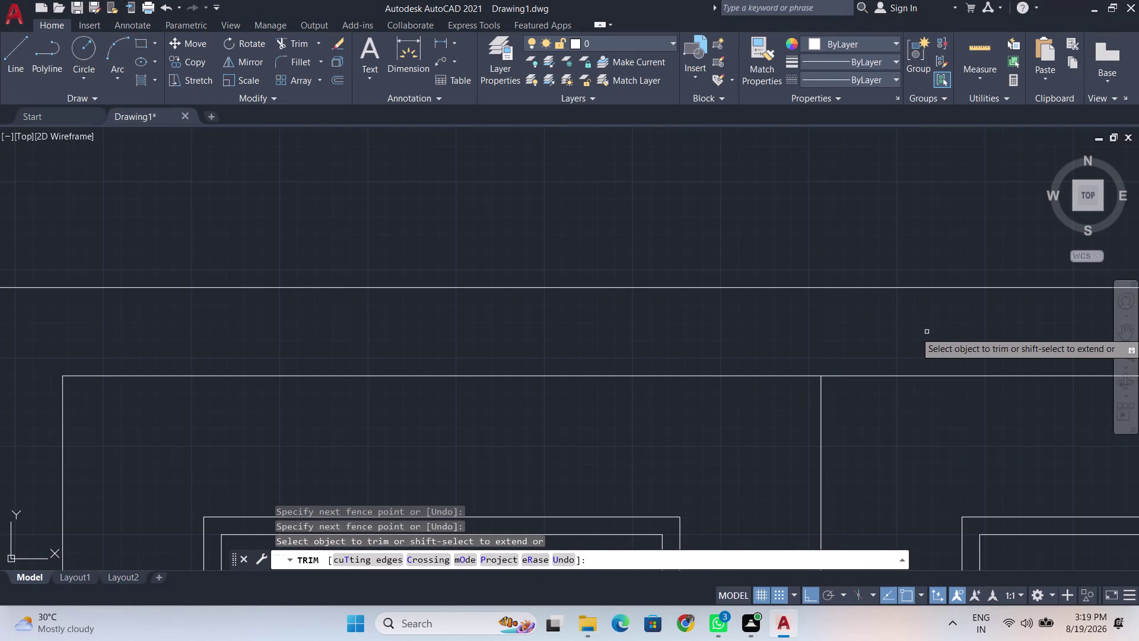
scroll(down, 3)
scroll(down, 3)
middle_drag(900, 371, 832, 304)
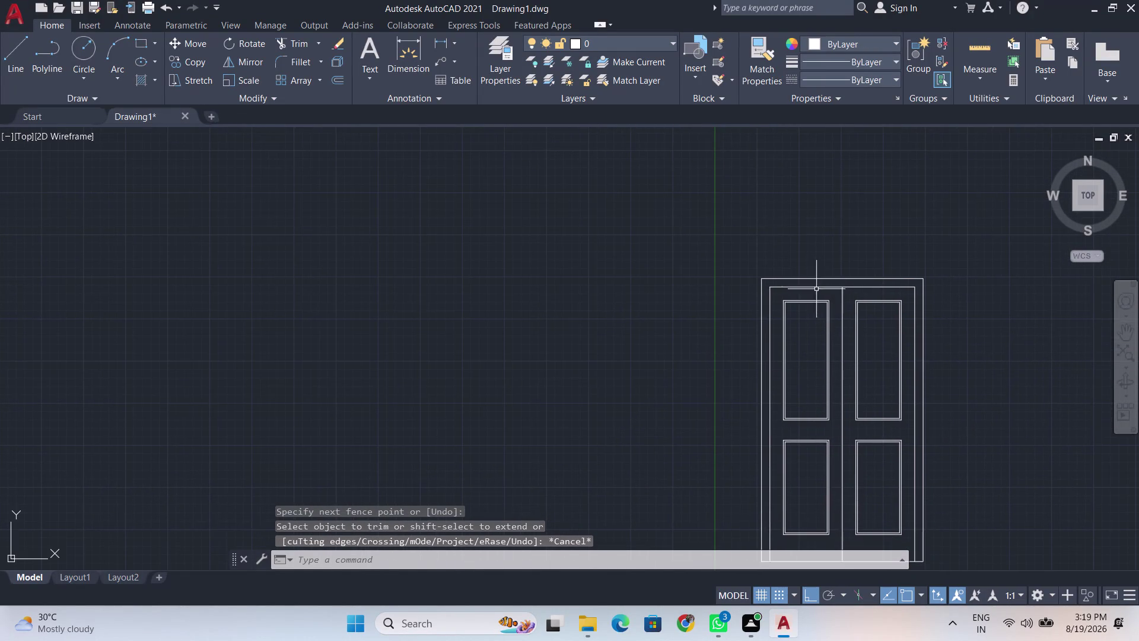
middle_drag(982, 352, 831, 201)
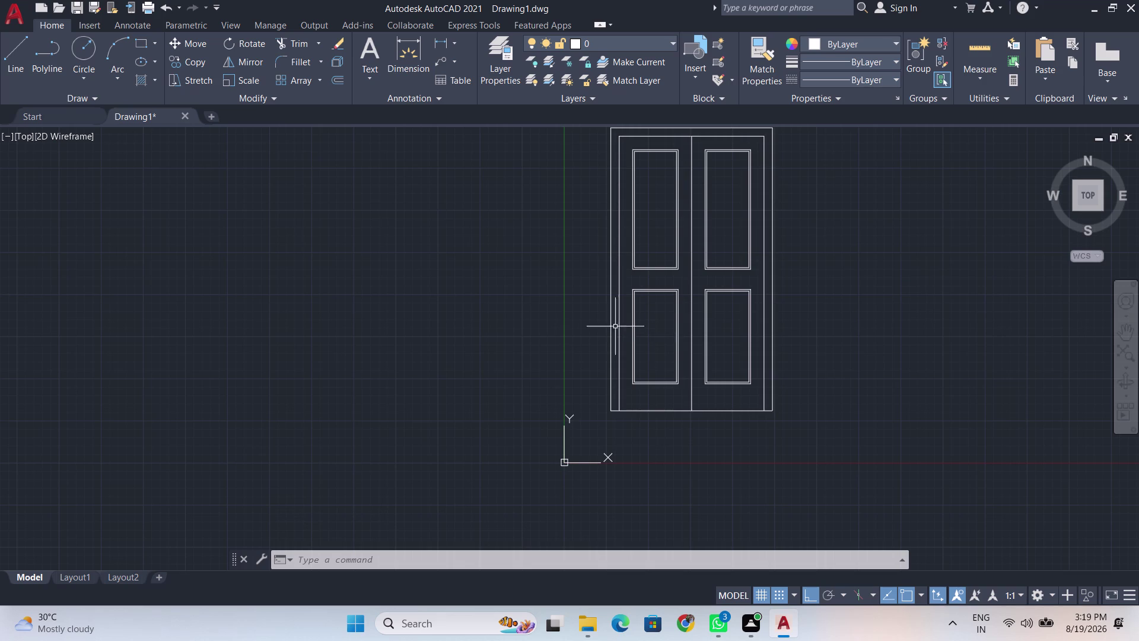
scroll(up, 3)
scroll(down, 3)
middle_drag(985, 258, 0, 272)
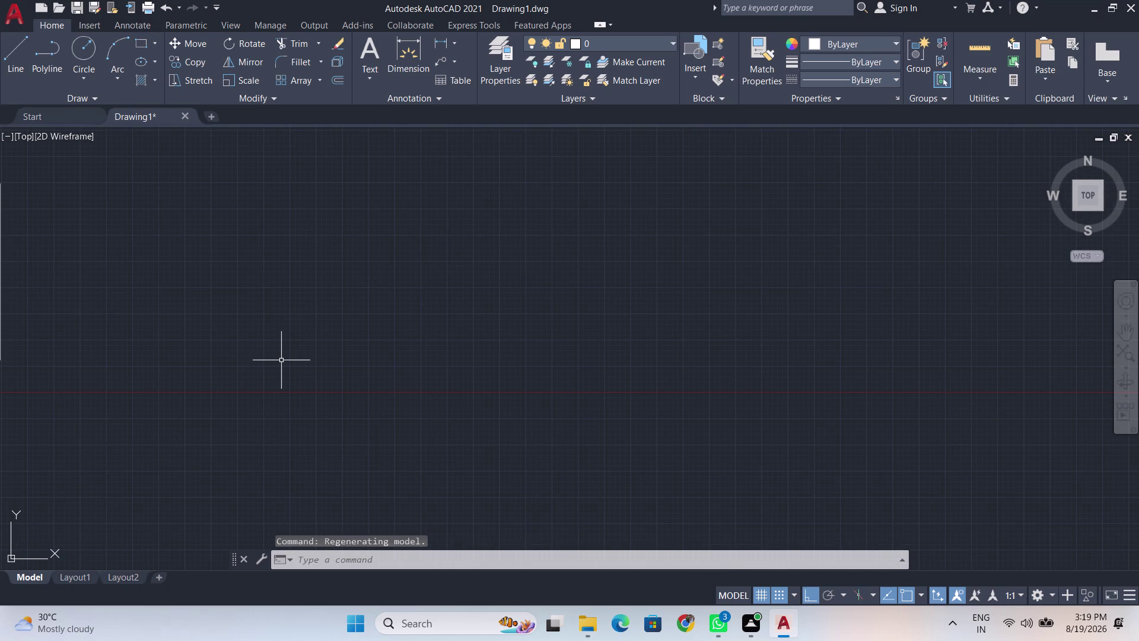
Draw a tall rectangle right of the door by picking two opposite corners.
text(rec)
key(Return)
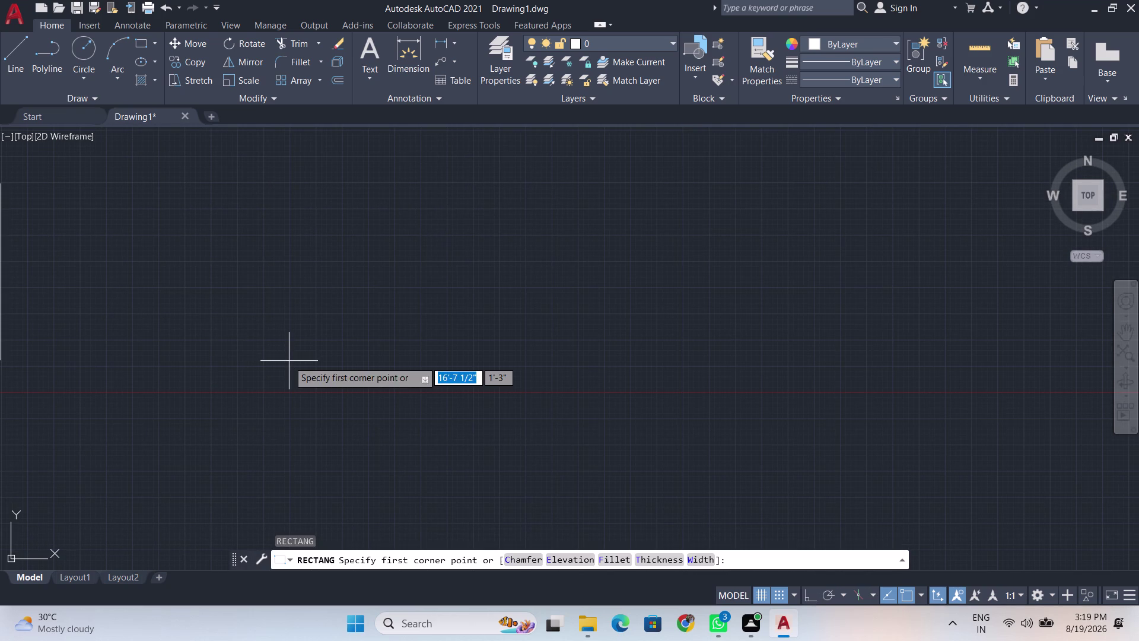
drag(330, 215, 343, 227)
middle_drag(587, 463, 479, 58)
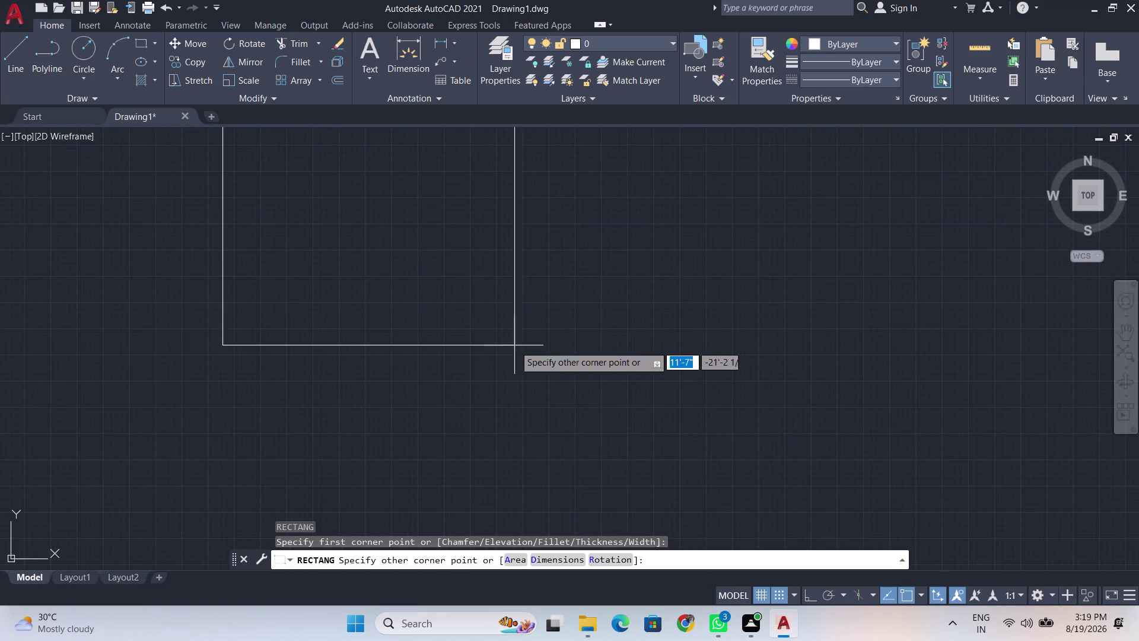
click(519, 389)
key(space)
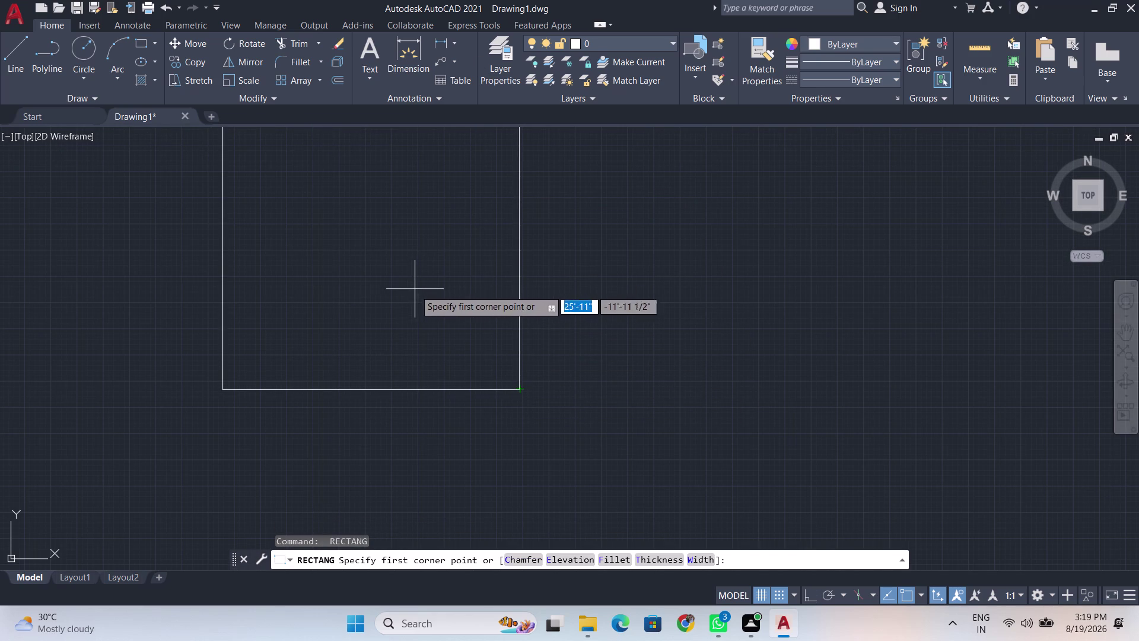
middle_drag(421, 293, 714, 593)
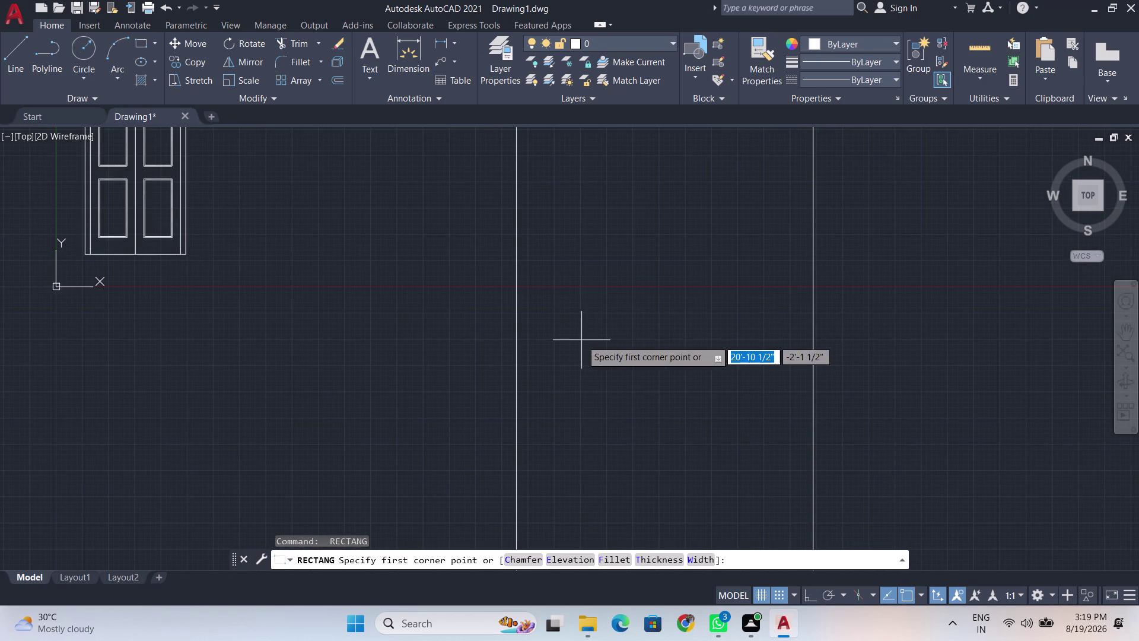
middle_drag(576, 233, 640, 493)
key(Escape)
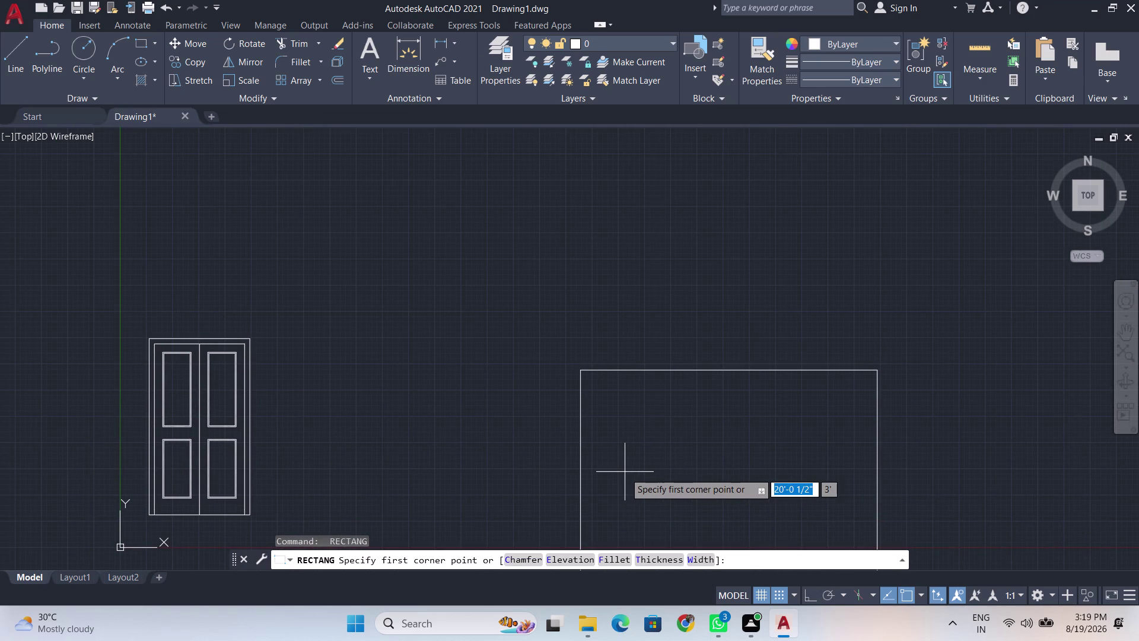
Start another rectangle using TK tracking with a 4,4 offset from a corner.
text(rec)
key(Return)
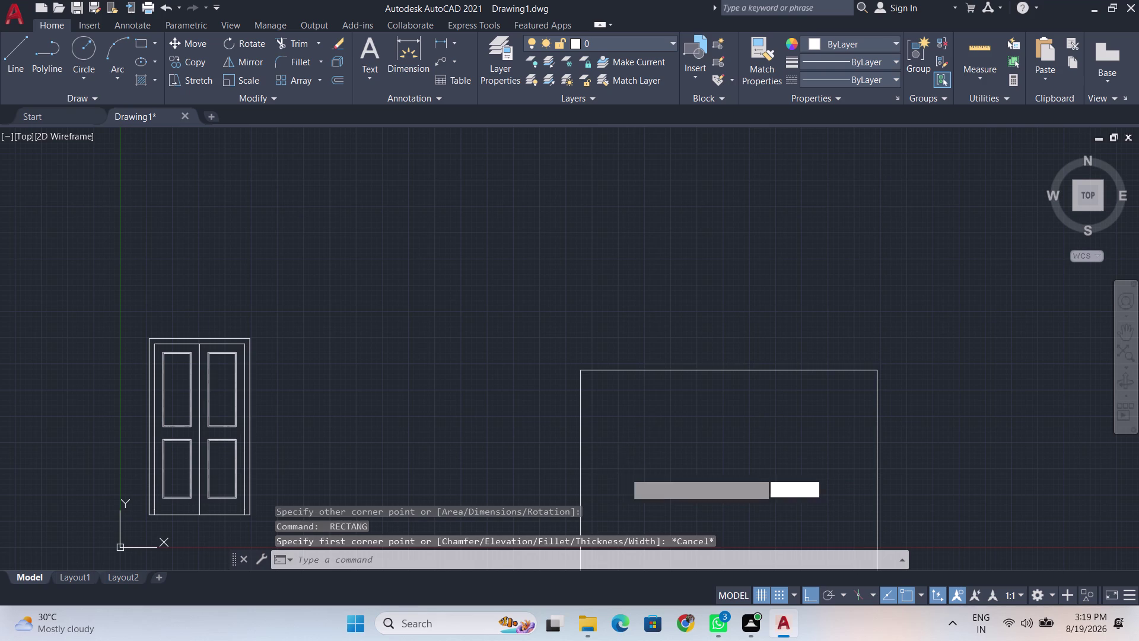
text(tl)
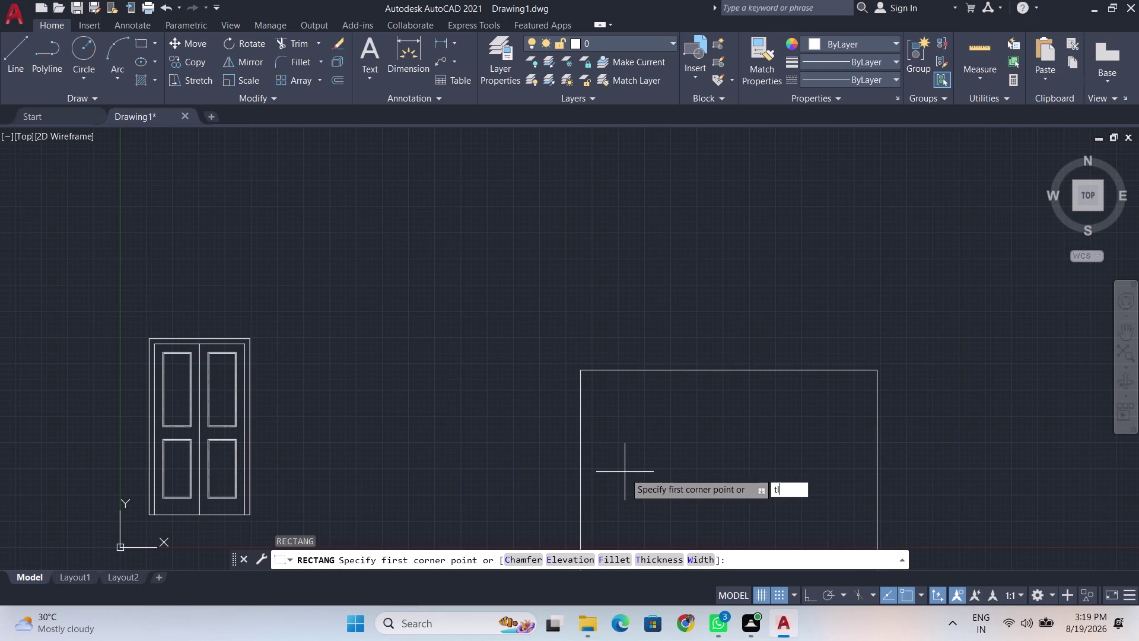
key(BackSpace)
key(k)
key(Return)
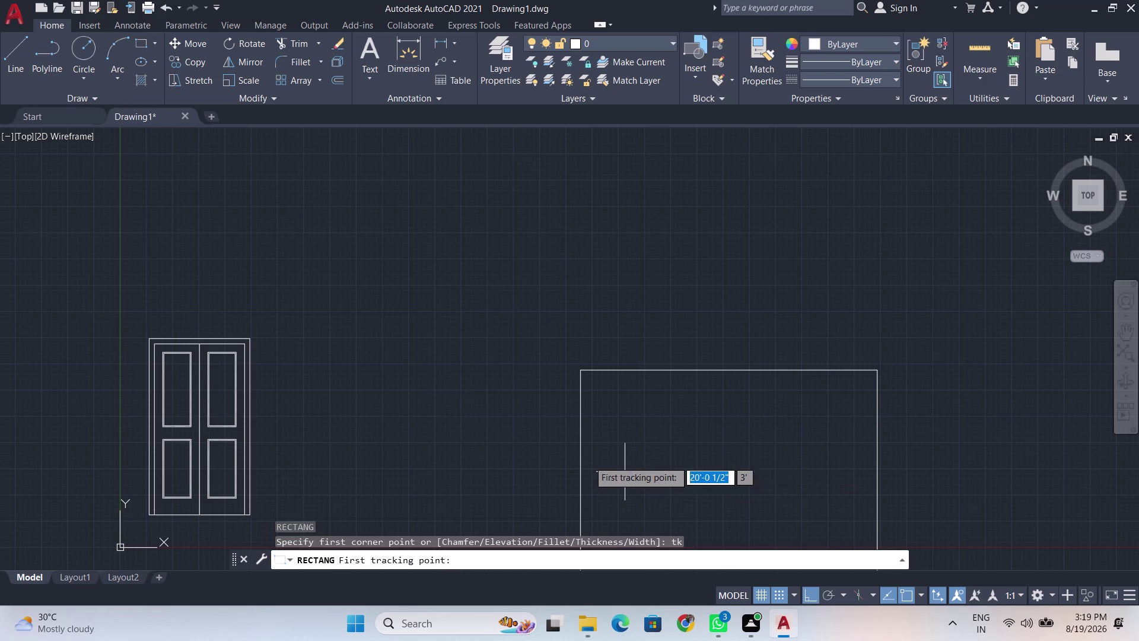
click(587, 369)
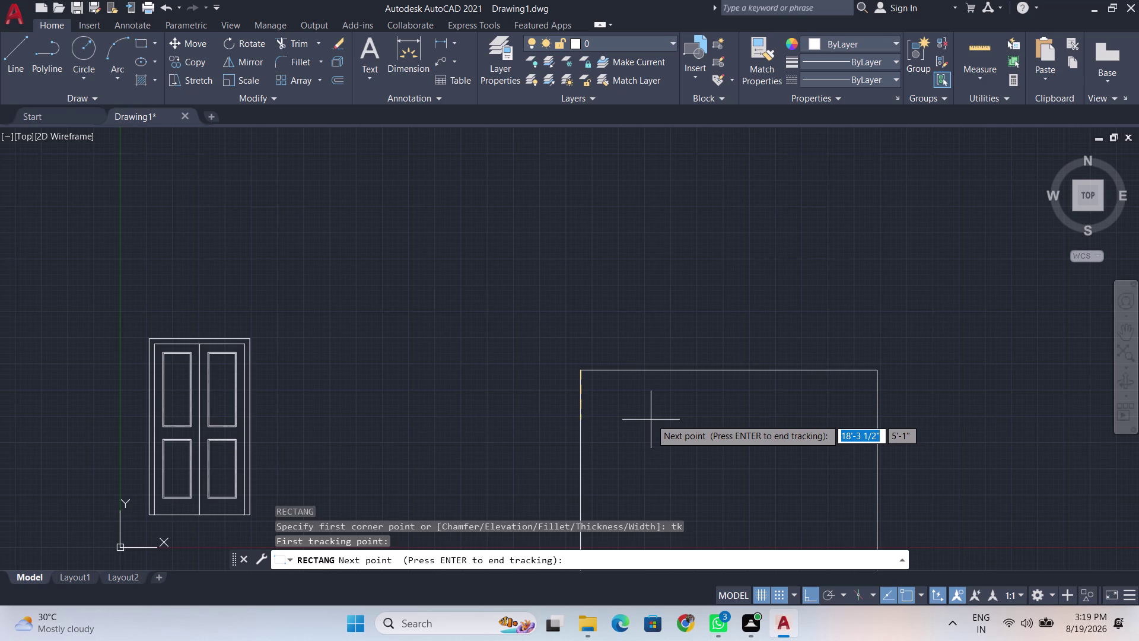
key(F8)
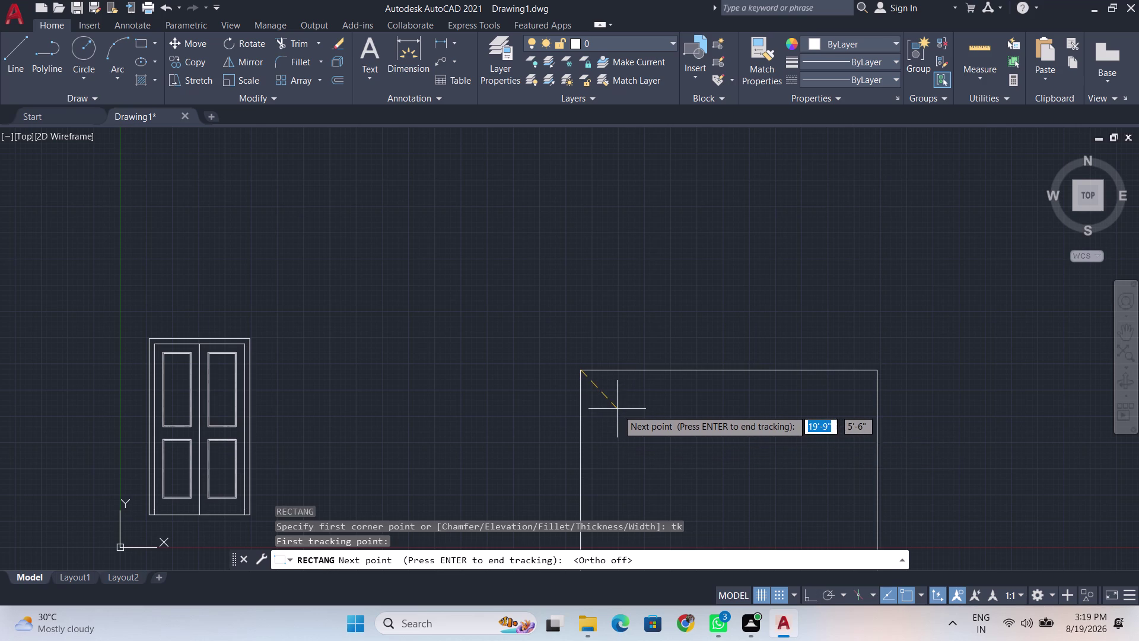
key(BackSpace)
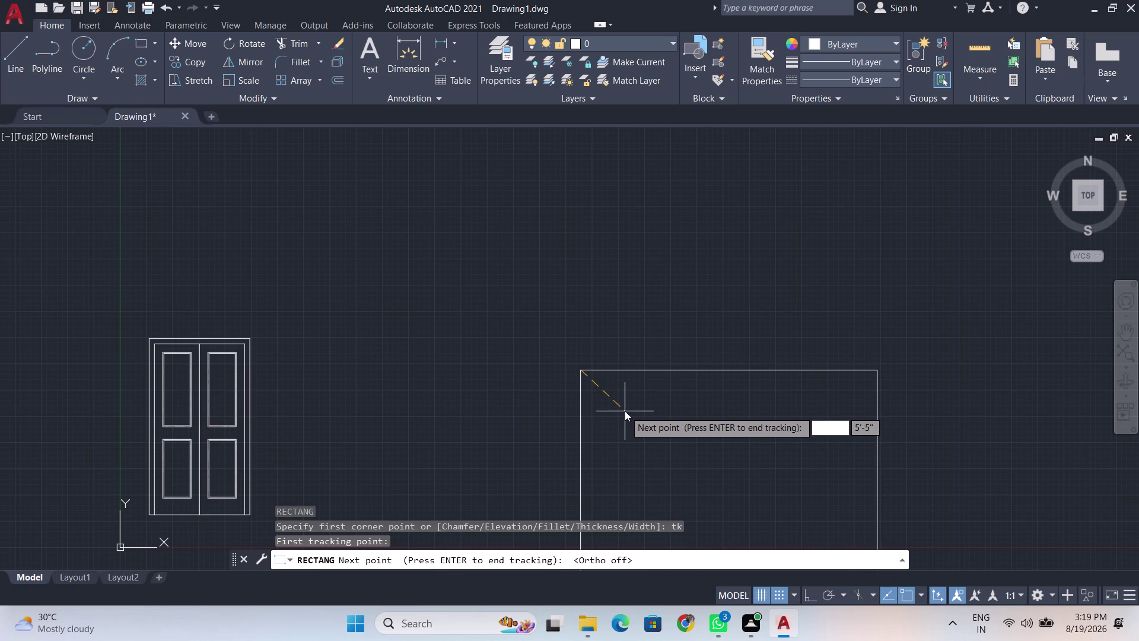
key(4)
key(Tab)
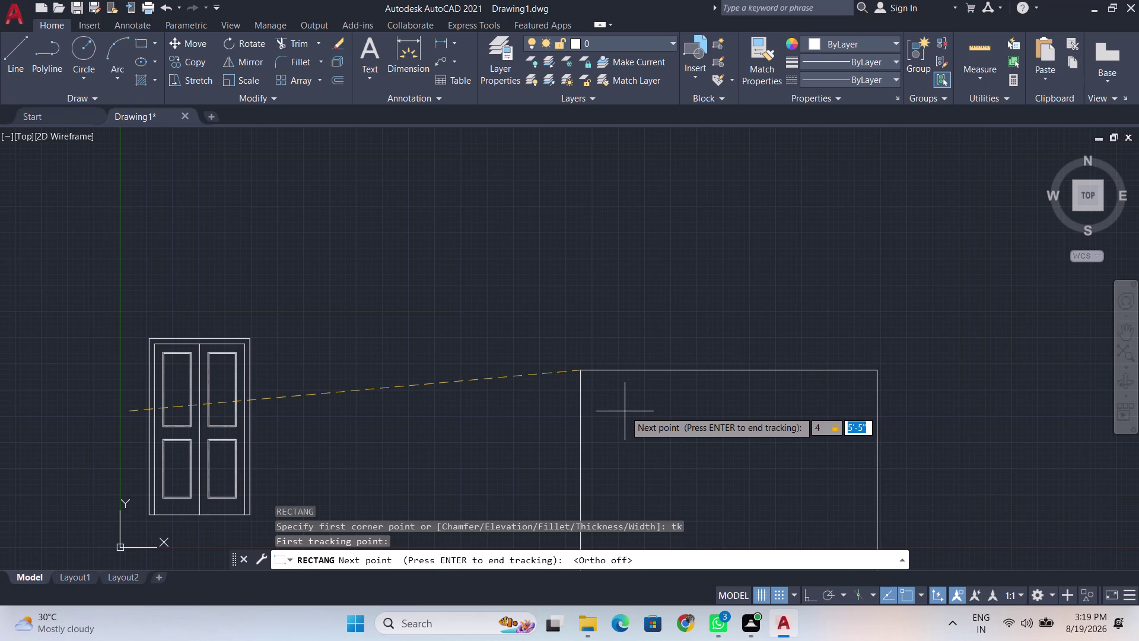
key(4)
key(Return)
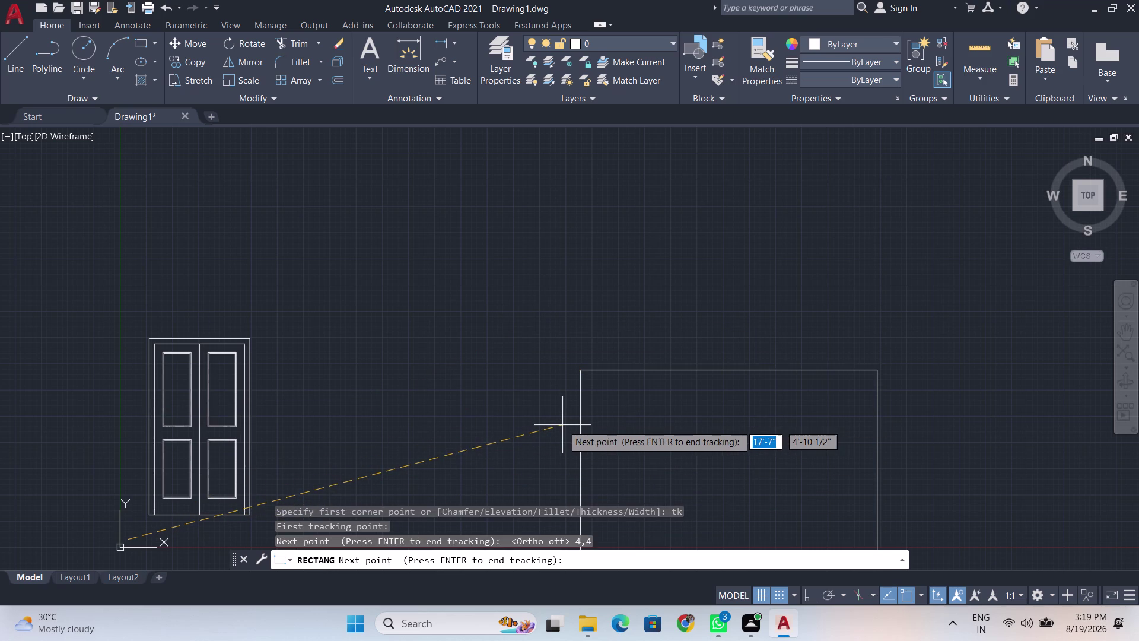
Look around the door and cancel the tracked rectangle.
middle_drag(563, 425, 548, 316)
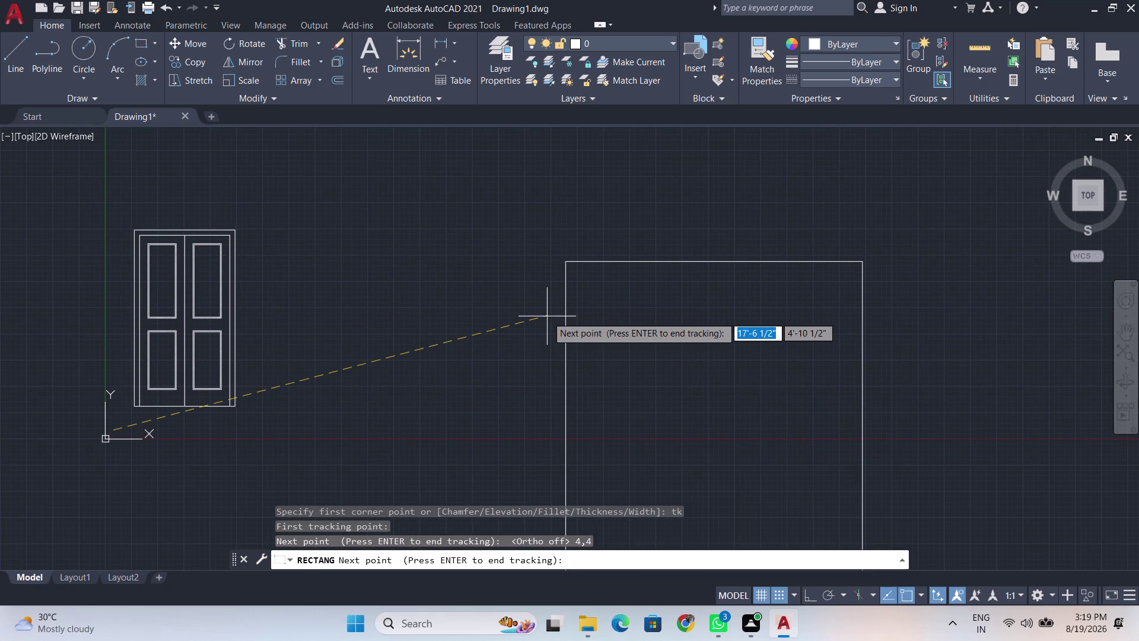
scroll(down, 3)
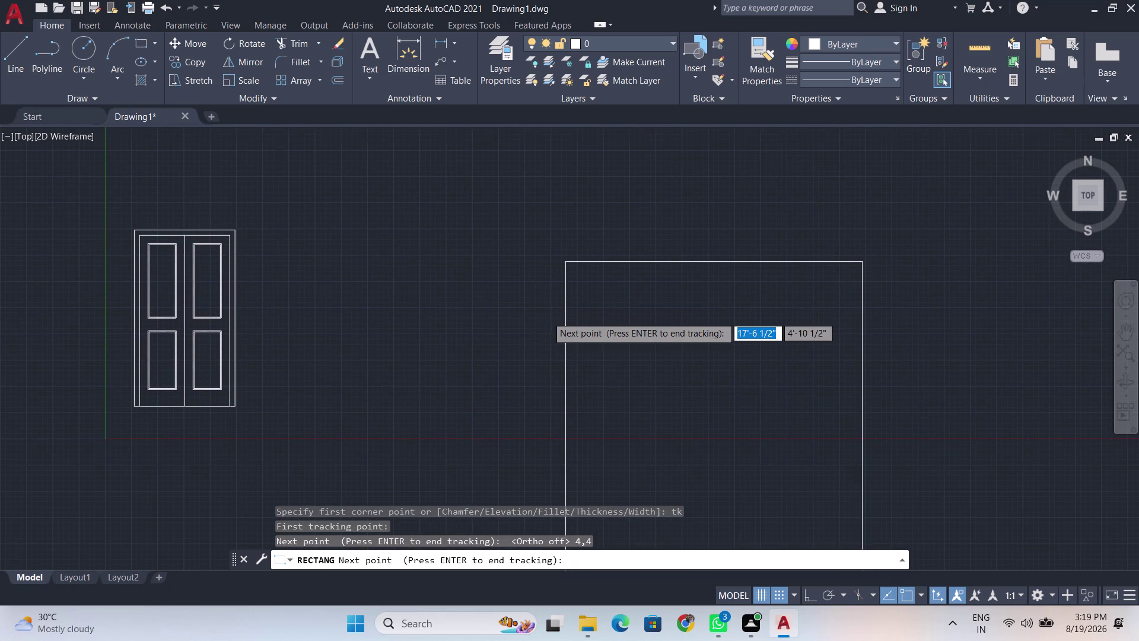
scroll(up, 3)
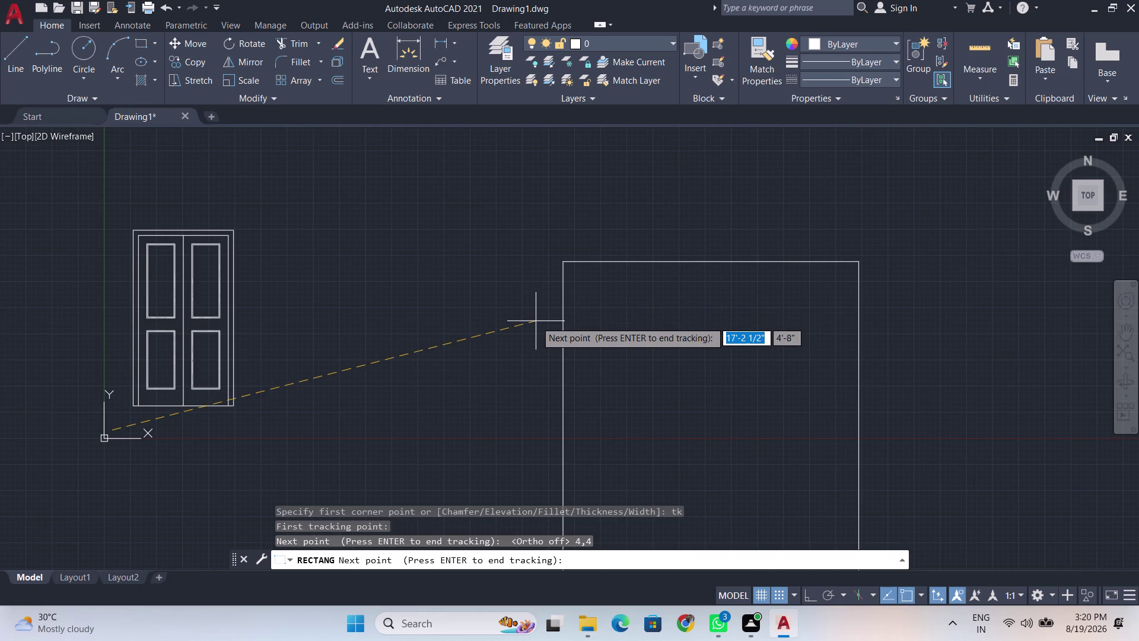
key(Escape)
scroll(down, 3)
scroll(down, 3)
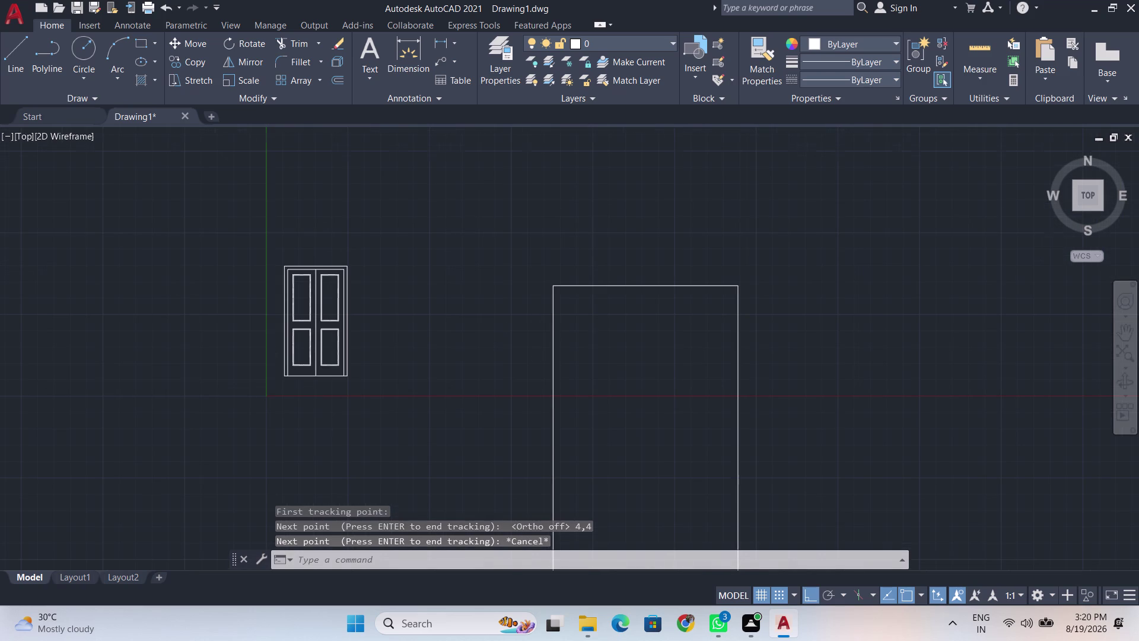
middle_drag(537, 324, 538, 245)
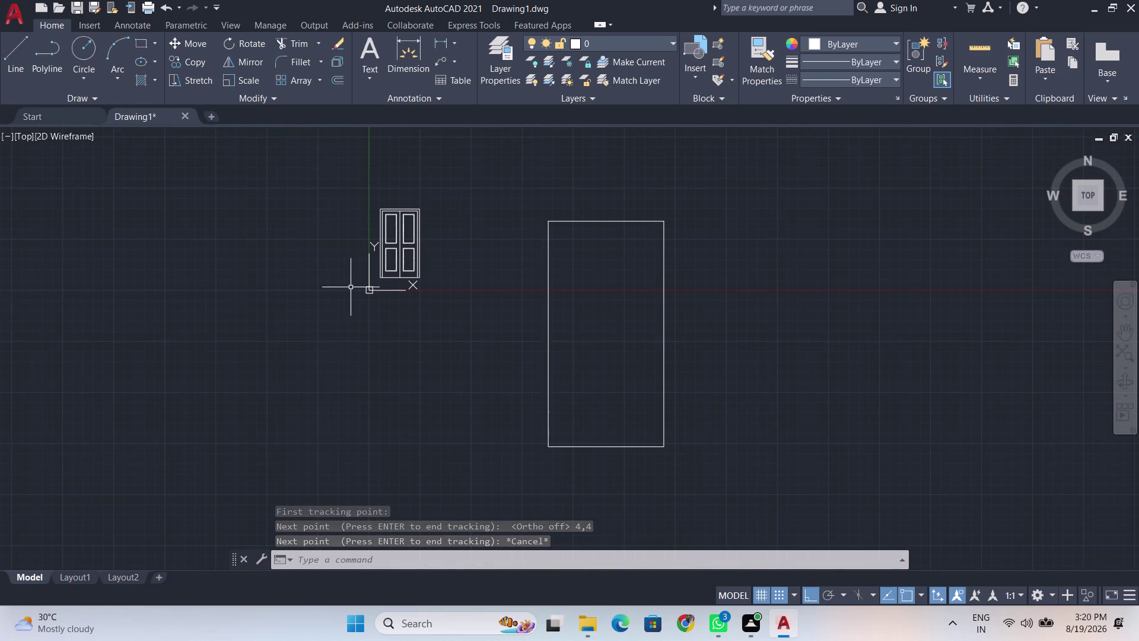
drag(372, 290, 463, 379)
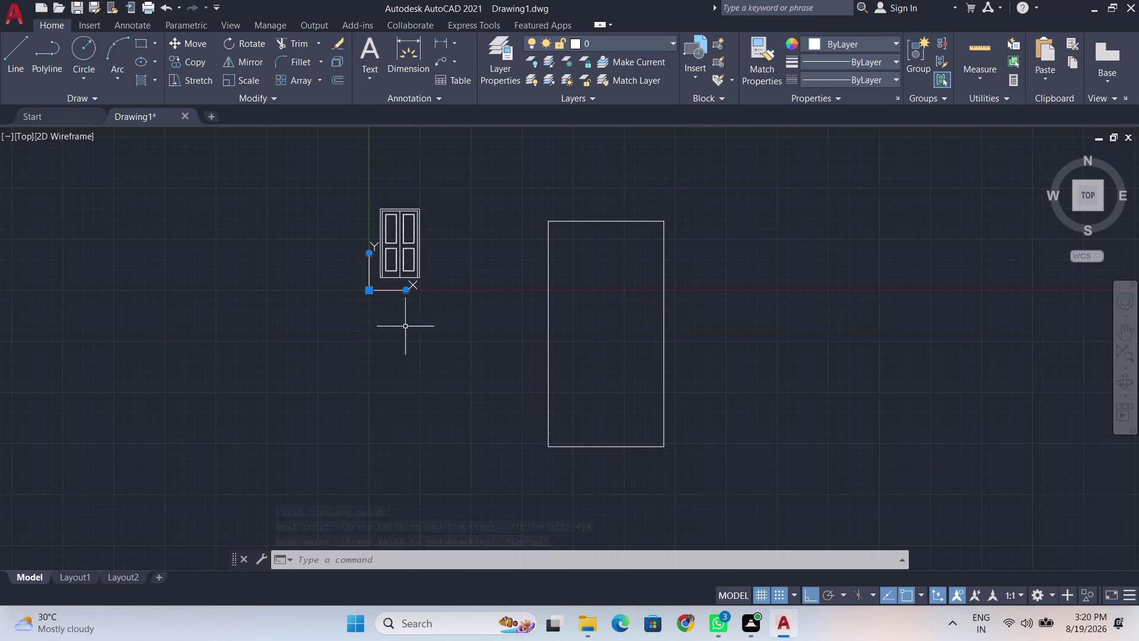
scroll(down, 3)
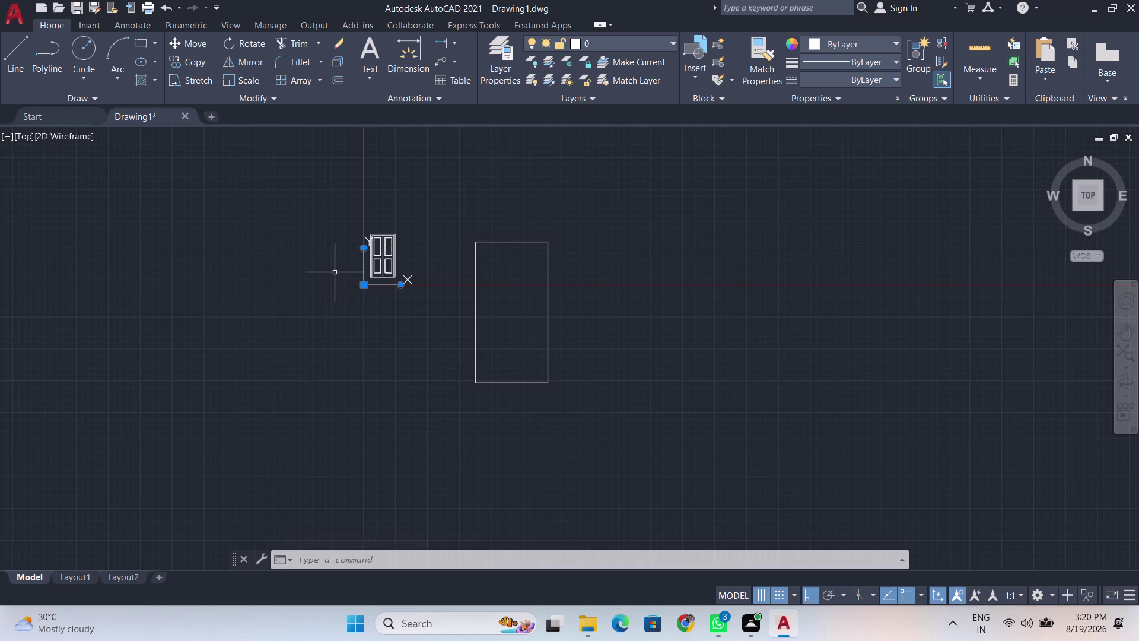
key(Escape)
scroll(up, 3)
middle_drag(528, 282, 716, 444)
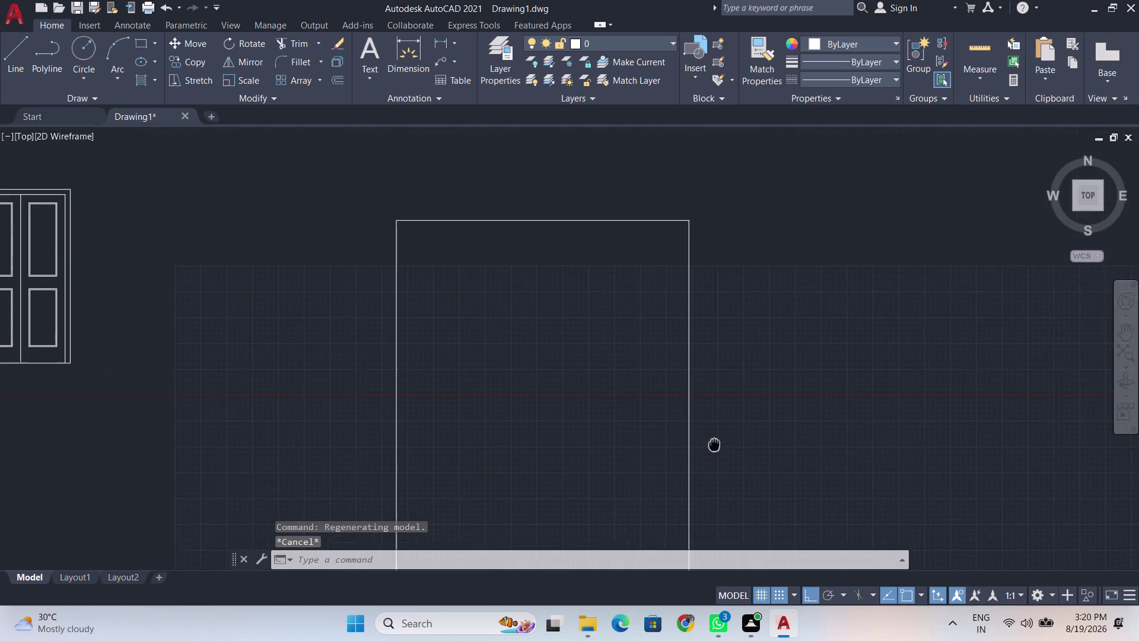
middle_drag(715, 444, 720, 443)
scroll(down, 3)
text(rec)
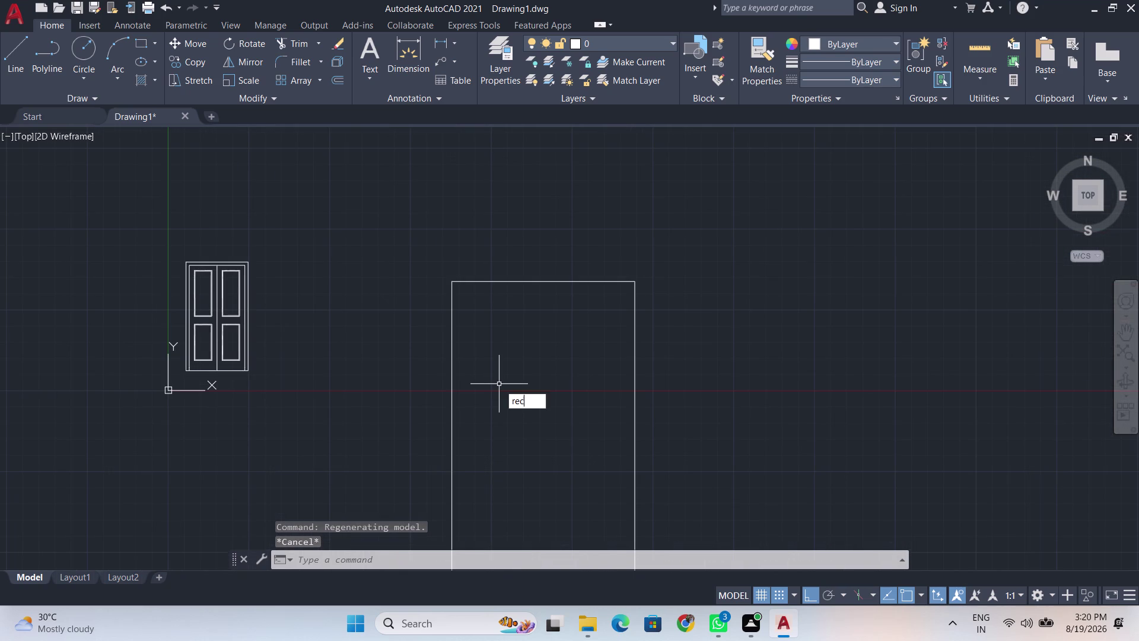
key(Return)
text(tl)
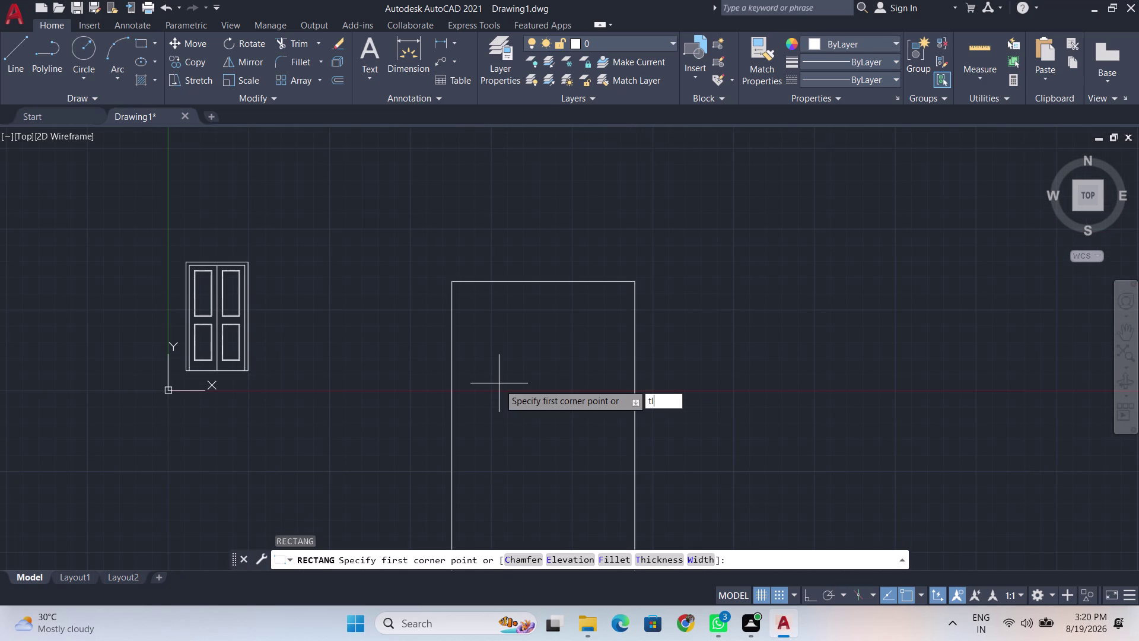
key(BackSpace)
key(k)
key(Return)
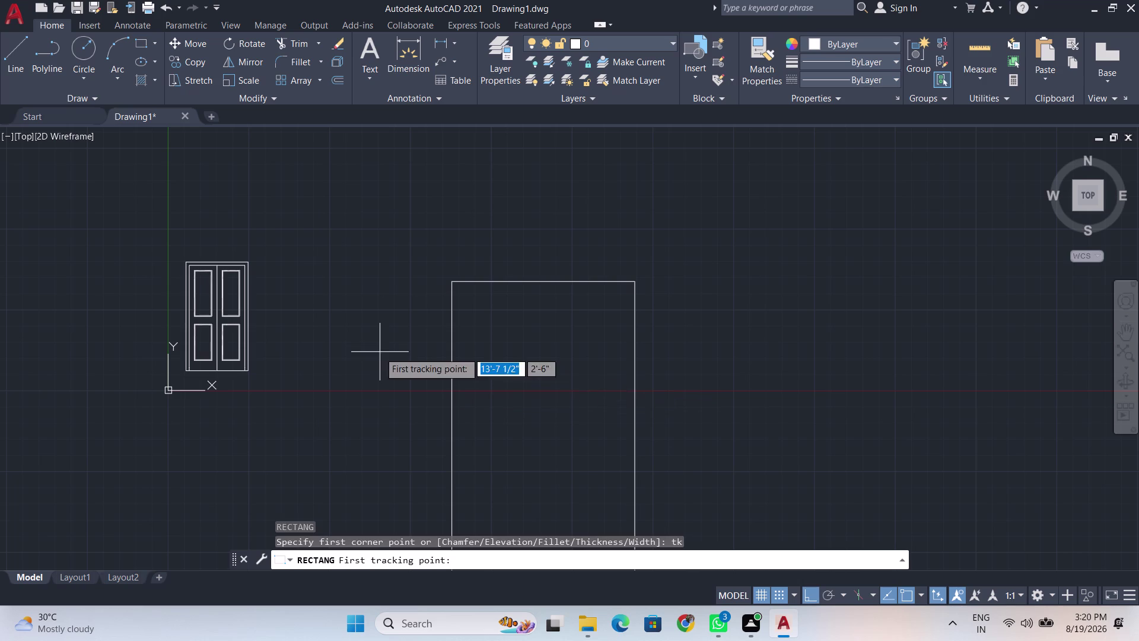
scroll(up, 3)
click(454, 286)
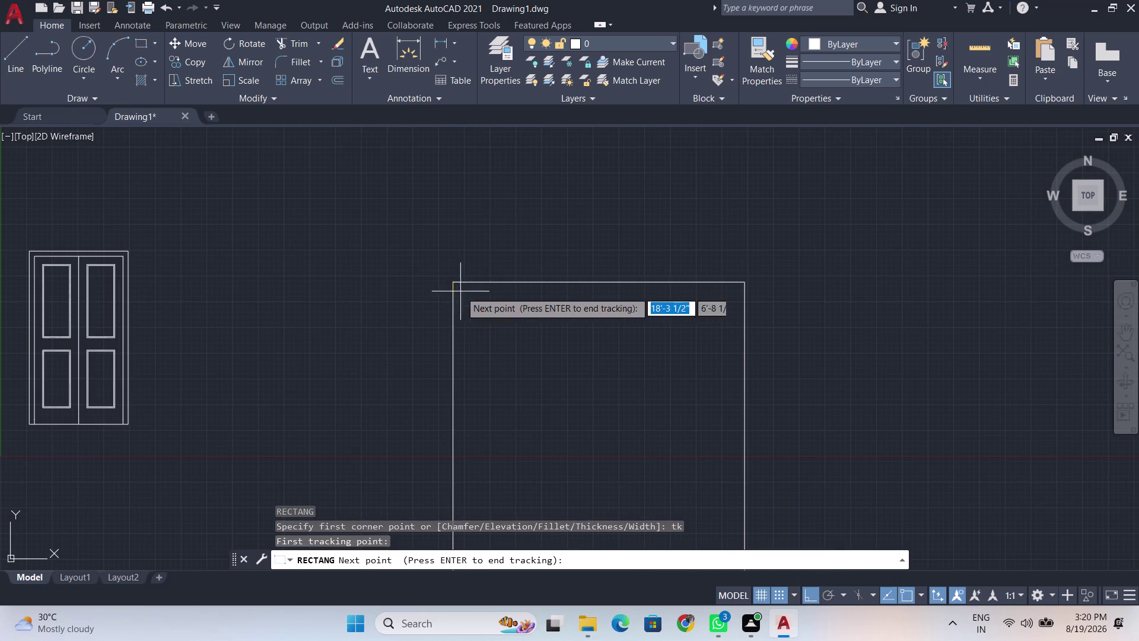
key(F8)
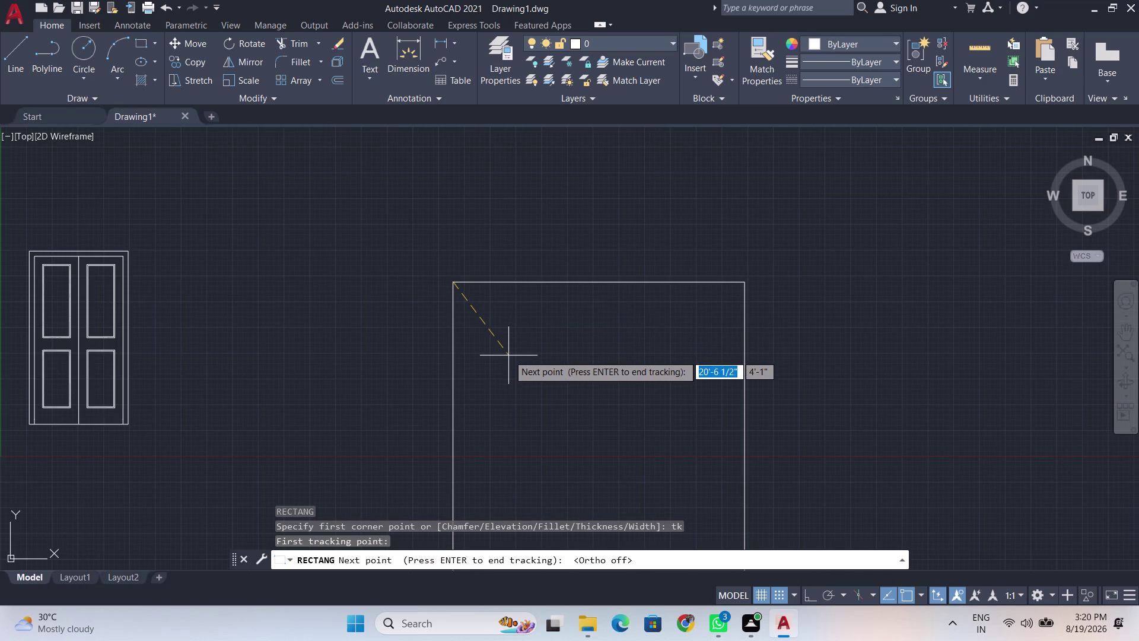
key(BackSpace)
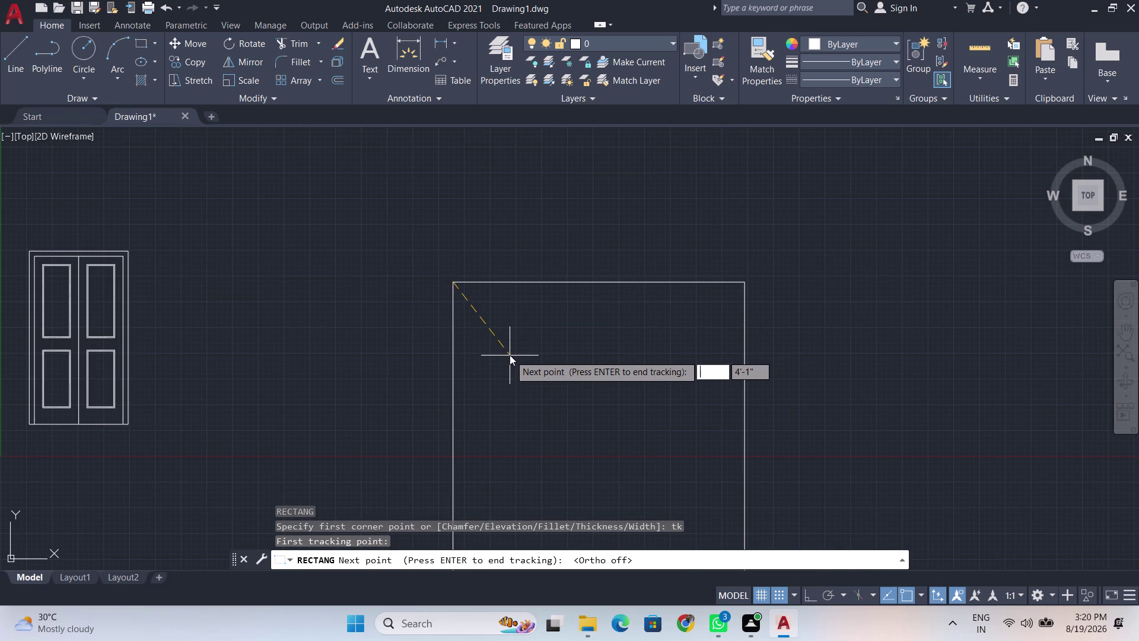
key(shift+at)
key(4)
key(apostrophe)
key(apostrophe)
key(Tab)
key(Tab)
key(BackSpace)
key(BackSpace)
key(BackSpace)
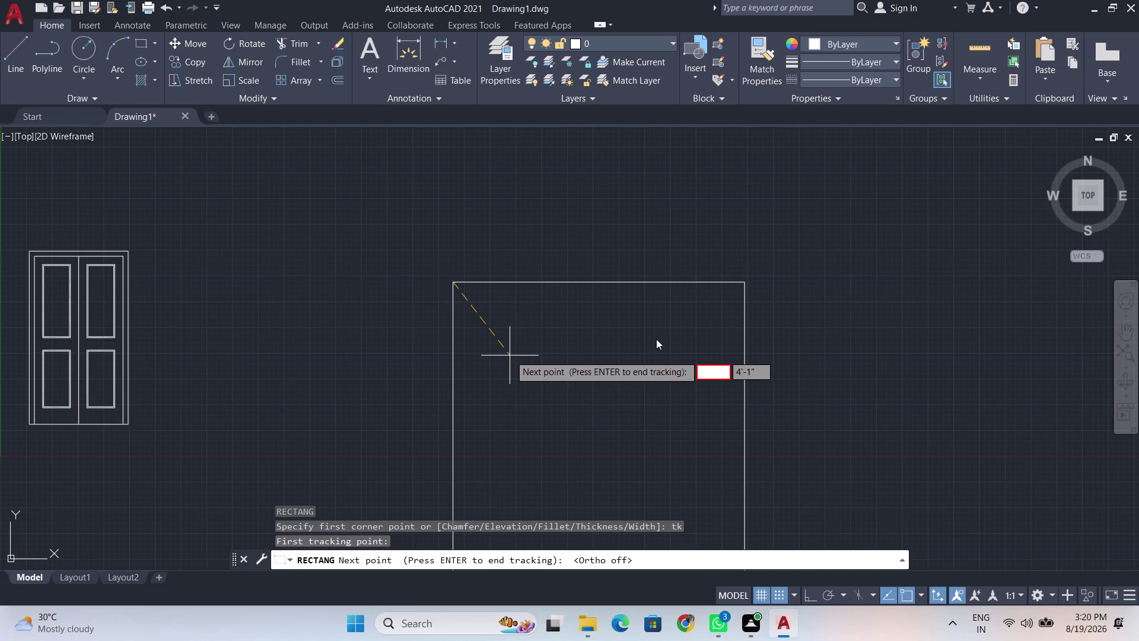
key(shift+at)
key(4)
key(shift+quotedbl)
key(Tab)
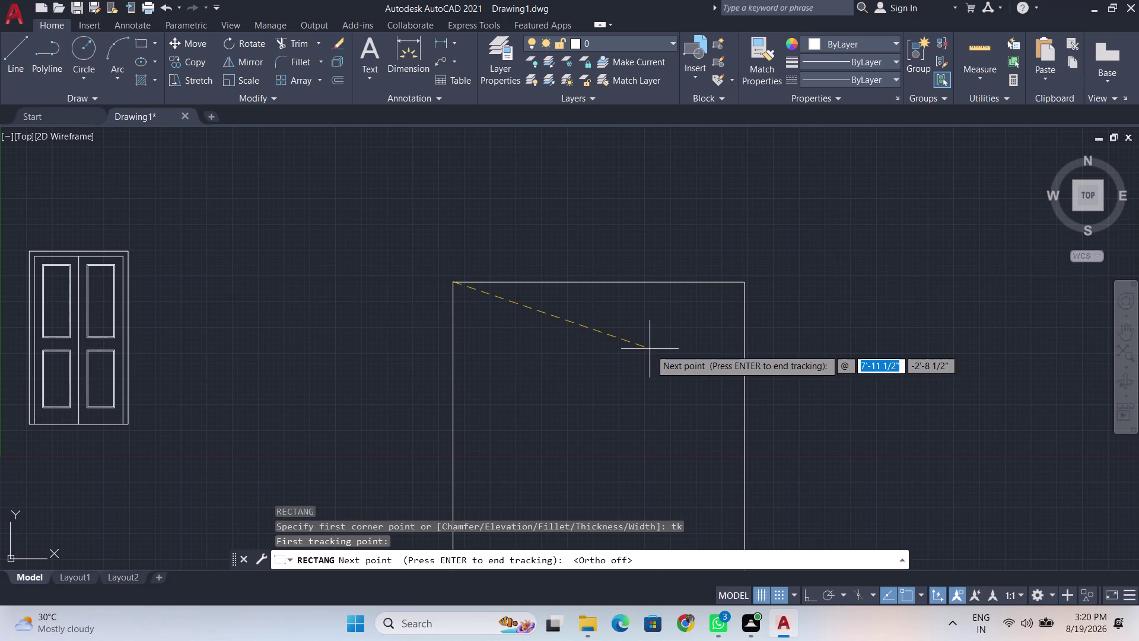
key(BackSpace)
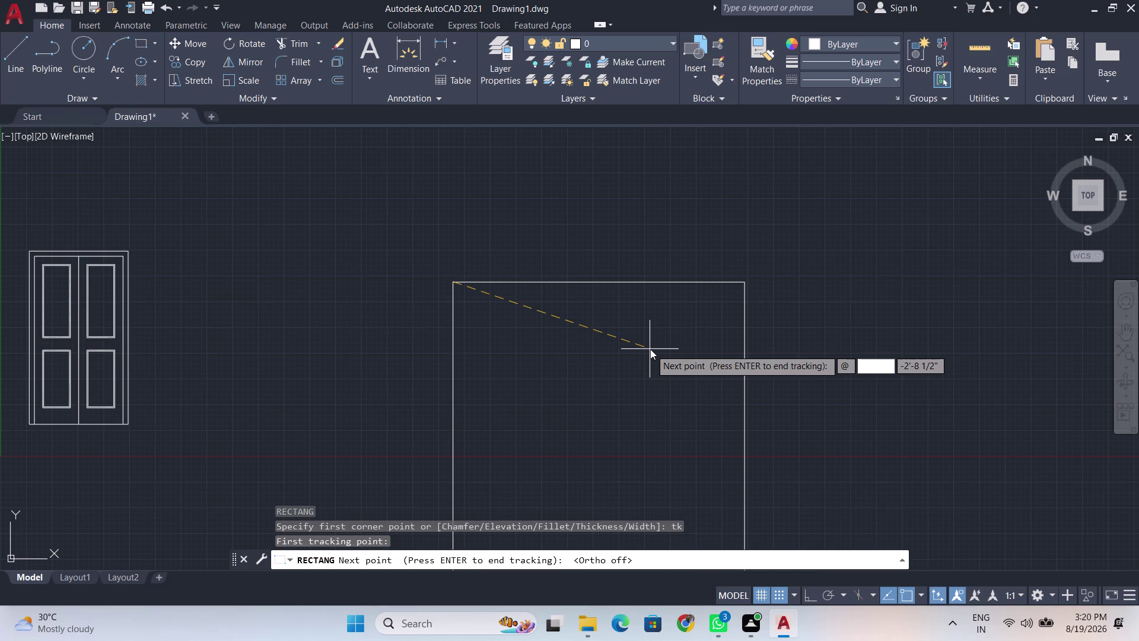
key(4)
key(Tab)
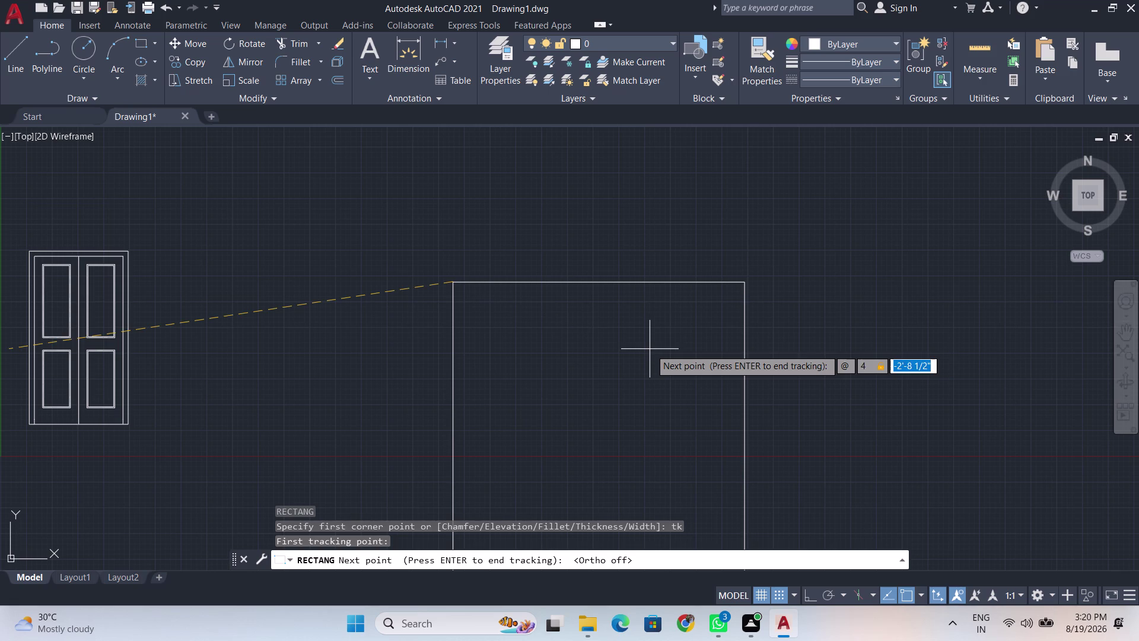
key(4)
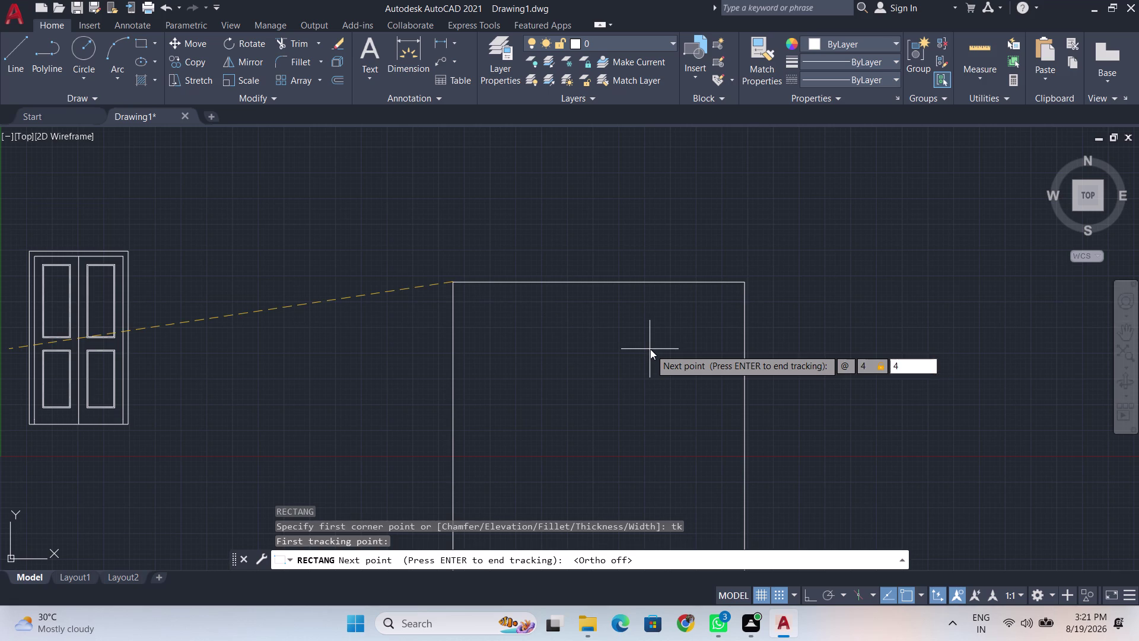
key(Return)
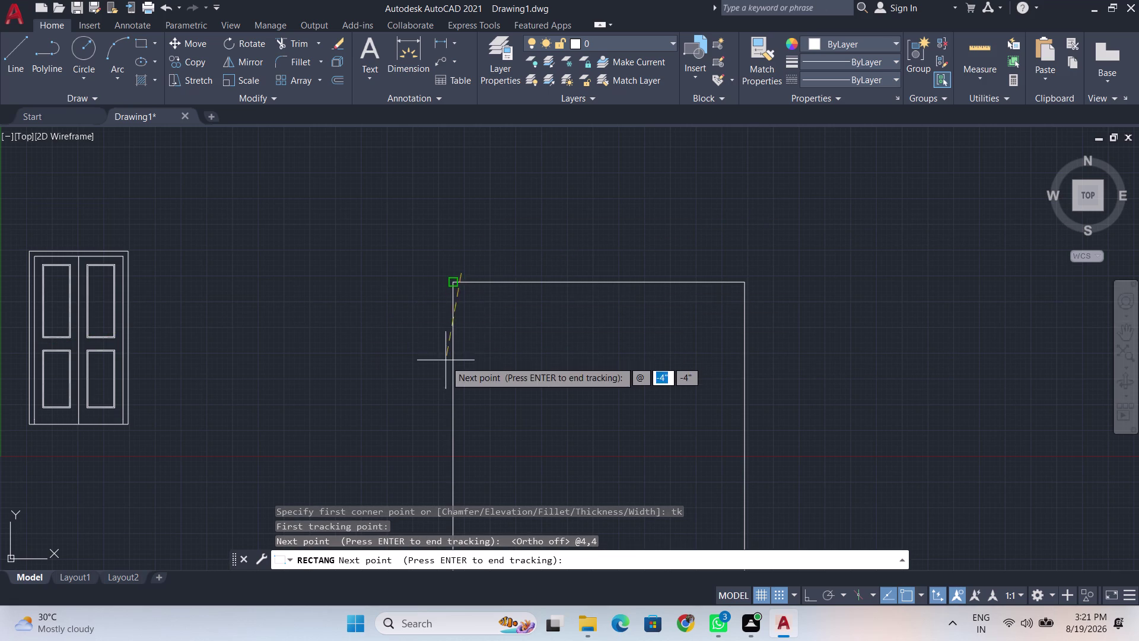
scroll(up, 3)
middle_drag(453, 279, 515, 332)
scroll(up, 3)
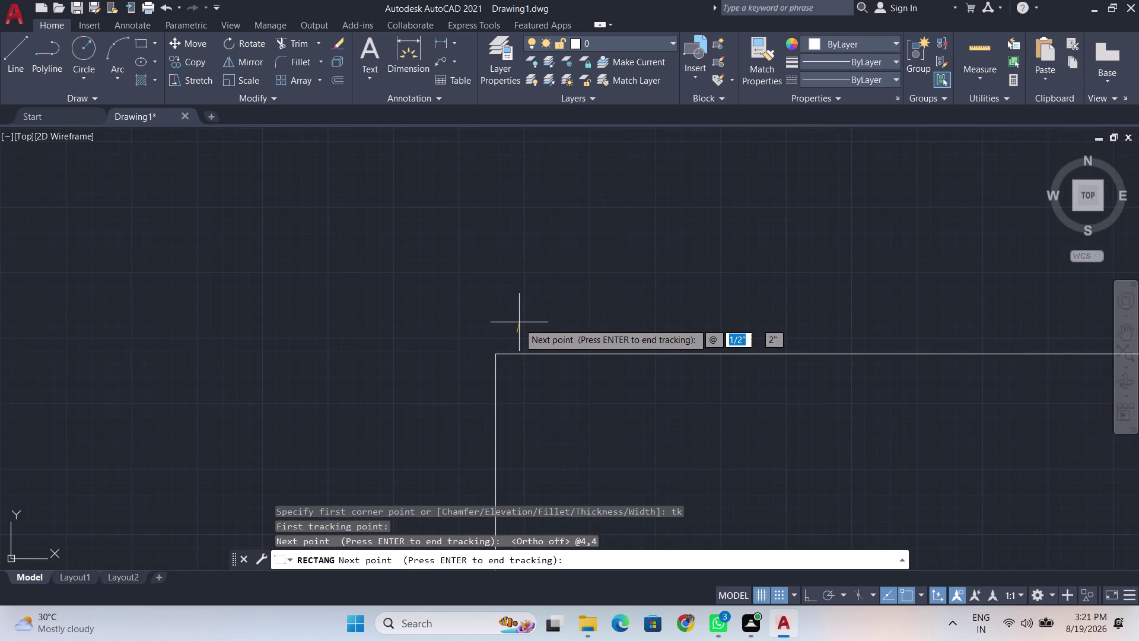
key(Escape)
scroll(down, 3)
click(485, 336)
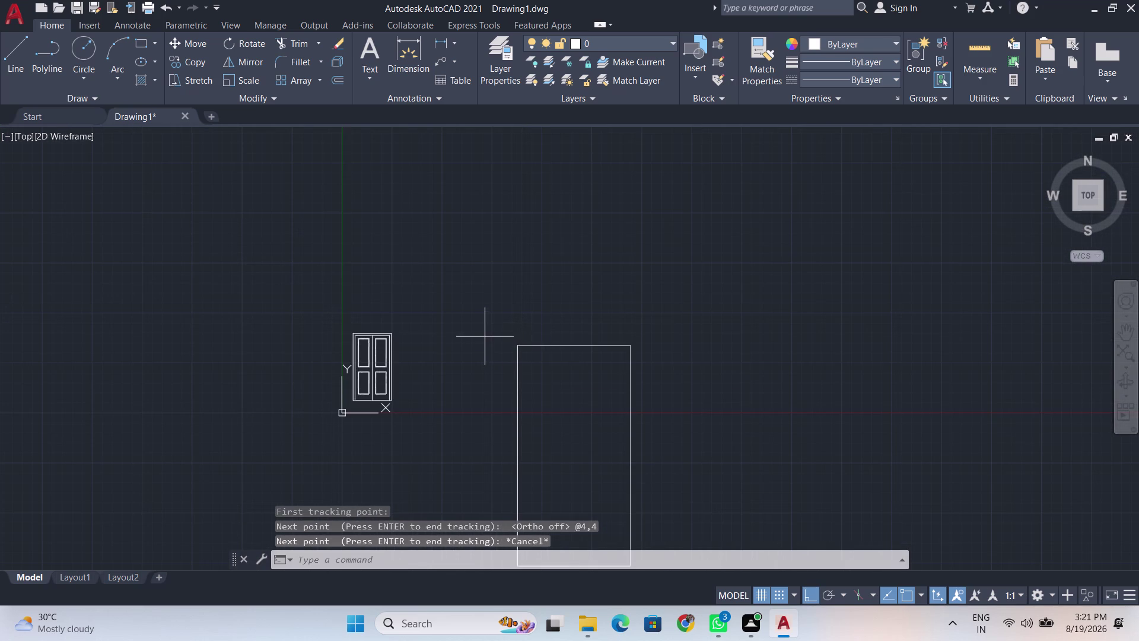
click(596, 404)
drag(688, 414, 682, 414)
click(448, 321)
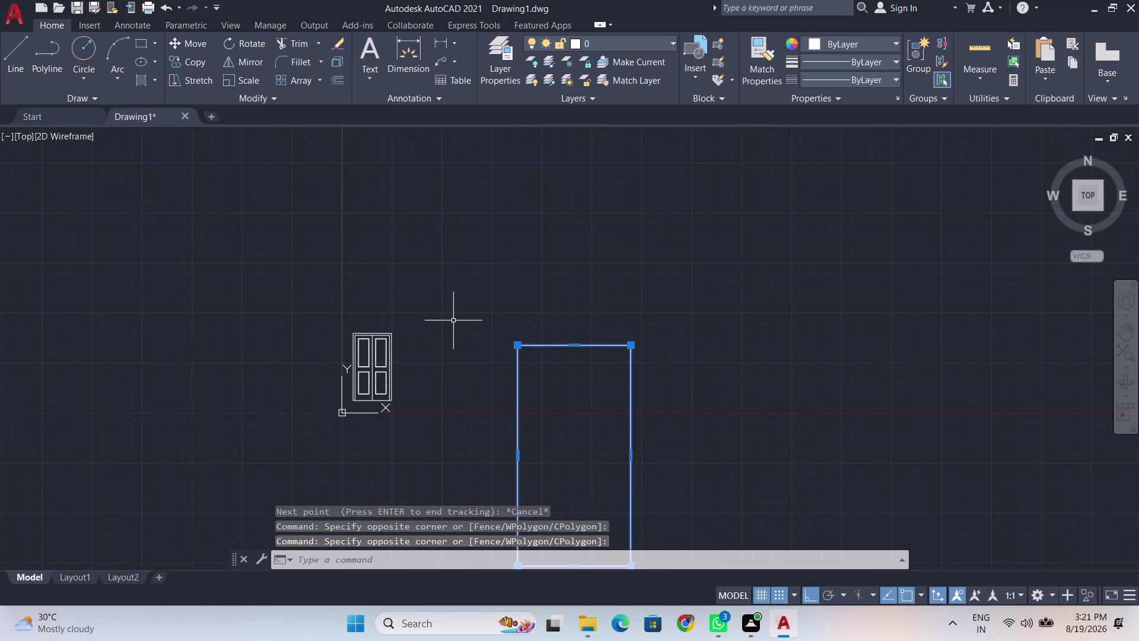
Delete the tall rectangle beside the door and zoom toward the elevation.
key(Delete)
scroll(up, 3)
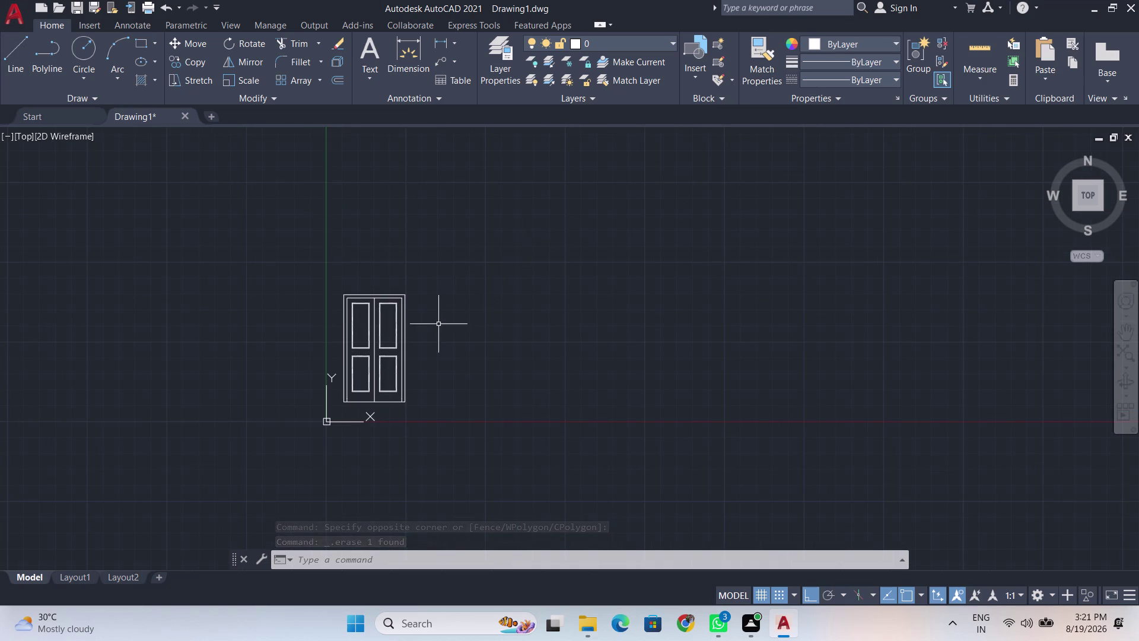
scroll(up, 3)
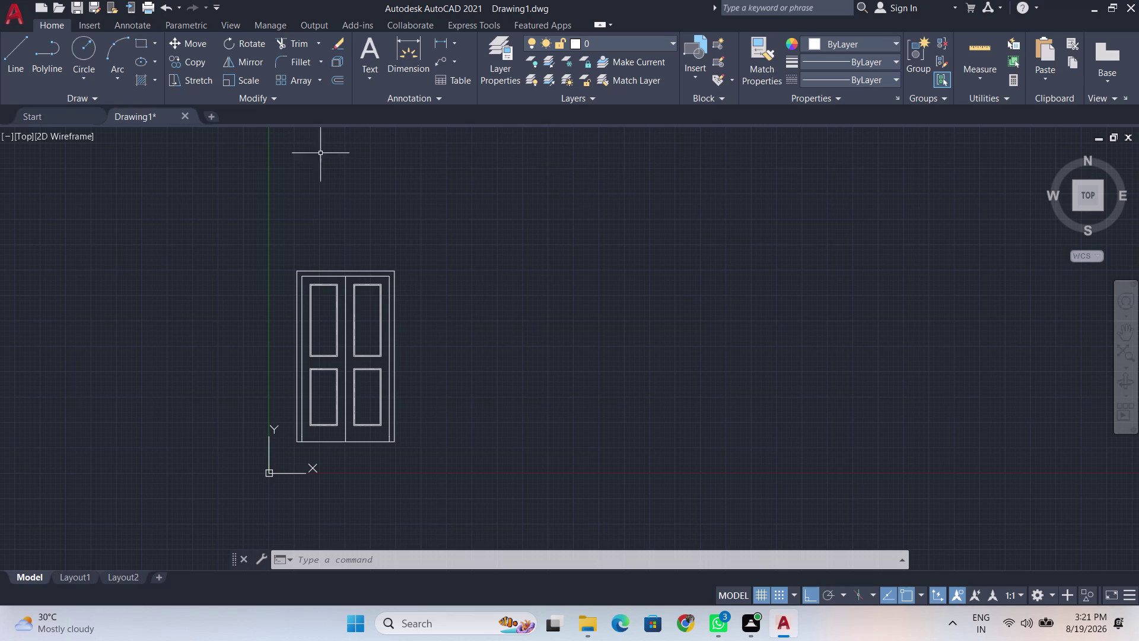
scroll(up, 3)
scroll(down, 3)
middle_drag(273, 373, 326, 296)
Centre the door elevation in view and open the linetype drop-down.
scroll(up, 3)
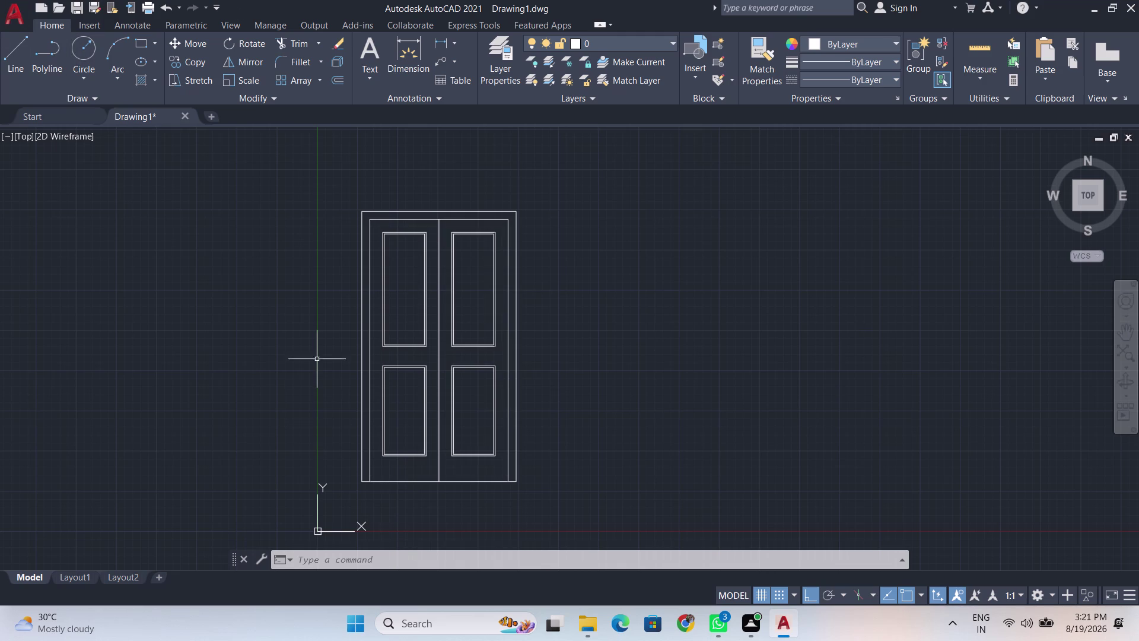
scroll(up, 3)
scroll(down, 3)
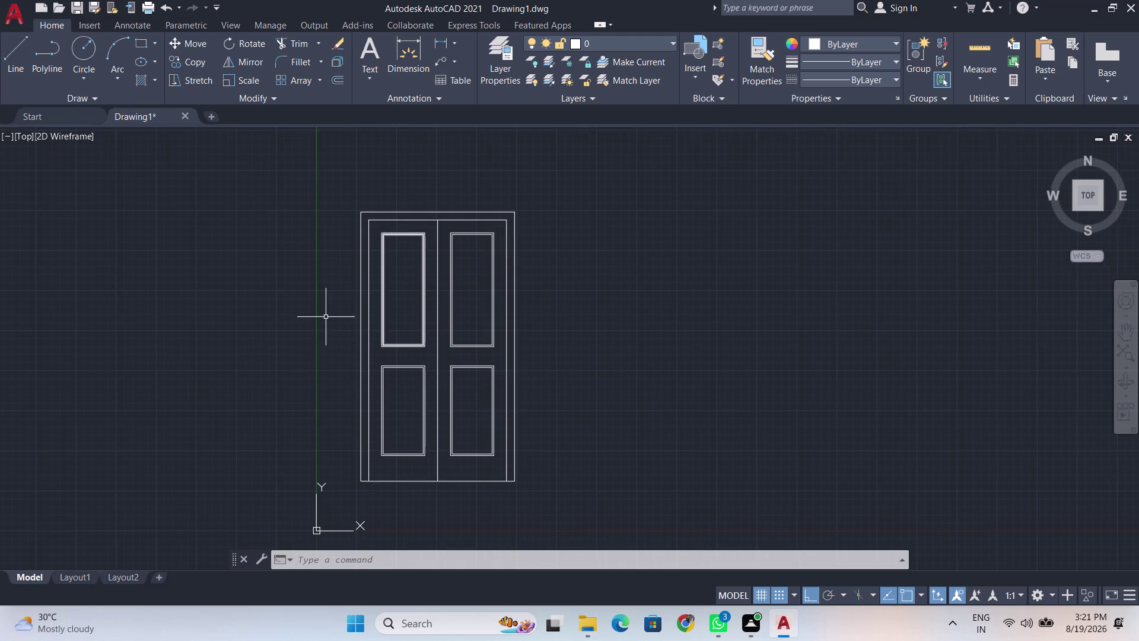
middle_drag(325, 317, 358, 321)
scroll(up, 3)
scroll(down, 3)
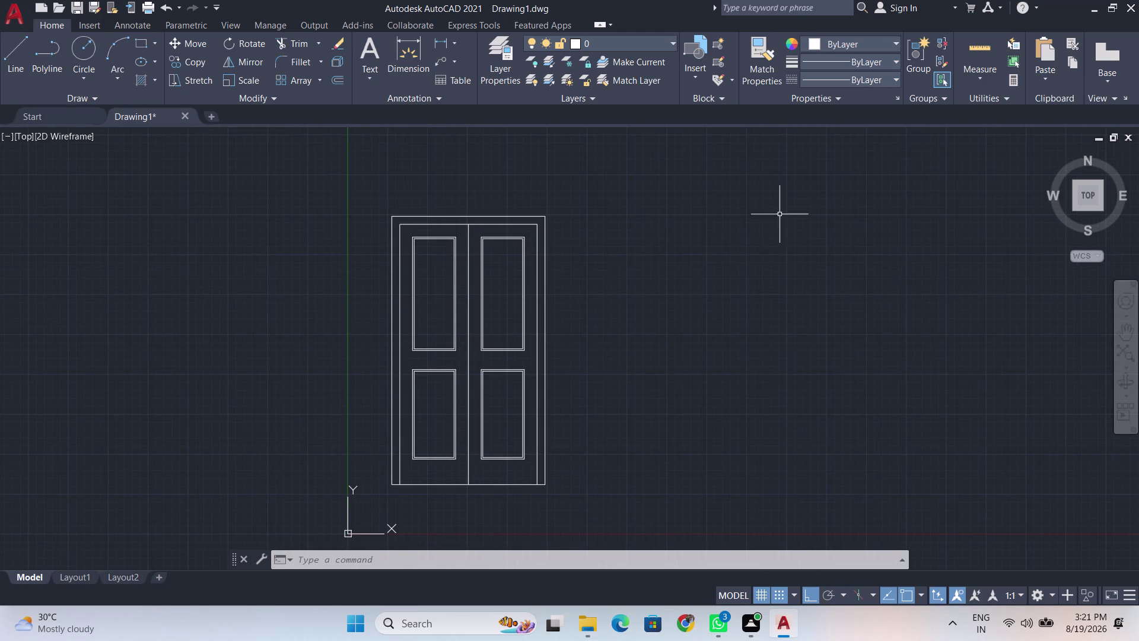
click(899, 82)
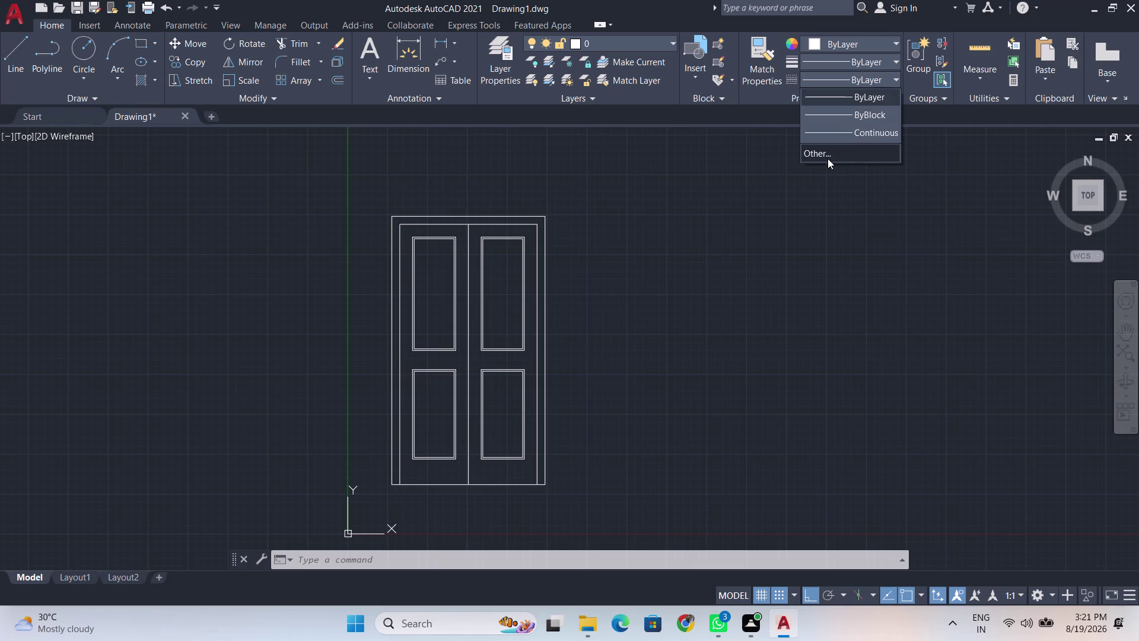
Open the Linetype Manager's Load dialog and browse the acad.lin linetypes.
click(830, 155)
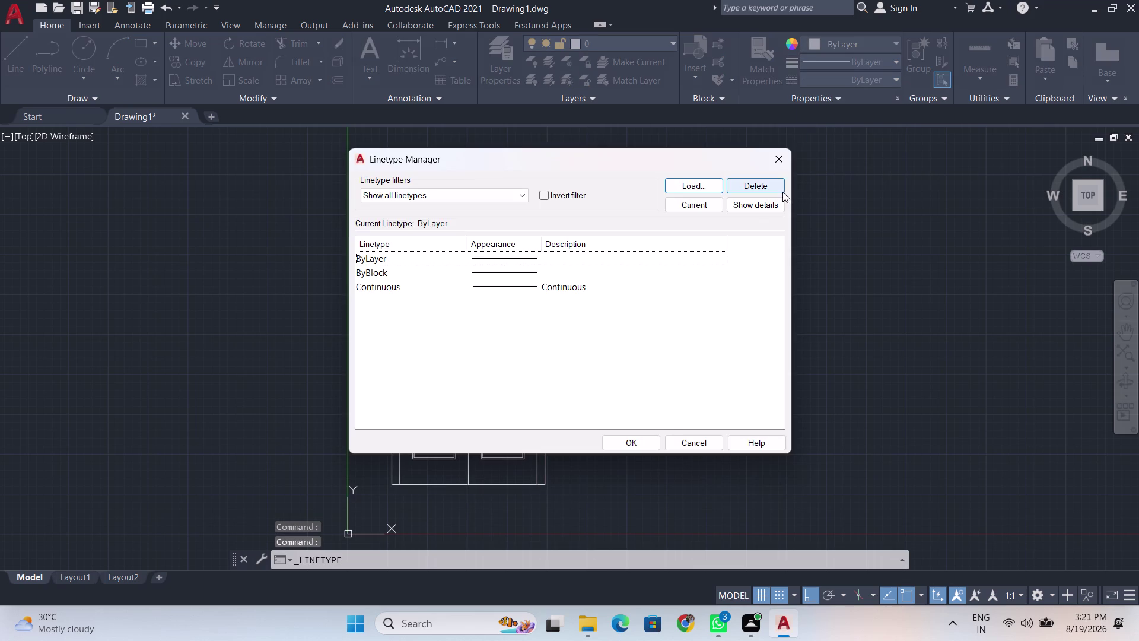
click(691, 184)
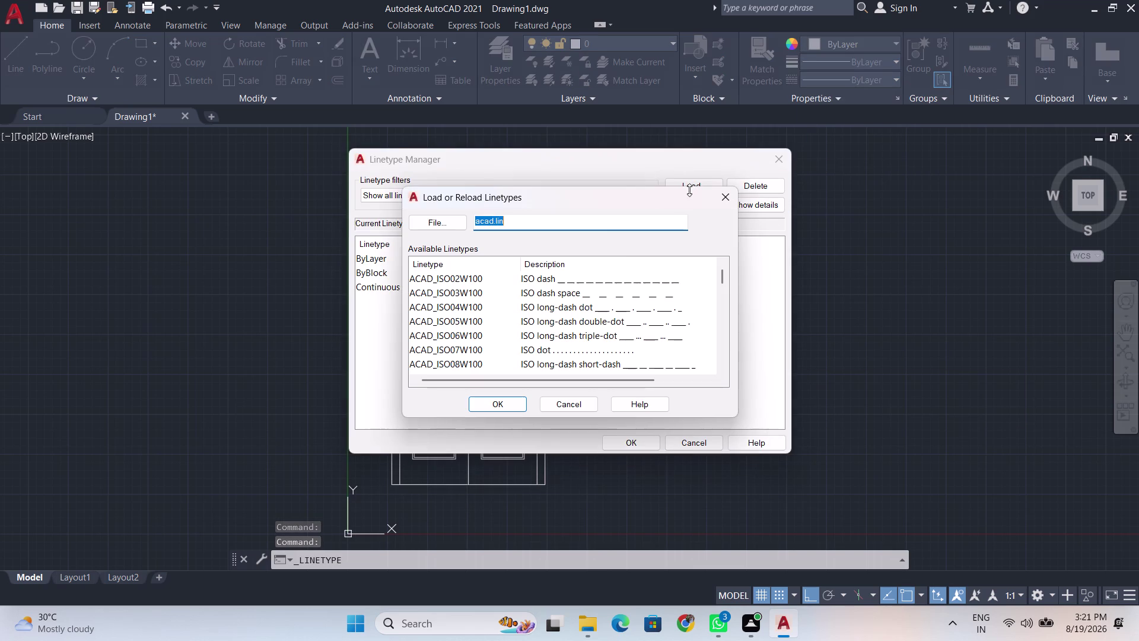
scroll(down, 3)
scroll(down, 3)
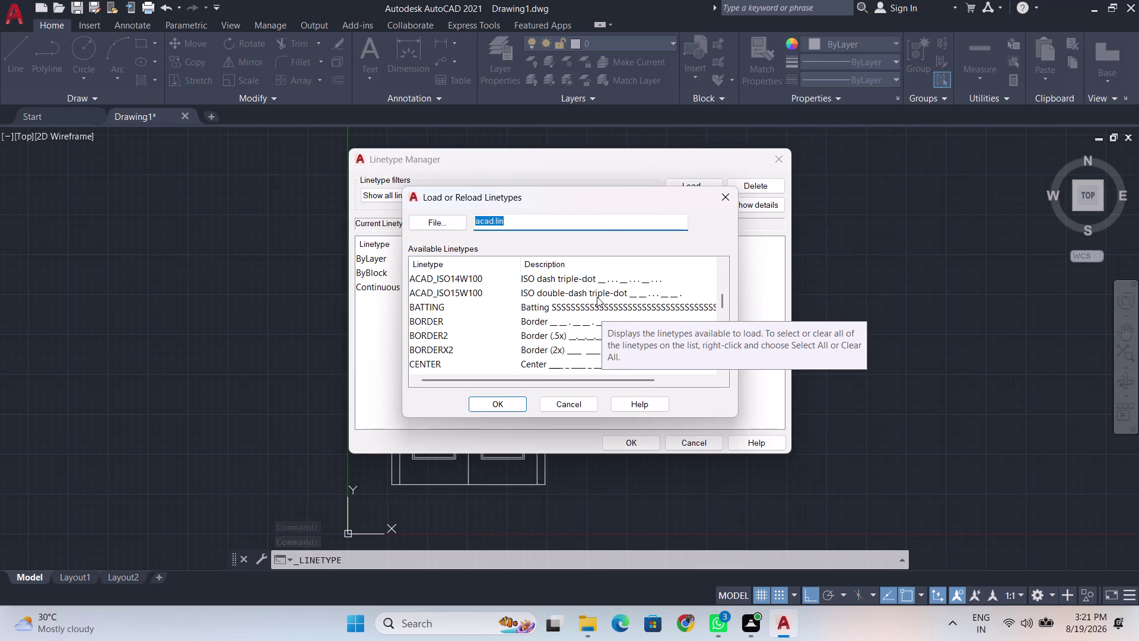
scroll(down, 3)
scroll(down, 3)
scroll(down, 3)
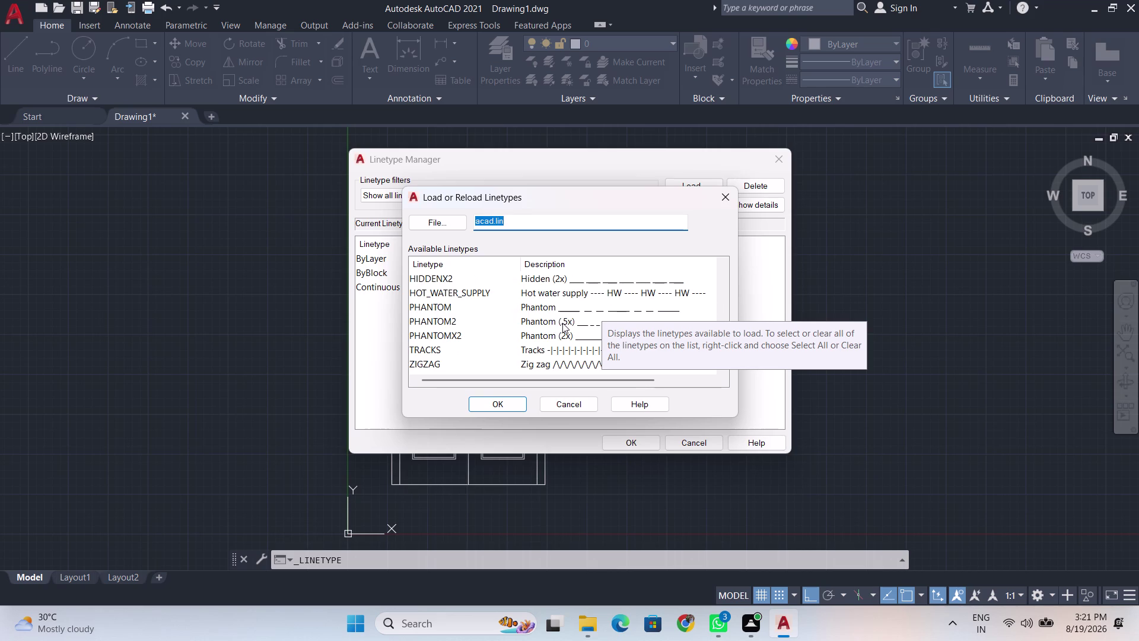
scroll(down, 3)
scroll(up, 3)
scroll(up, 3)
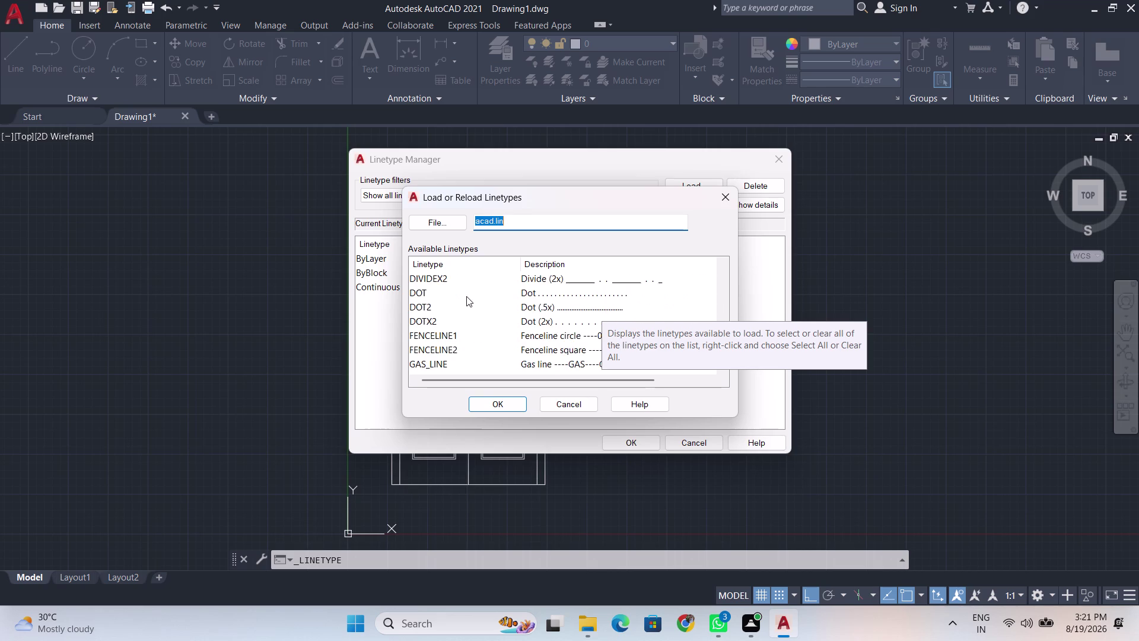
scroll(up, 3)
scroll(down, 3)
scroll(down, 3)
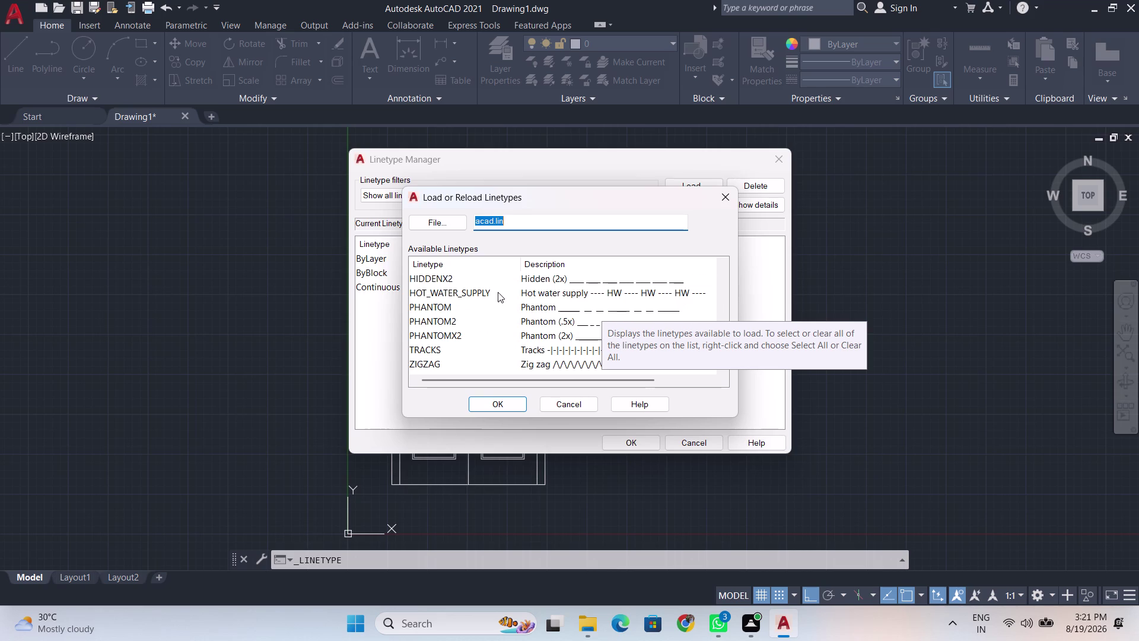
scroll(down, 3)
scroll(down, 3)
scroll(up, 3)
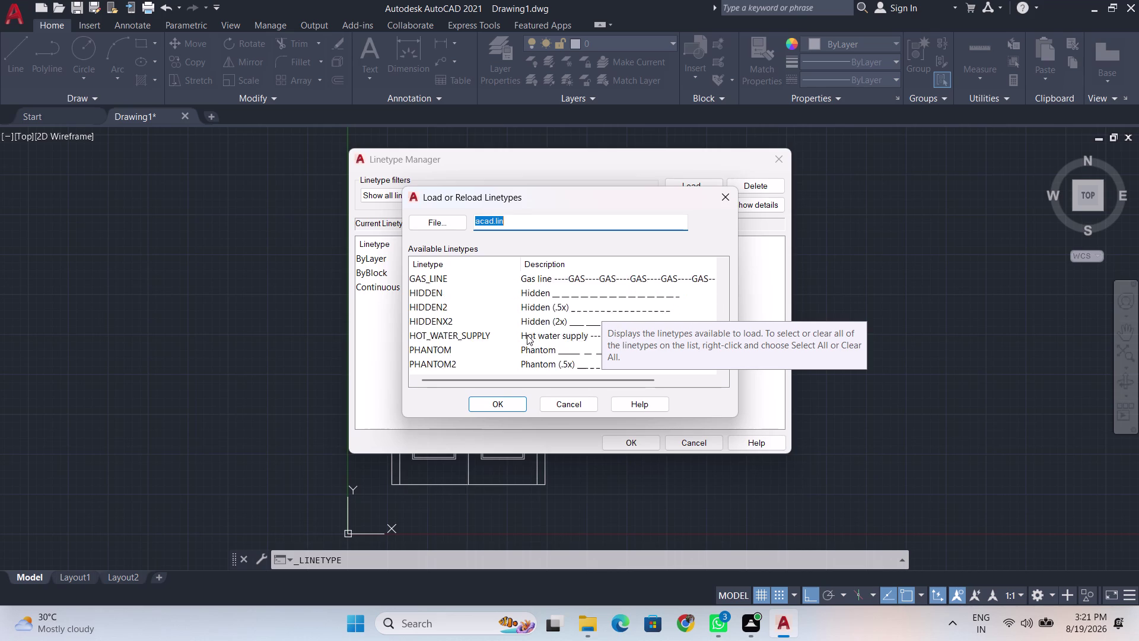
scroll(up, 3)
scroll(up, 3)
scroll(up, 3)
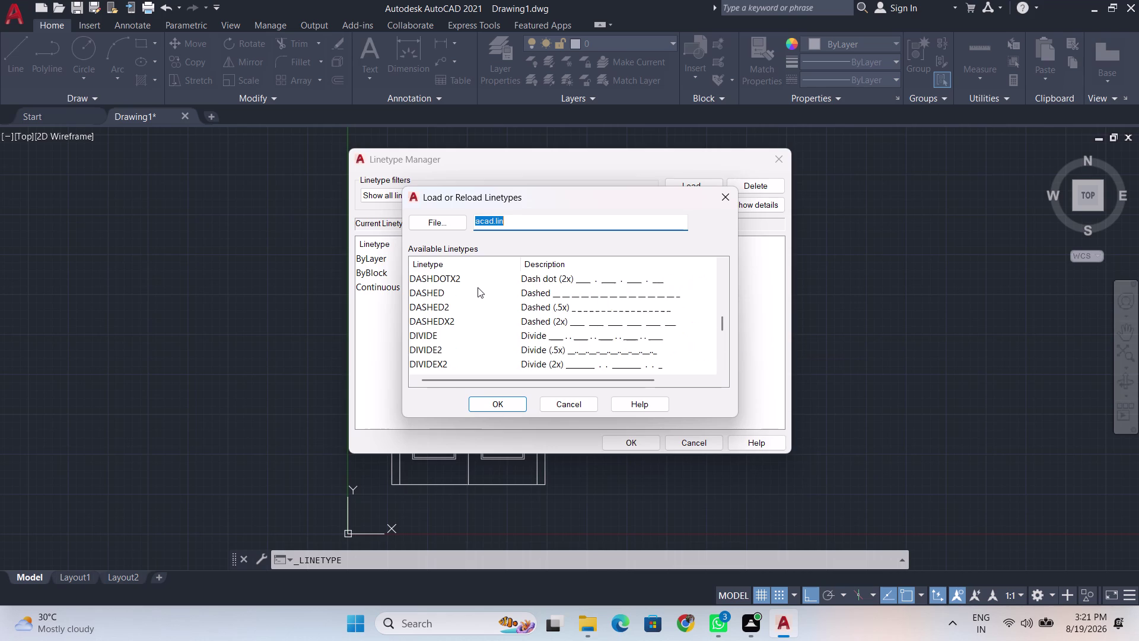
scroll(up, 3)
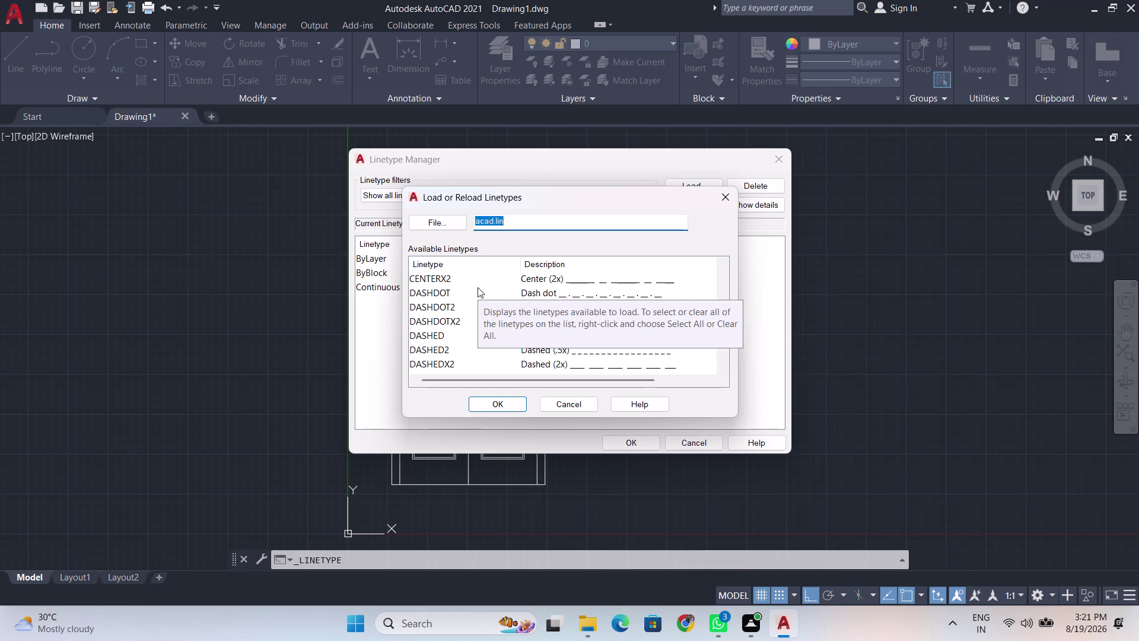
scroll(up, 3)
scroll(down, 3)
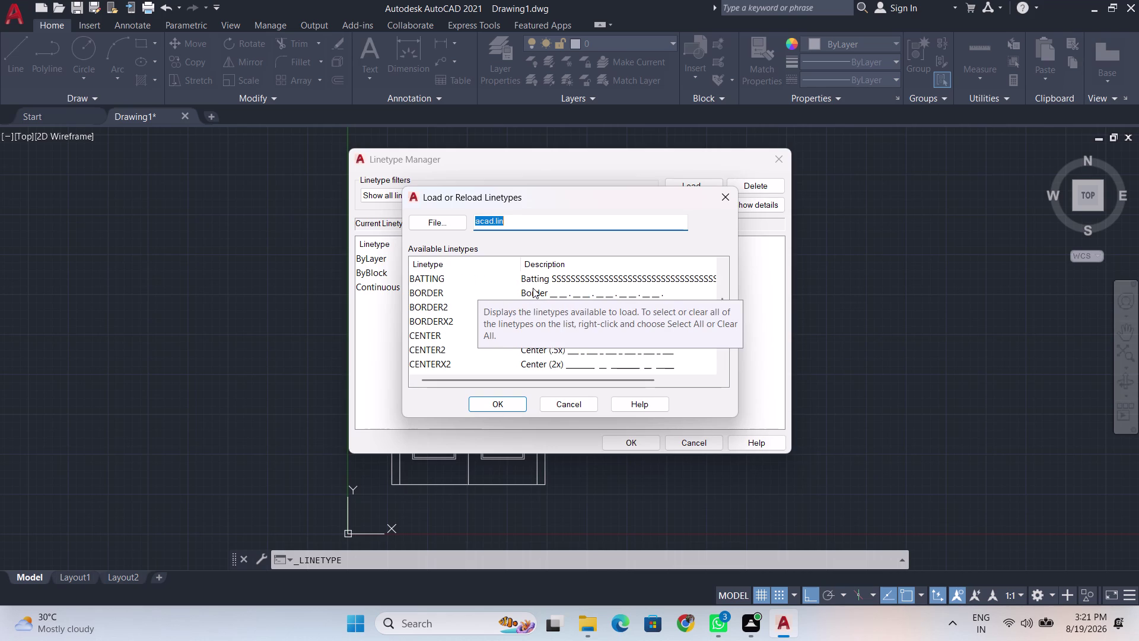
scroll(up, 3)
scroll(up, 3)
scroll(up, 3)
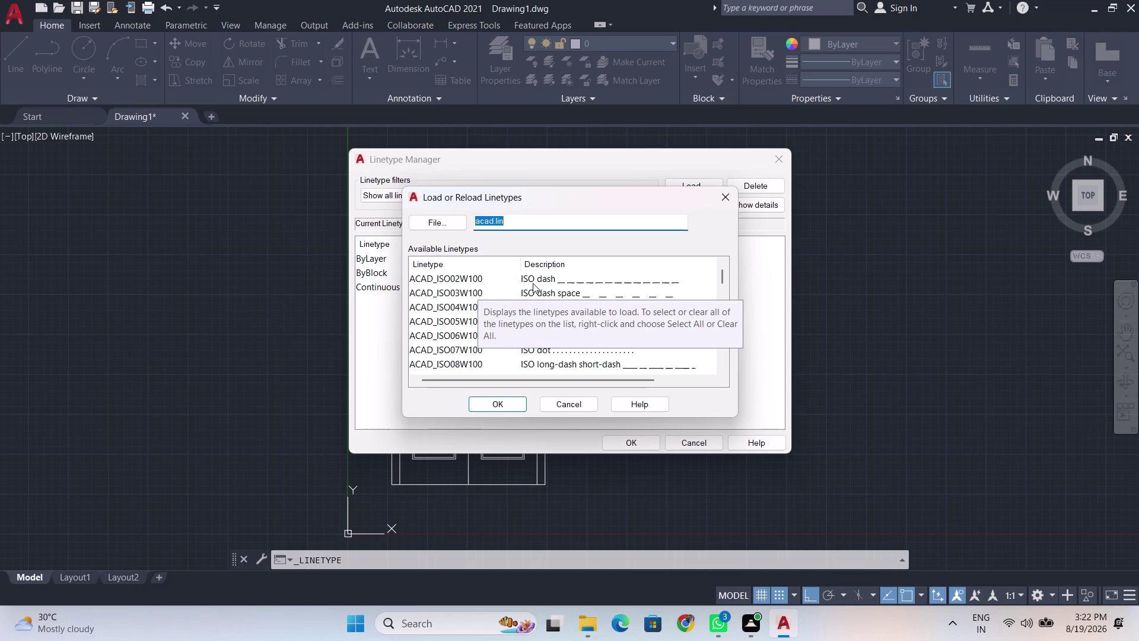
click(725, 321)
scroll(up, 3)
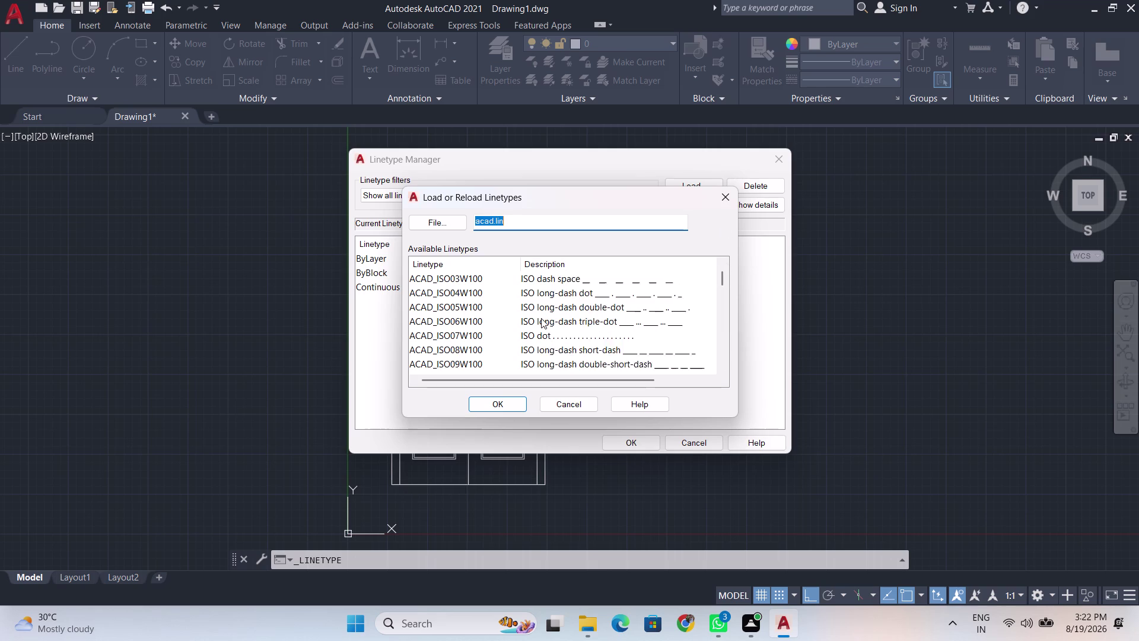
scroll(up, 3)
scroll(up, 3)
scroll(up, 3)
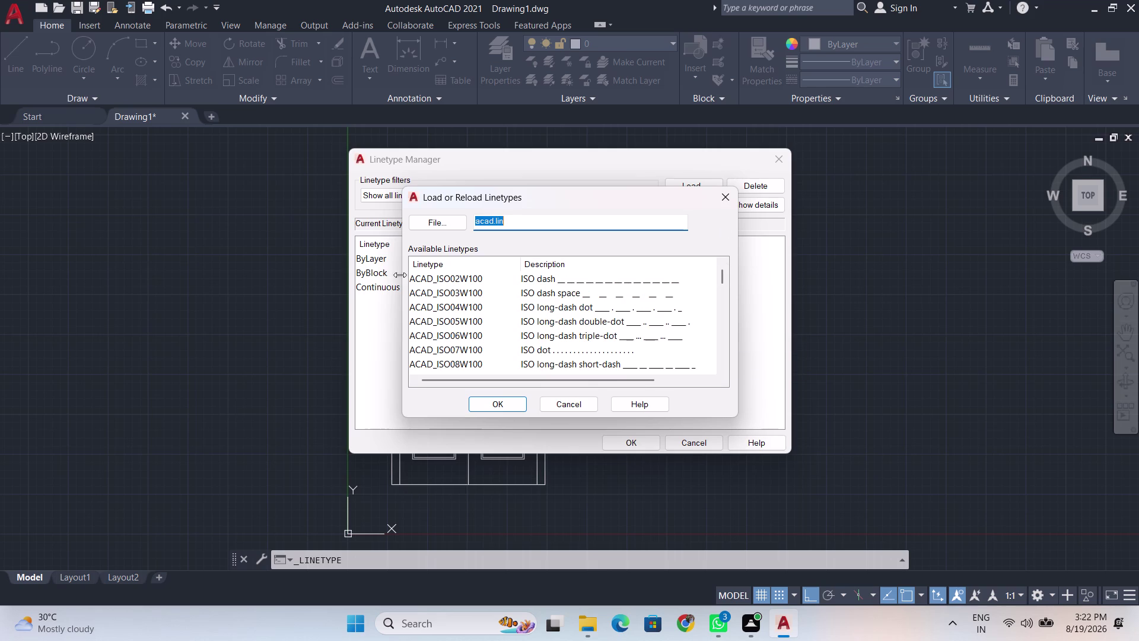
scroll(down, 3)
scroll(down, 3)
scroll(down, 3)
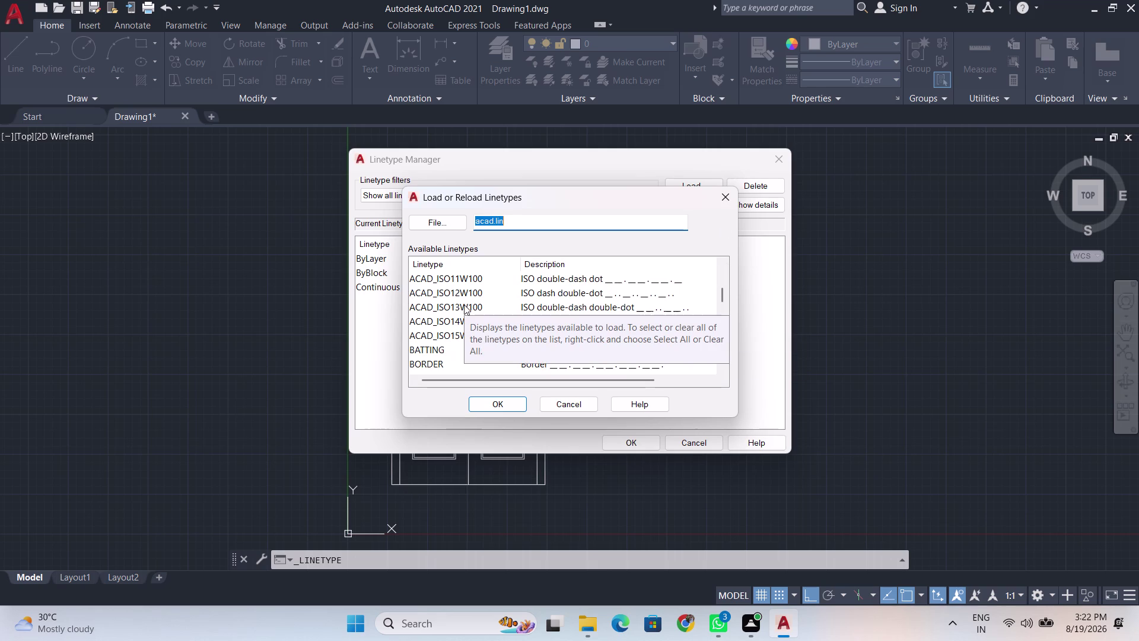
scroll(down, 3)
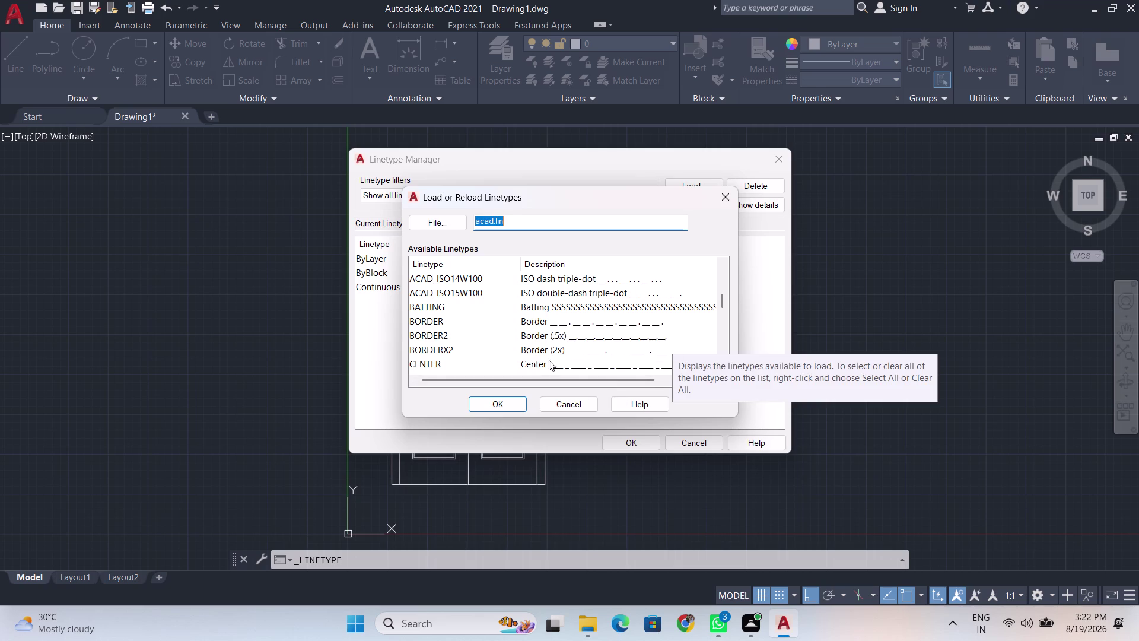
scroll(down, 3)
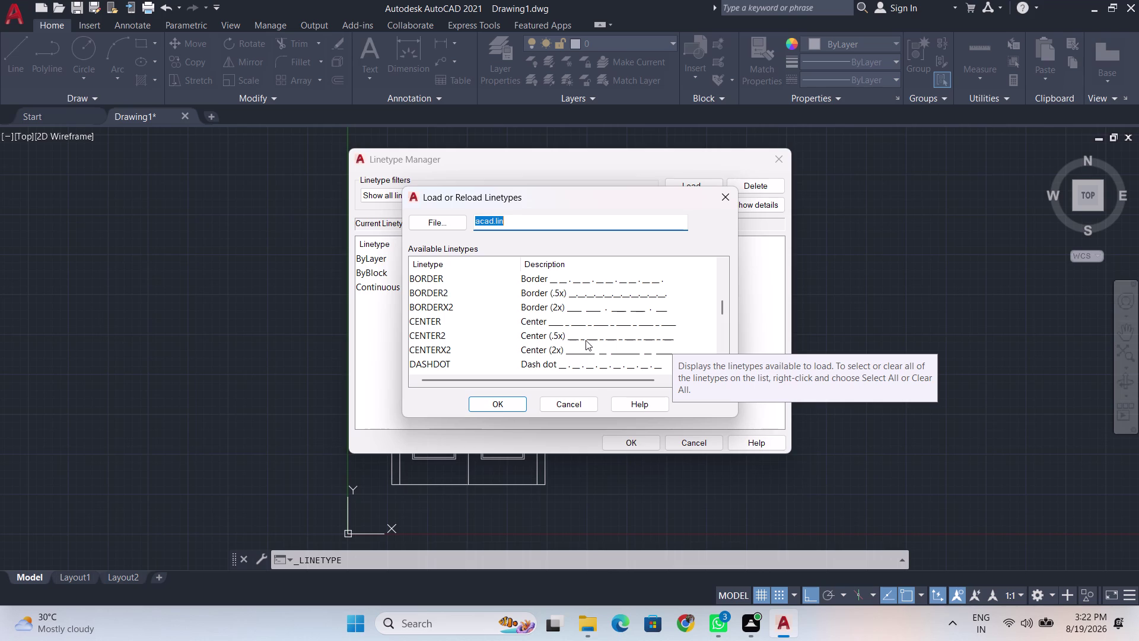
Load CENTER2 and close the Linetype Manager.
click(480, 336)
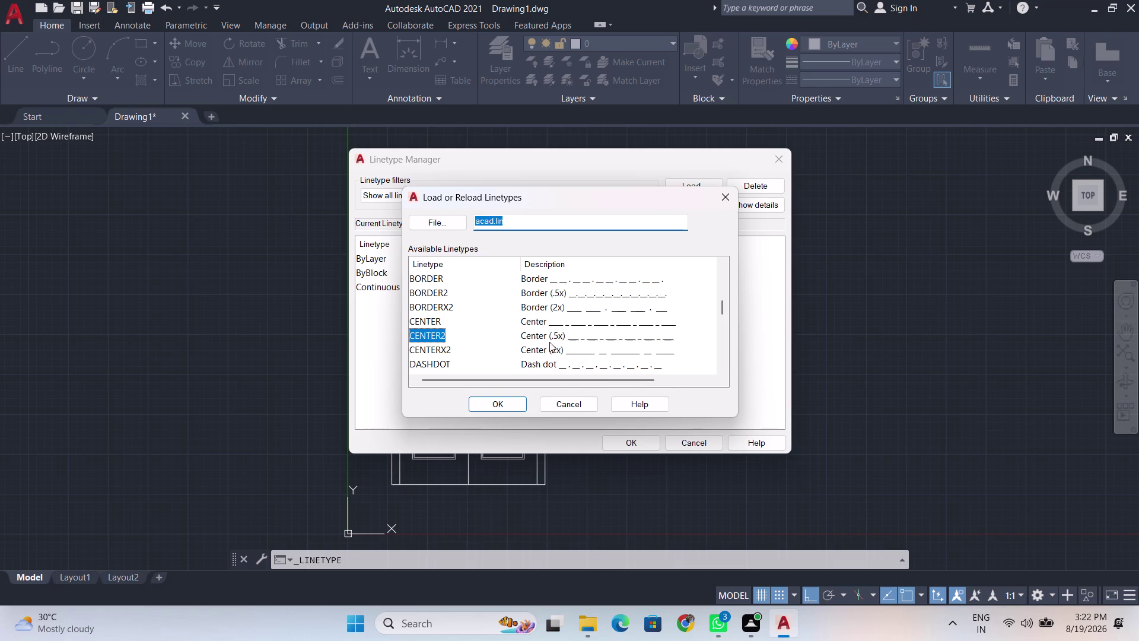
click(492, 401)
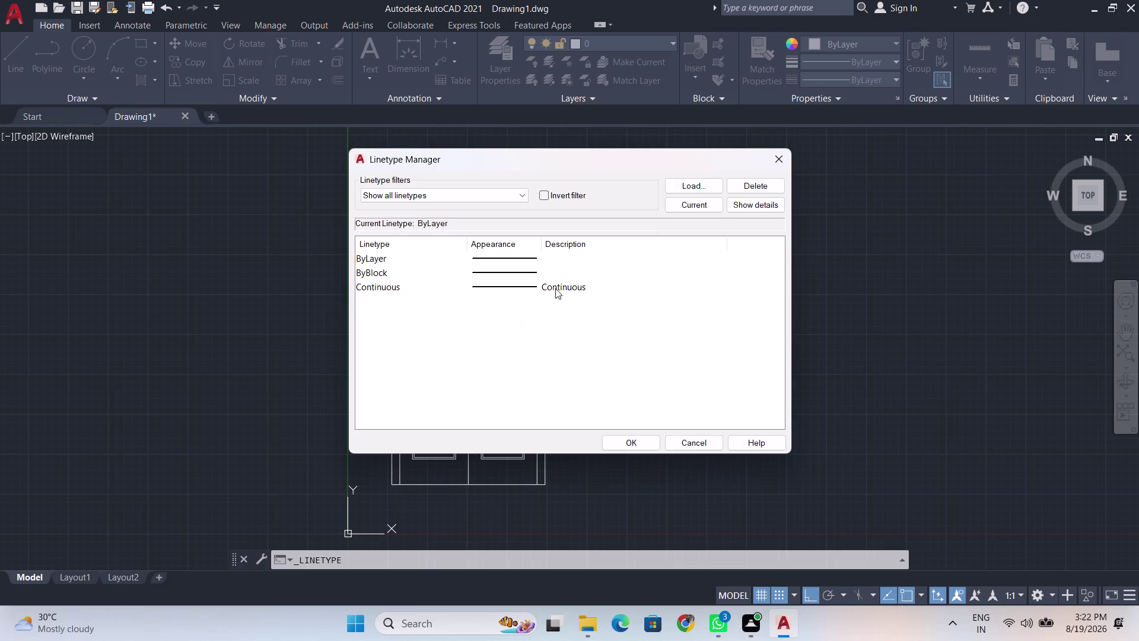
click(580, 283)
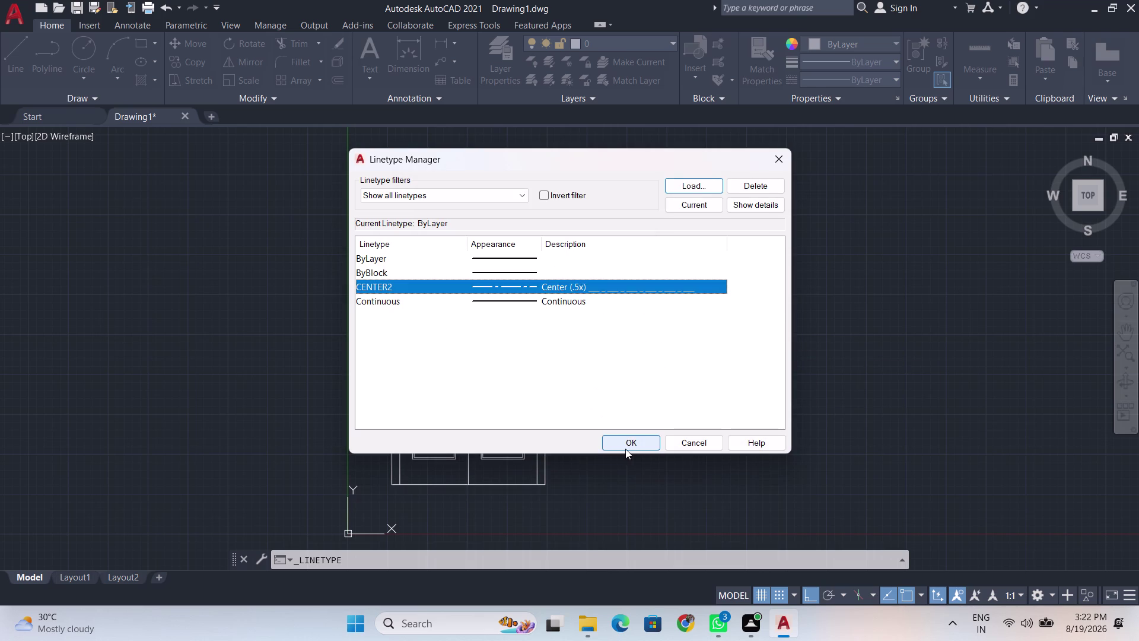
click(625, 440)
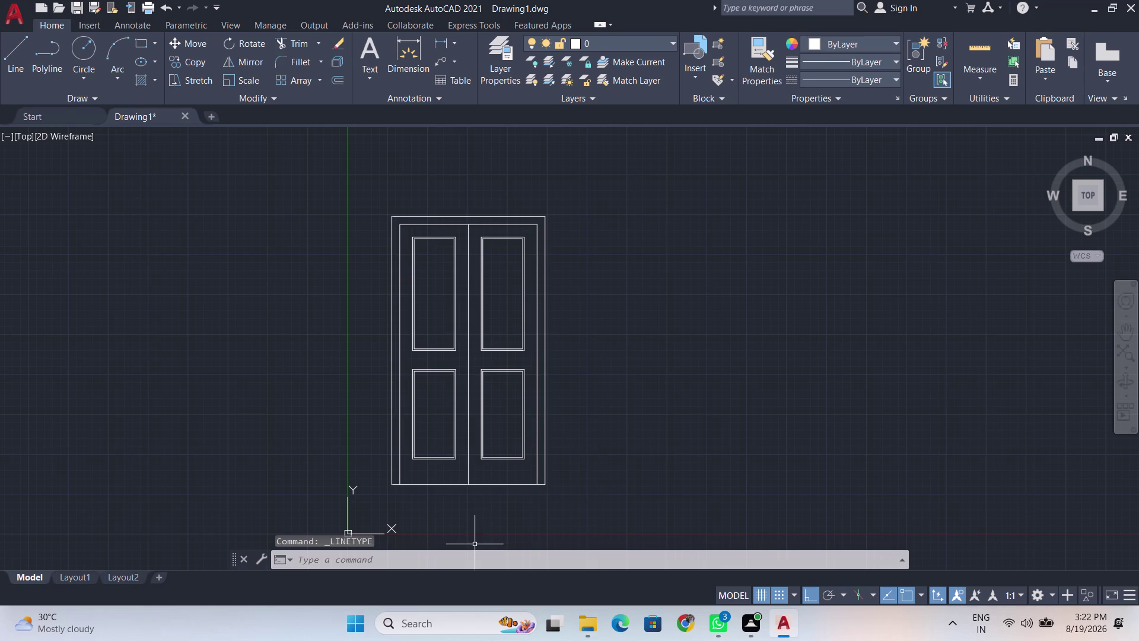
Draw a horizontal line across the double door, from left of it to right of it.
middle_drag(473, 534, 478, 503)
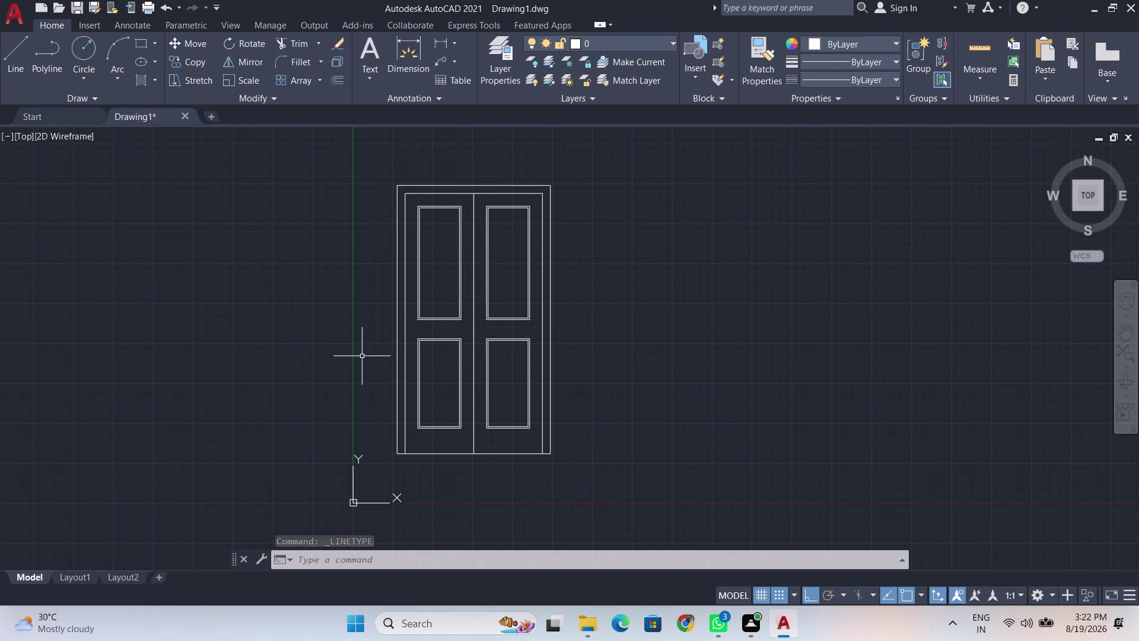
click(358, 361)
click(198, 317)
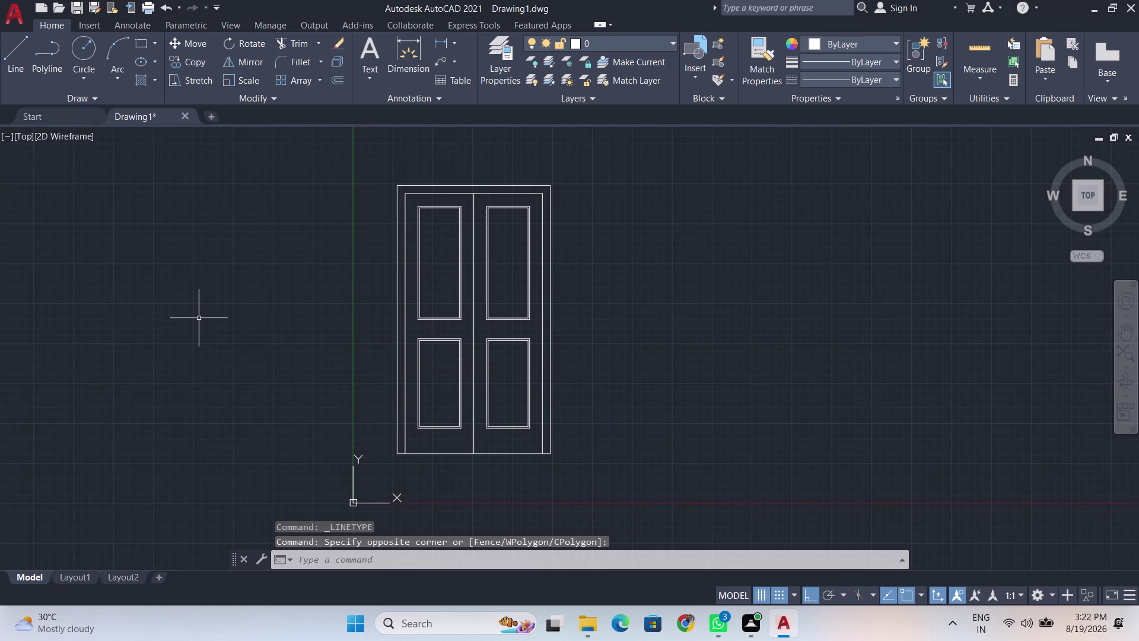
key(l)
key(Return)
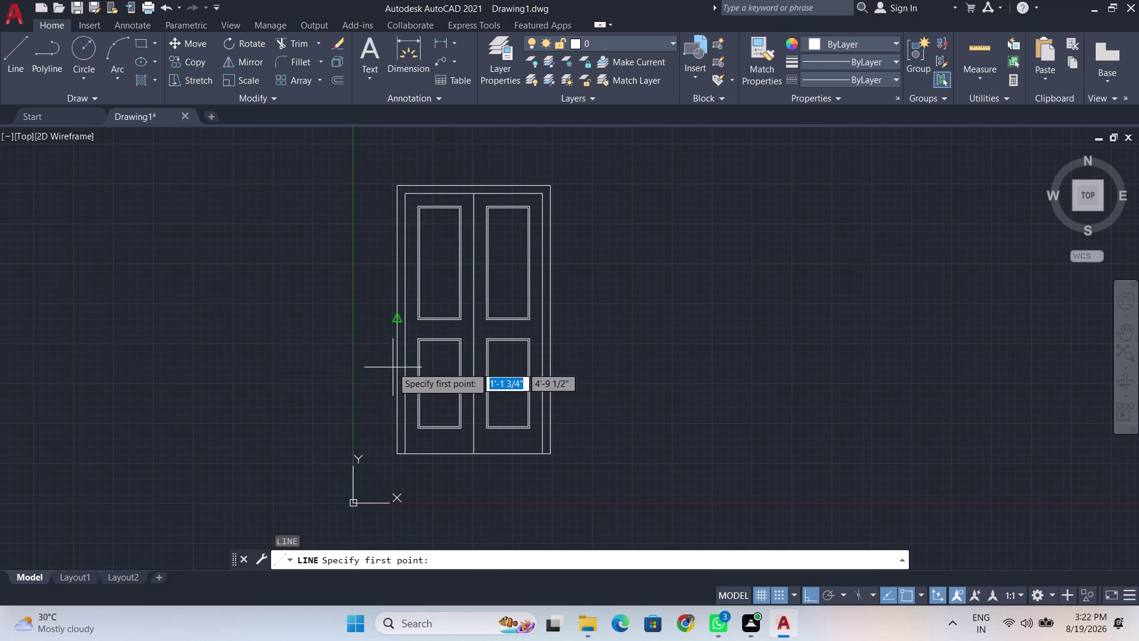
double_click(371, 364)
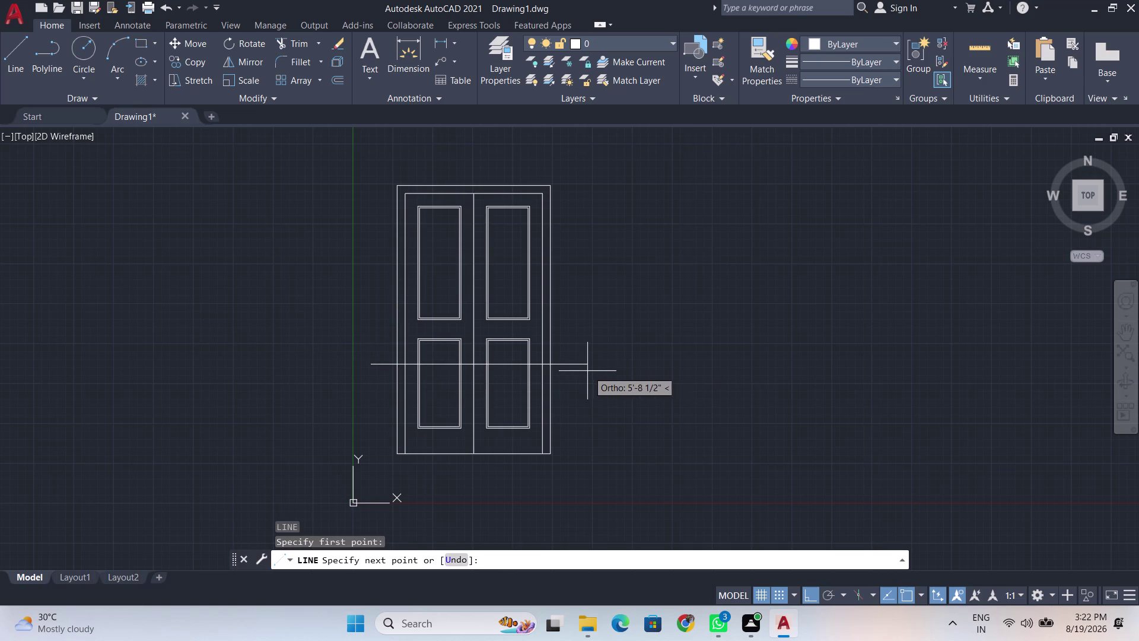
click(582, 371)
key(space)
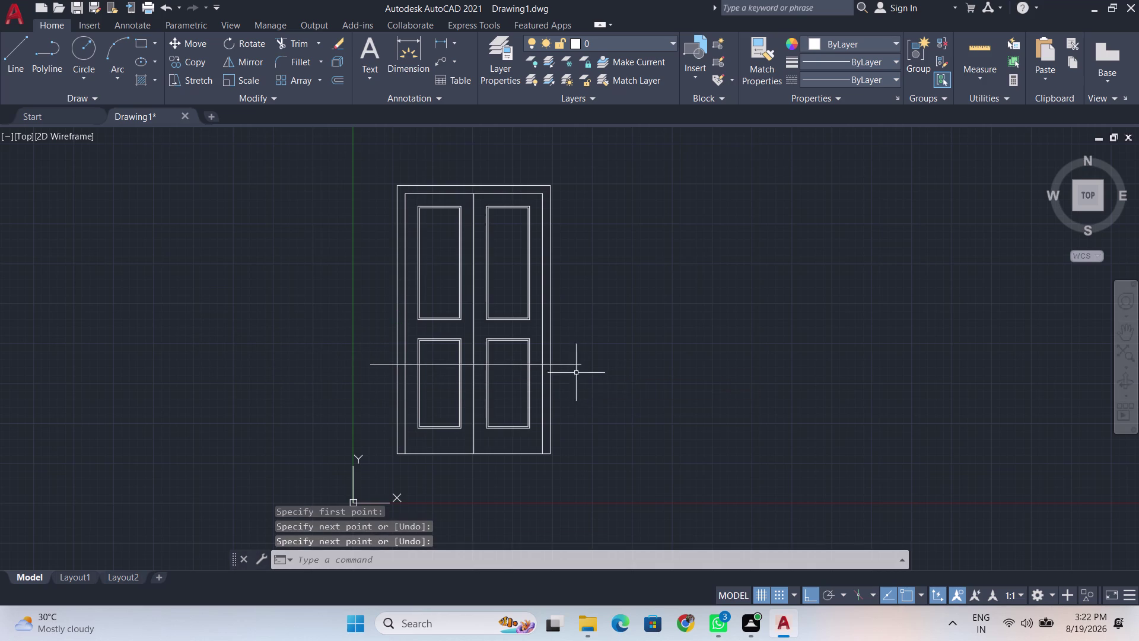
Zoom in on the door panels and browse the list of loaded linetypes.
scroll(up, 3)
middle_drag(460, 307, 517, 356)
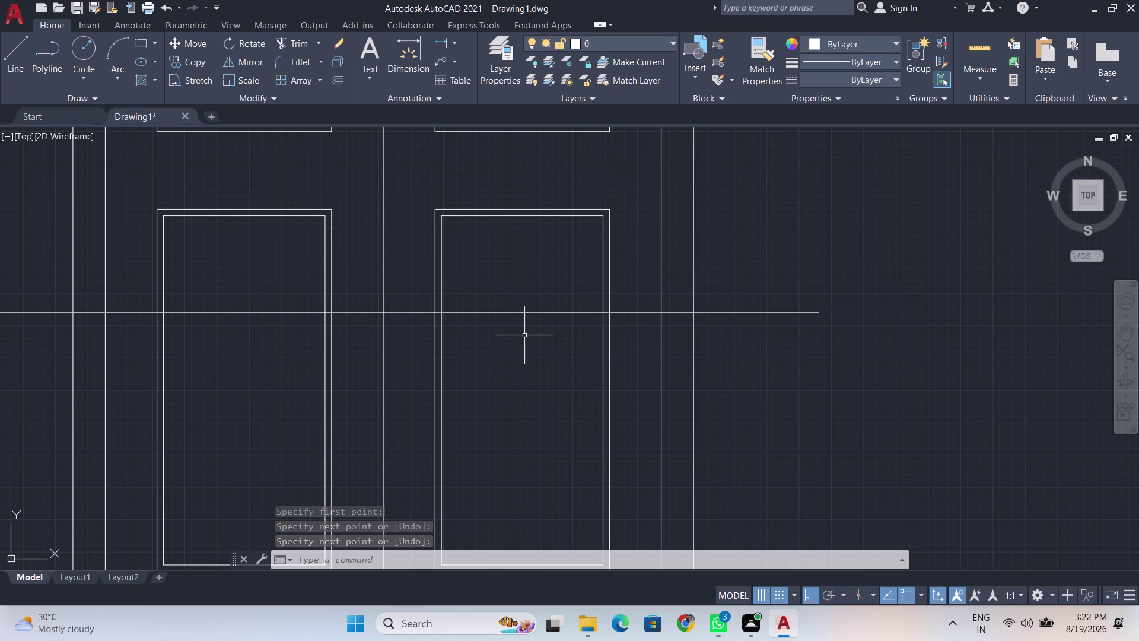
key(l)
key(i)
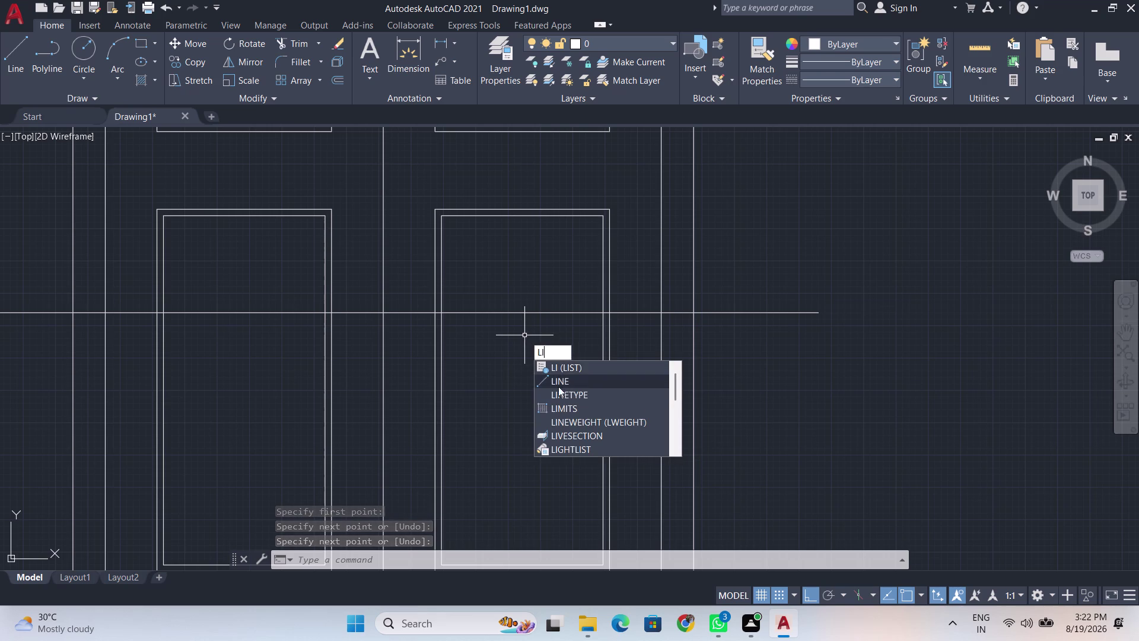
click(571, 398)
click(589, 285)
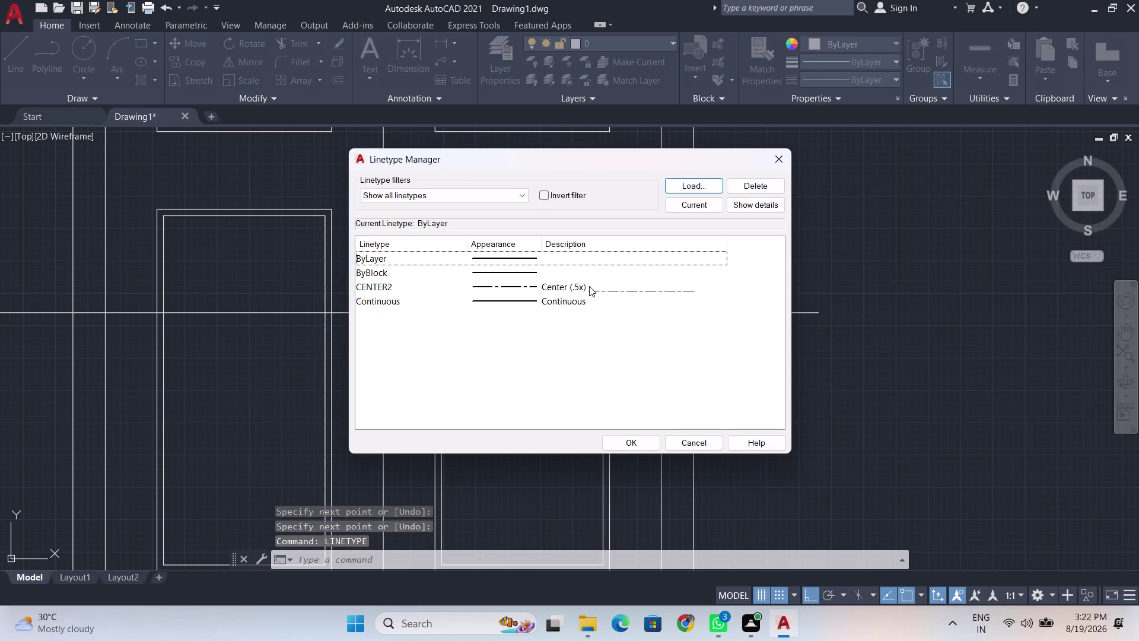
click(635, 446)
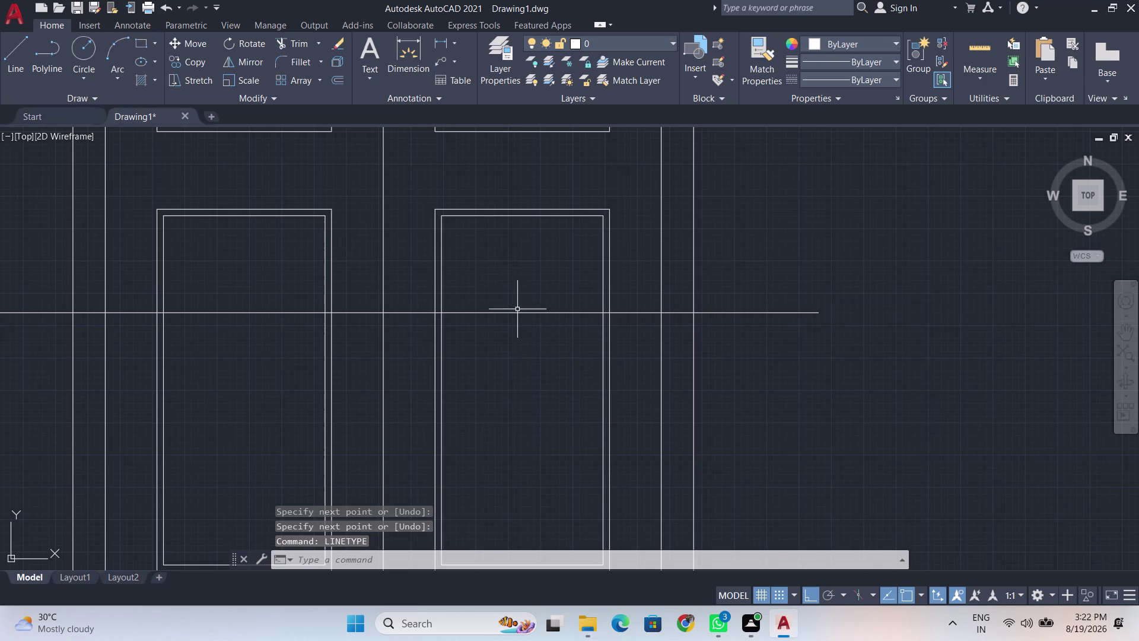
key(p)
key(r)
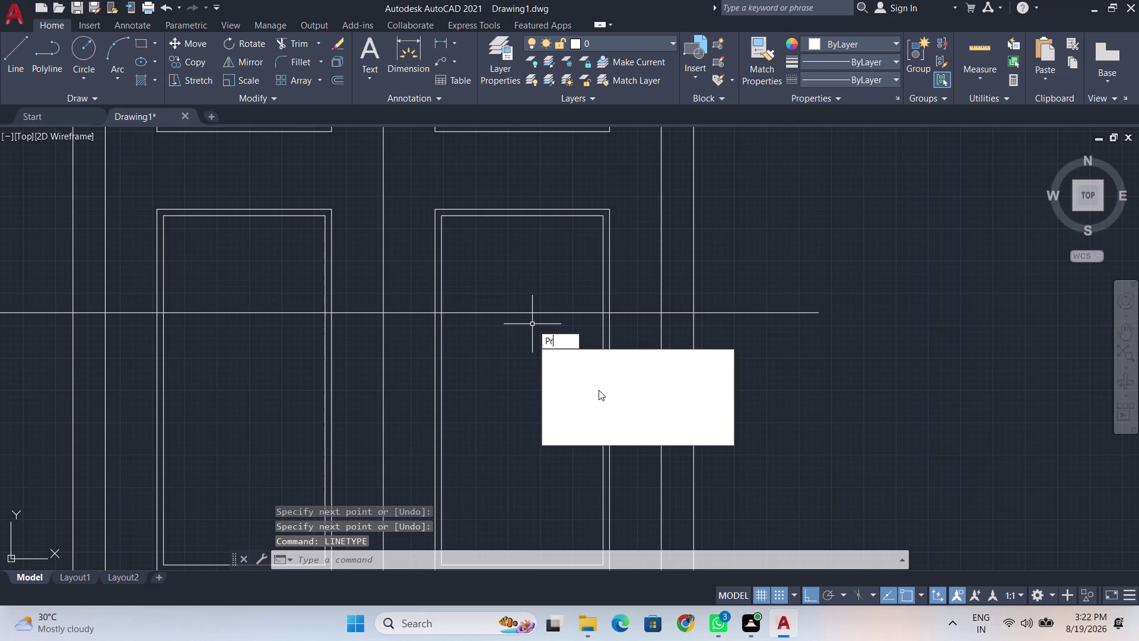
click(617, 347)
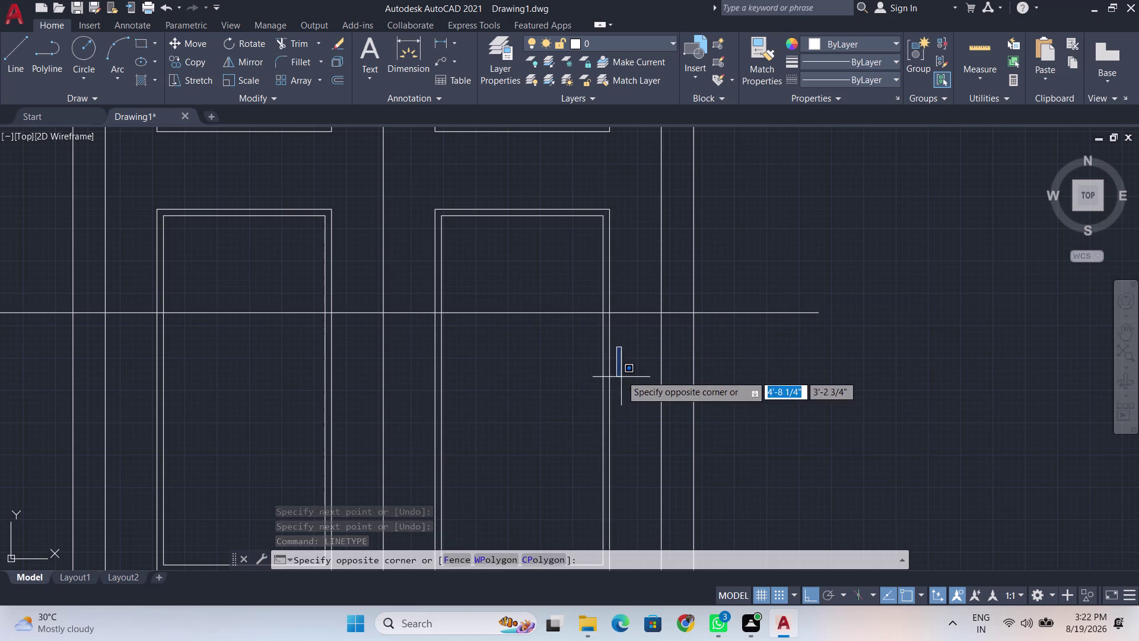
Open Properties for the selected line and set its linetype to CENTER2.
click(633, 363)
click(638, 312)
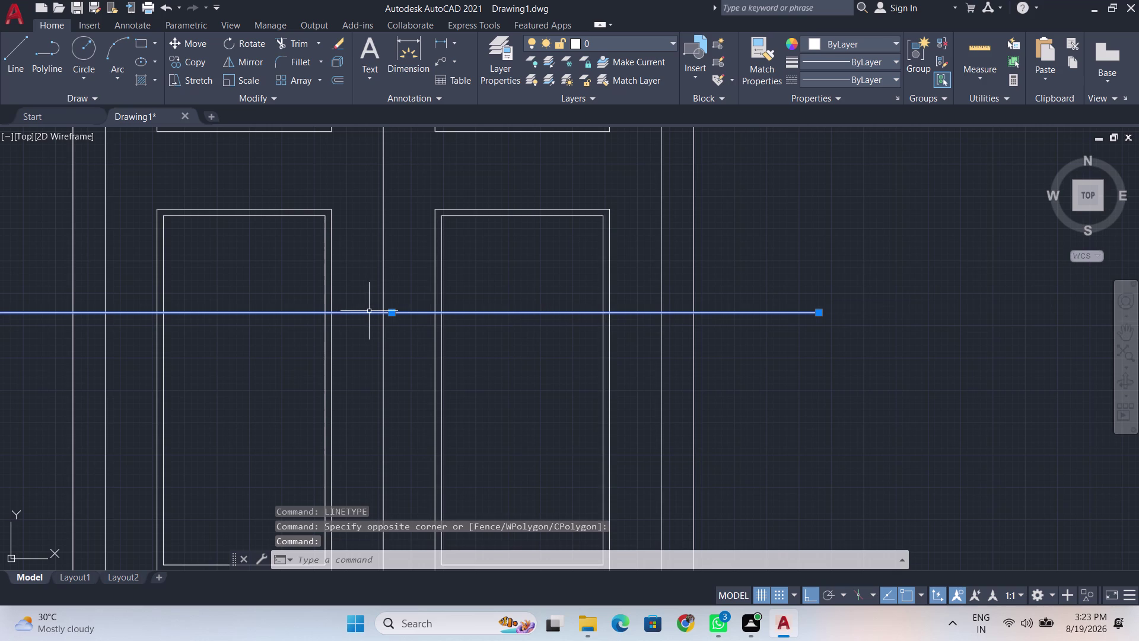
text(pr)
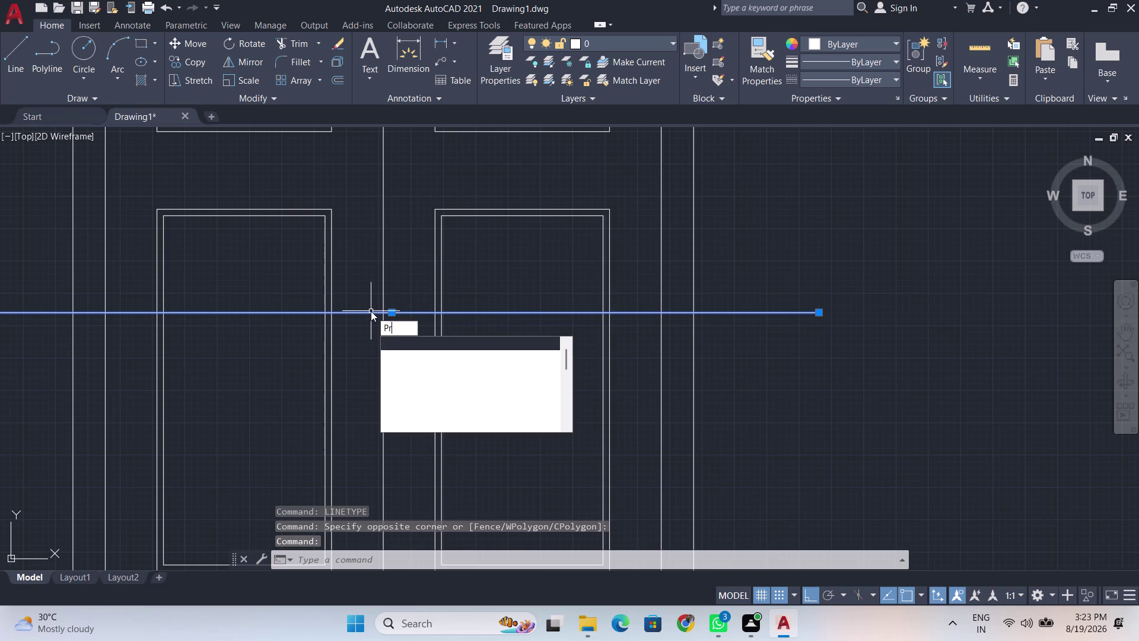
key(Return)
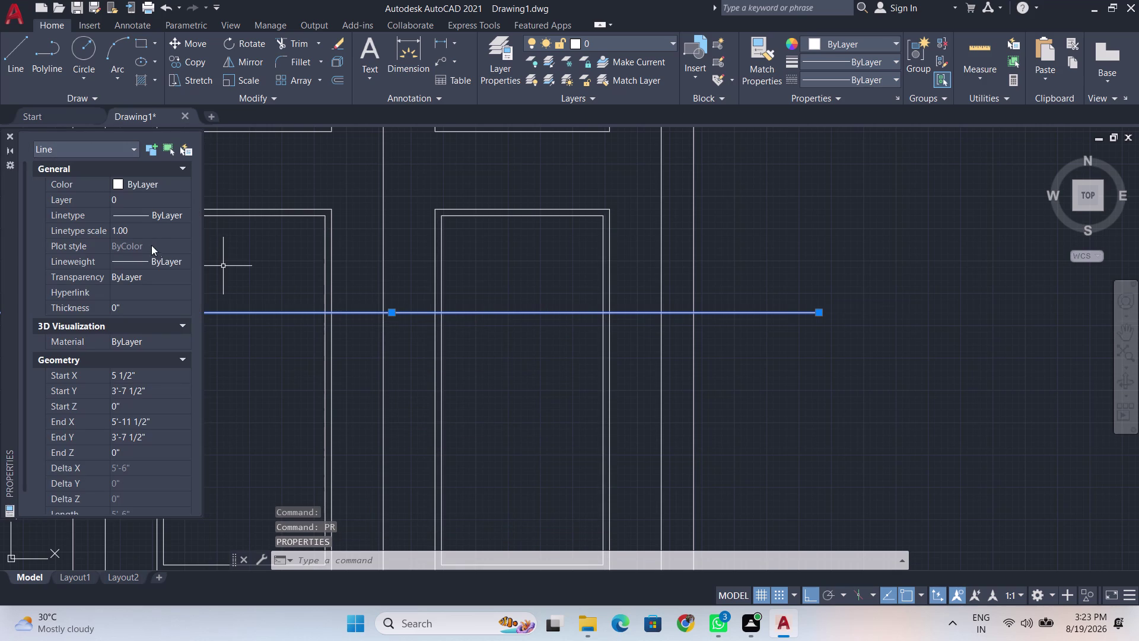
click(176, 262)
click(182, 262)
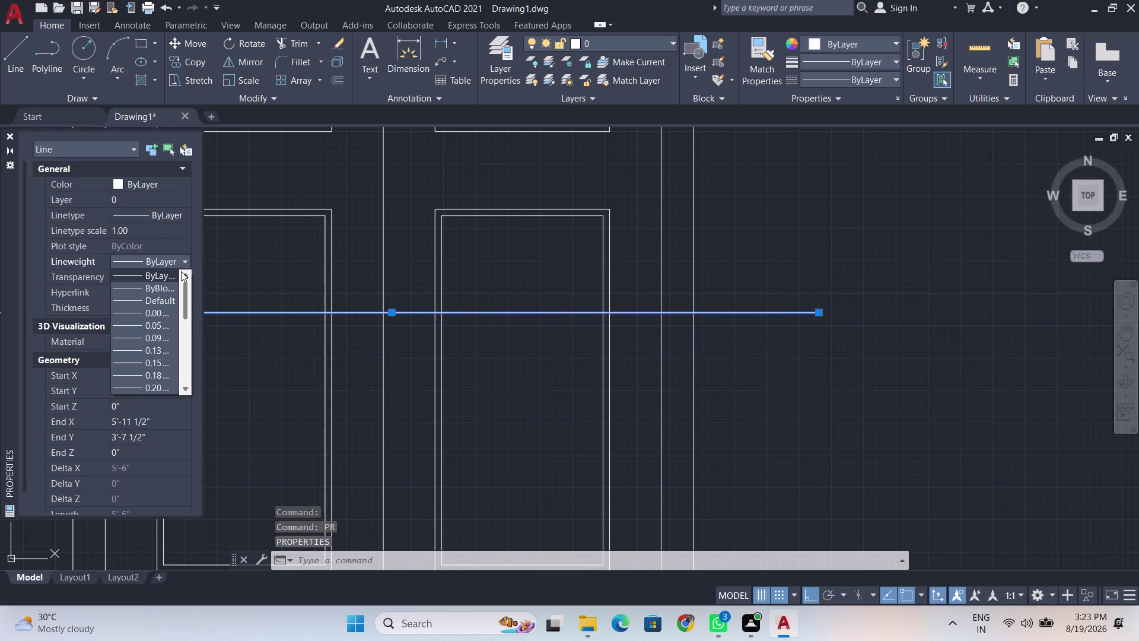
click(178, 266)
click(176, 272)
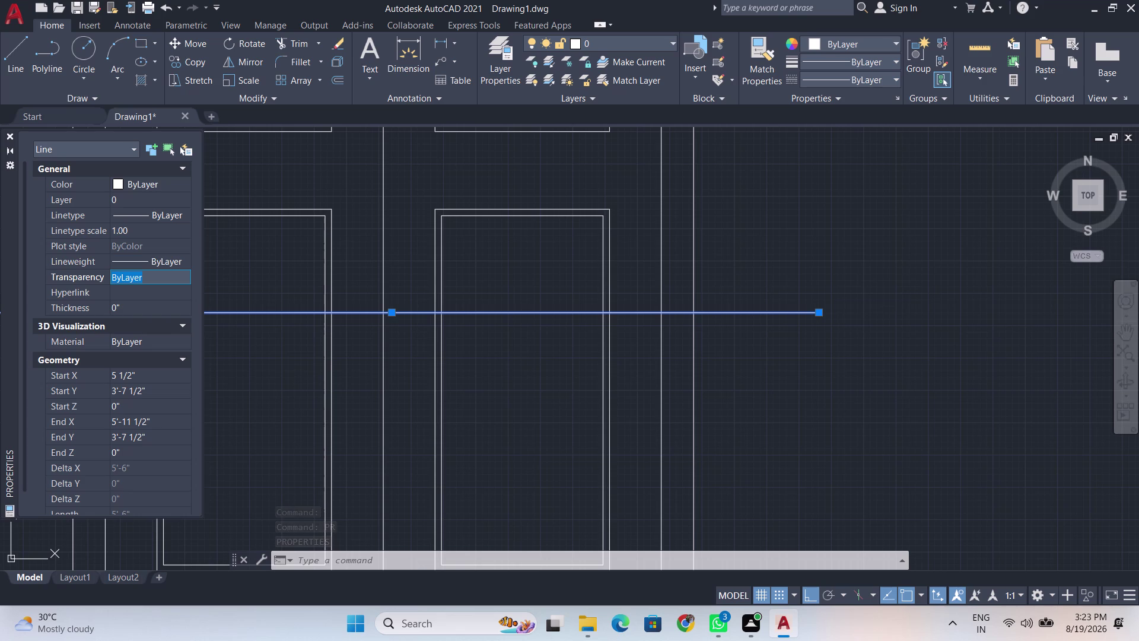
click(176, 279)
double_click(182, 282)
double_click(186, 212)
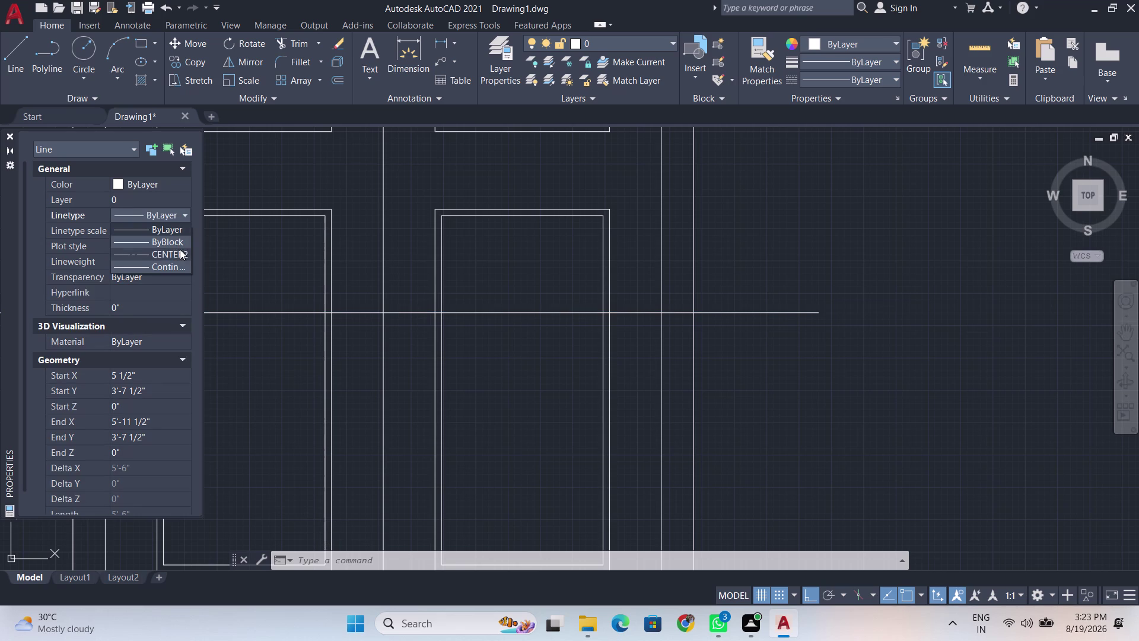
double_click(178, 251)
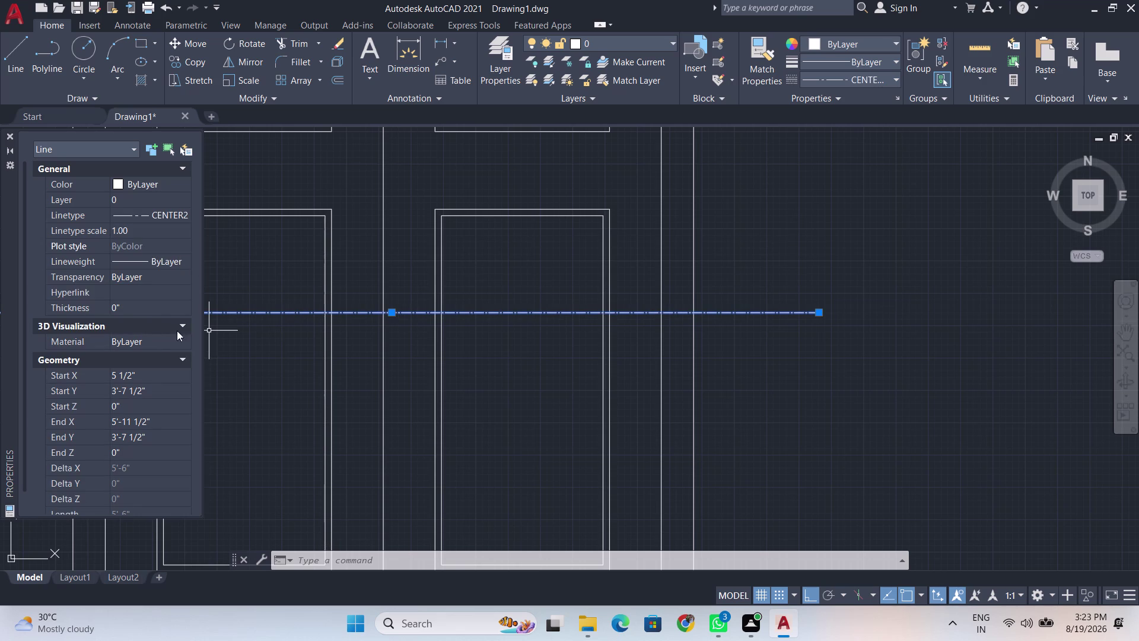
Set the line's linetype scale to 3 and deselect it.
click(166, 227)
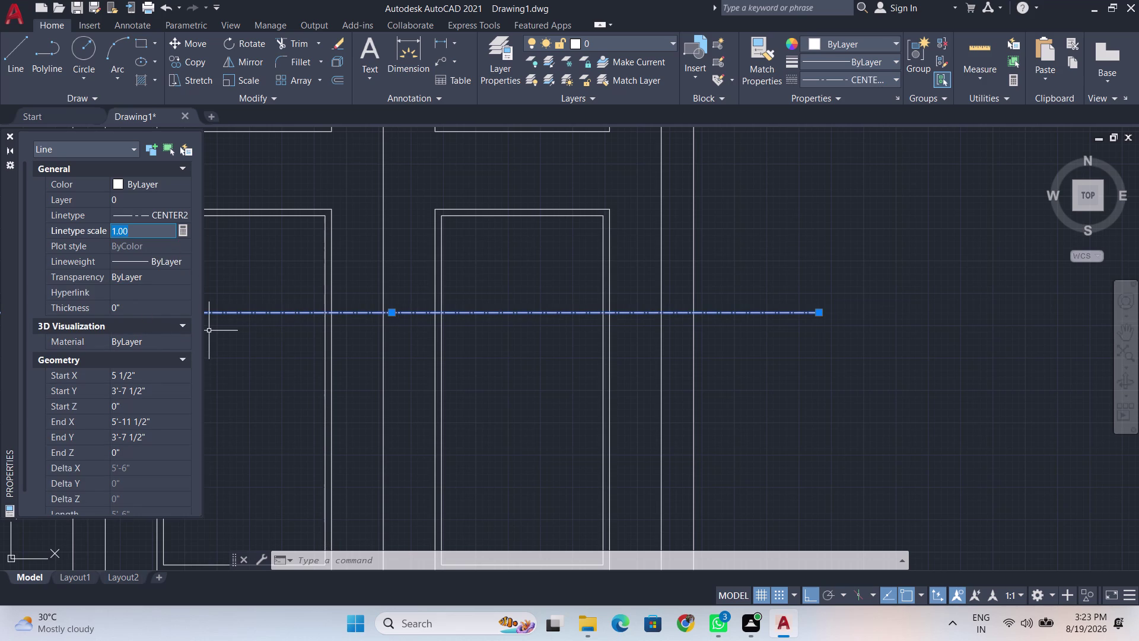
key(BackSpace)
key(3)
key(Return)
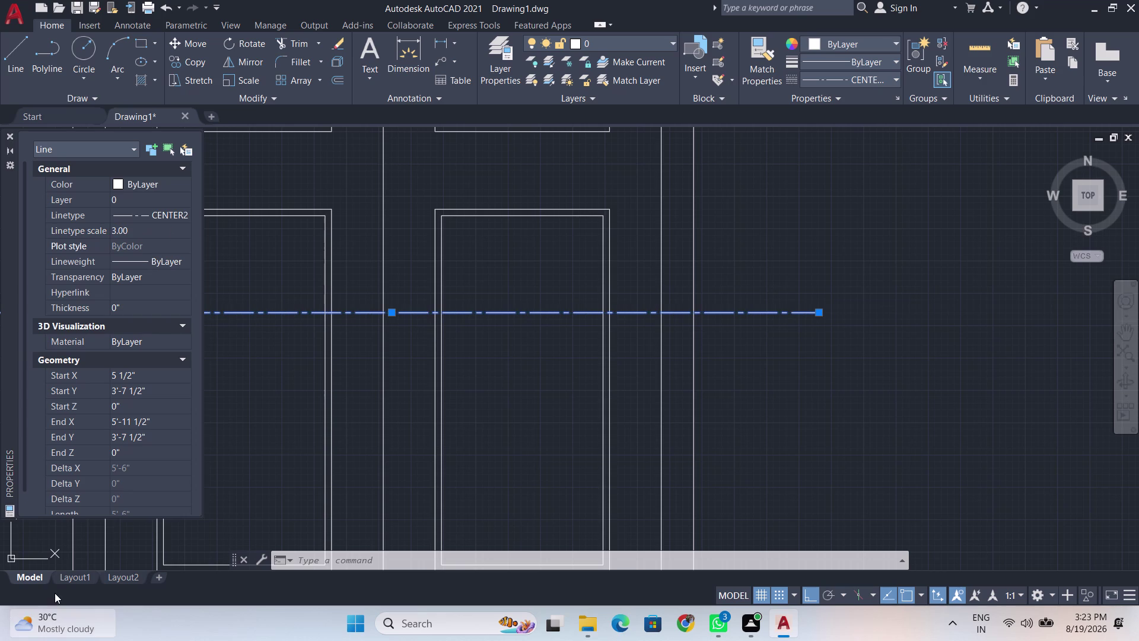
key(Escape)
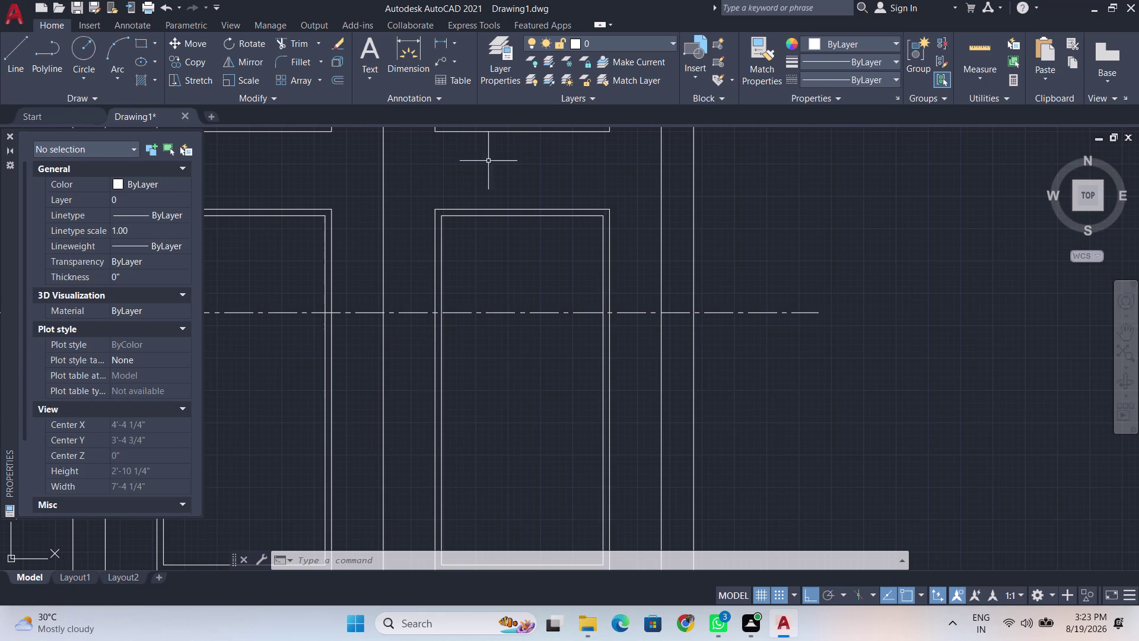
Move the horizontal centre line up from its midpoint onto the door's upper panels.
click(9, 136)
scroll(down, 3)
scroll(down, 3)
middle_drag(570, 368, 543, 373)
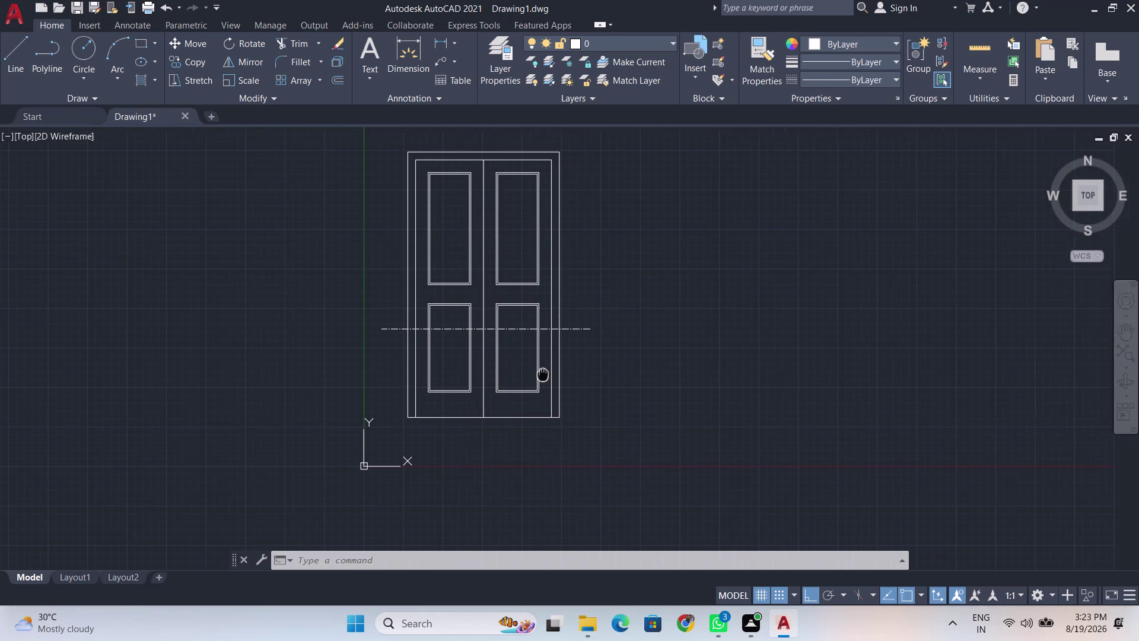
middle_drag(543, 373, 542, 374)
scroll(up, 3)
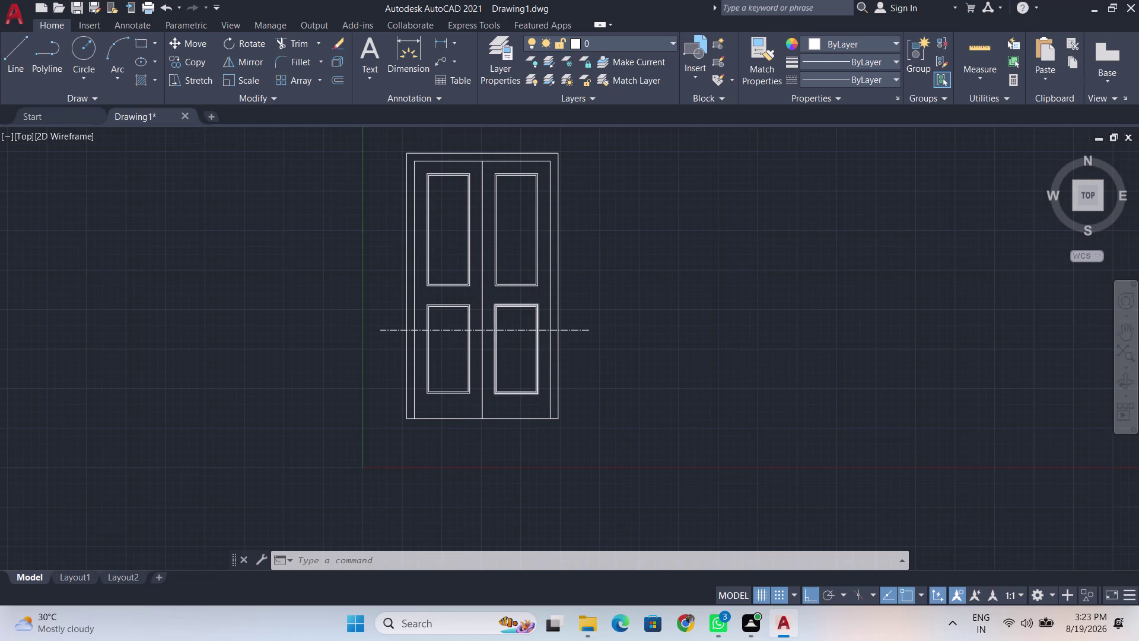
click(498, 303)
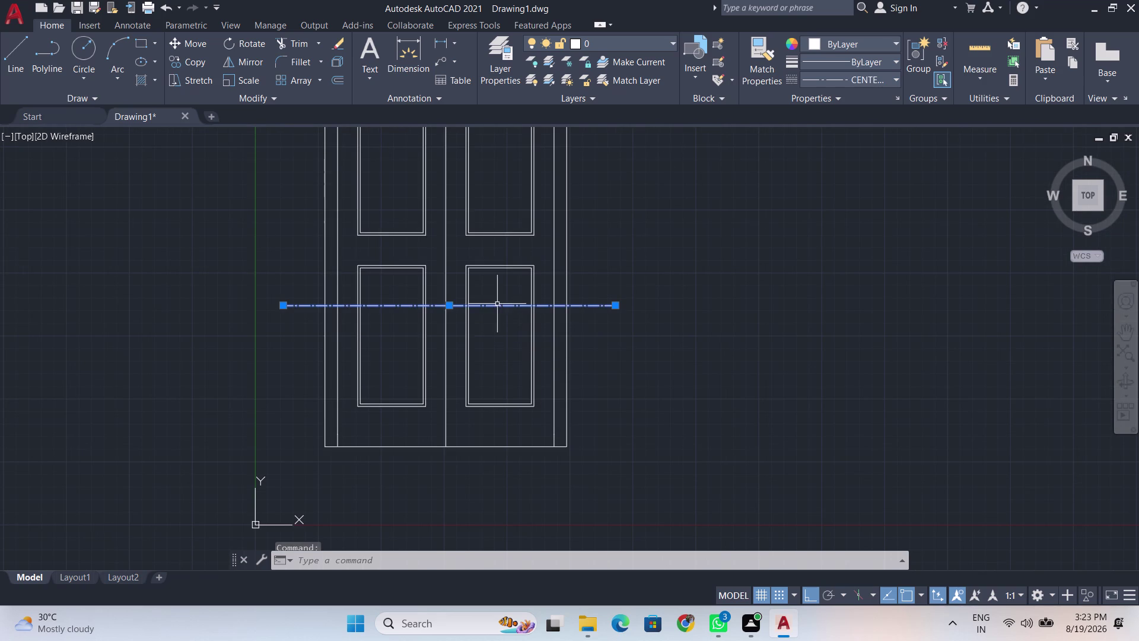
right_click(593, 251)
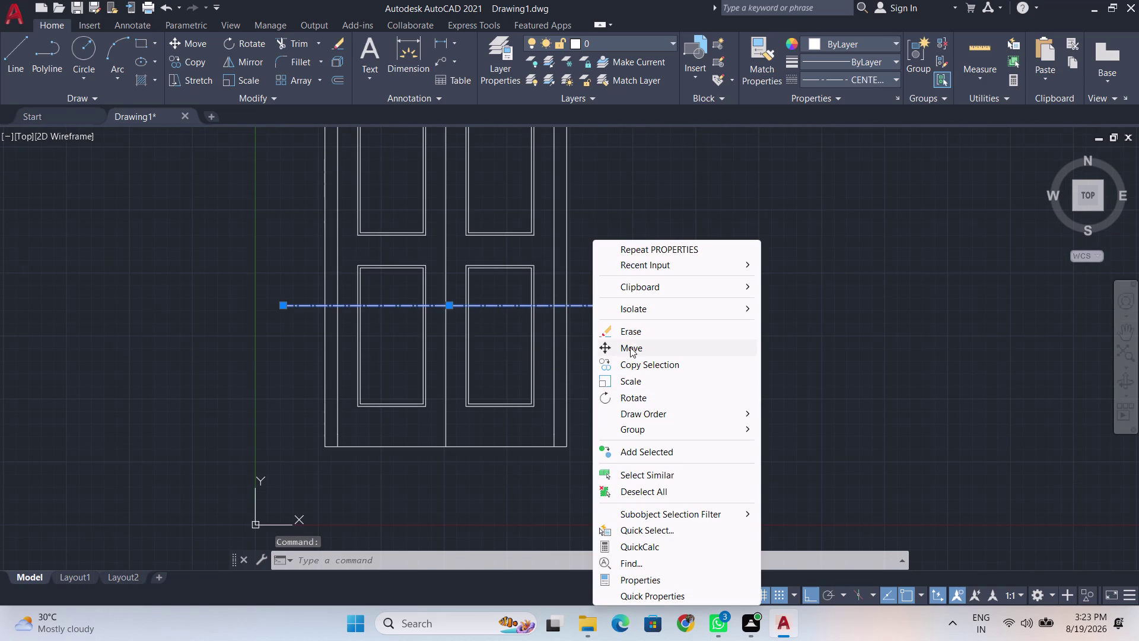
click(630, 348)
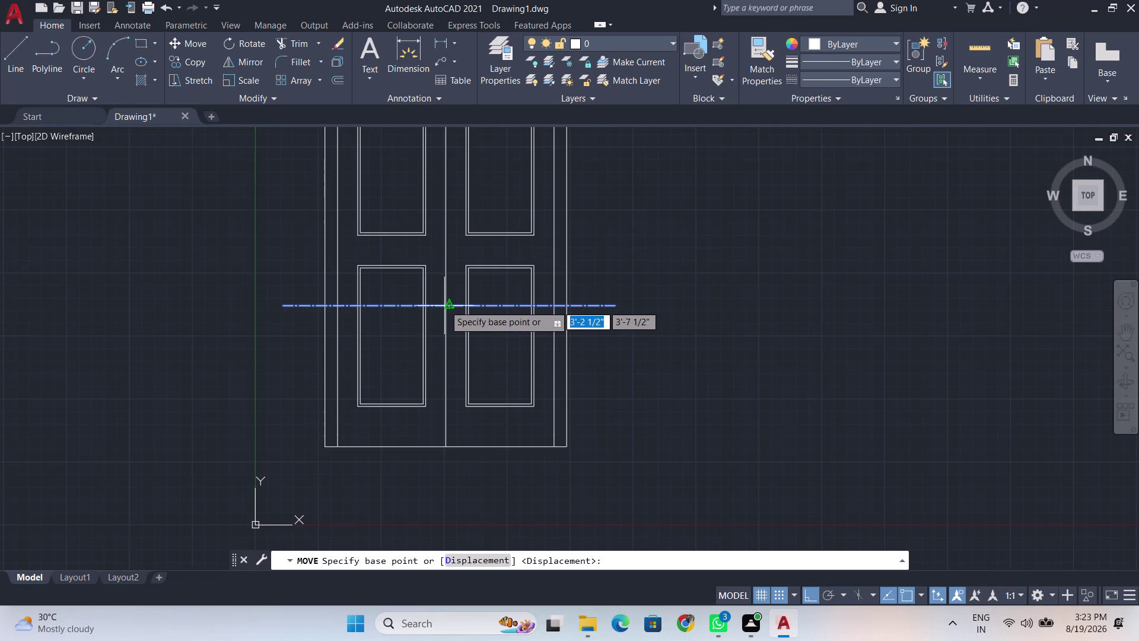
click(444, 304)
click(450, 202)
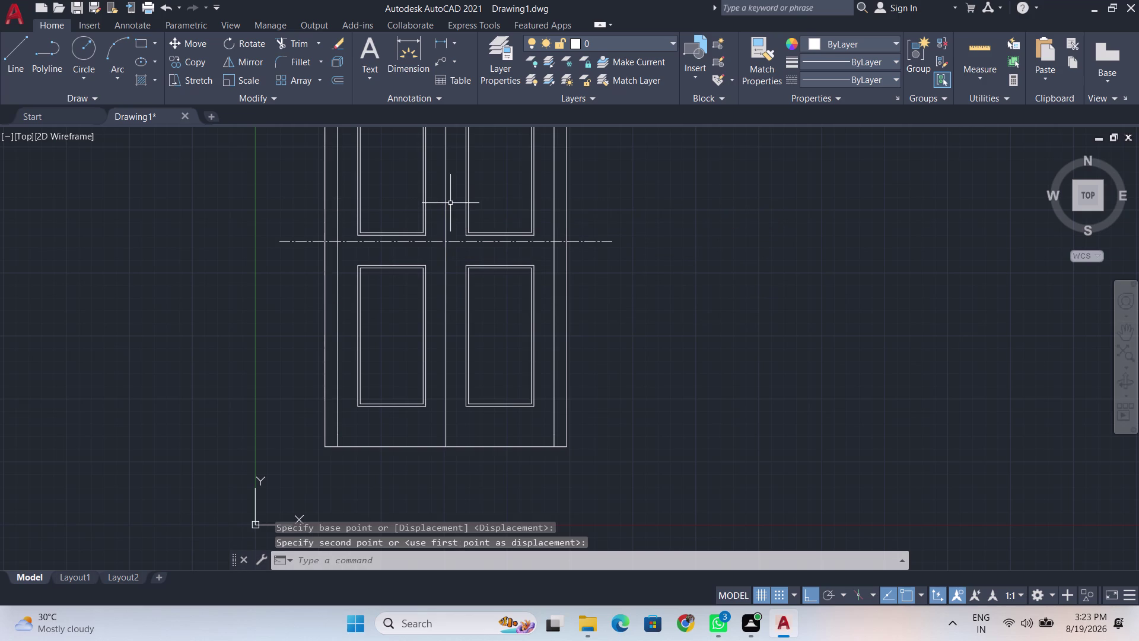
Fine-tune the centre line's height with its midpoint grip, then deselect it.
click(458, 241)
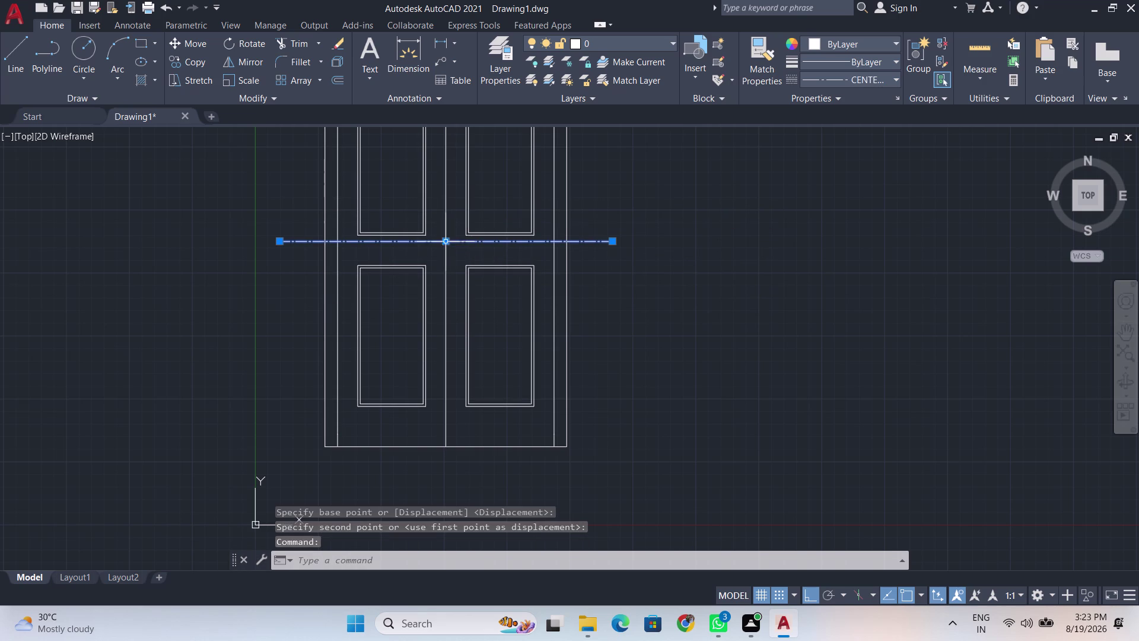
click(447, 242)
click(460, 191)
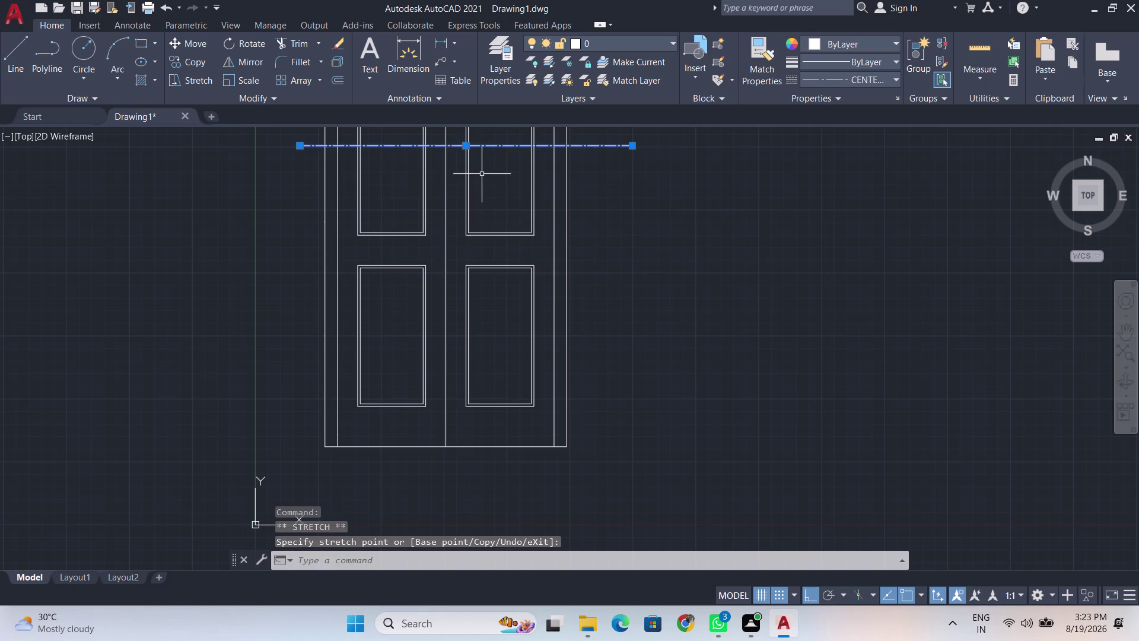
click(467, 145)
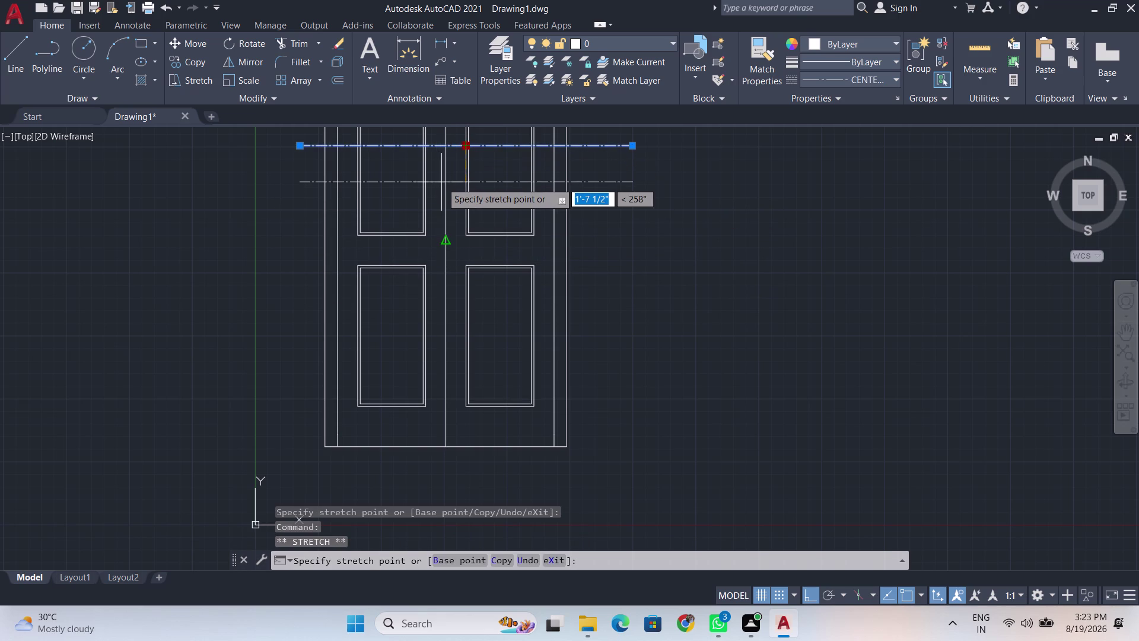
click(435, 184)
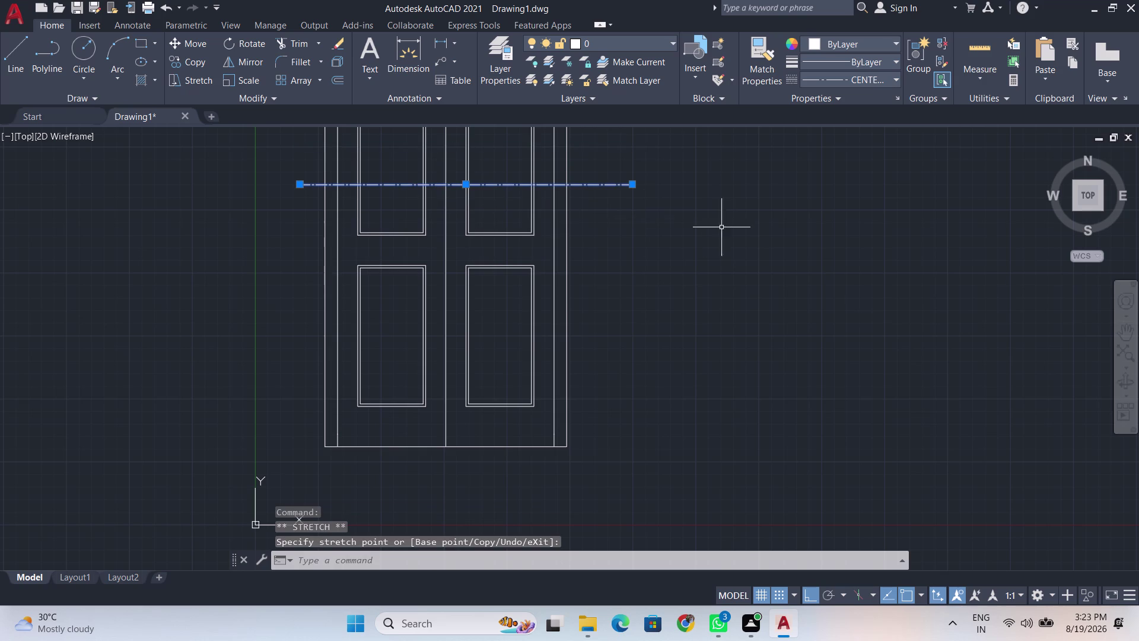
key(Escape)
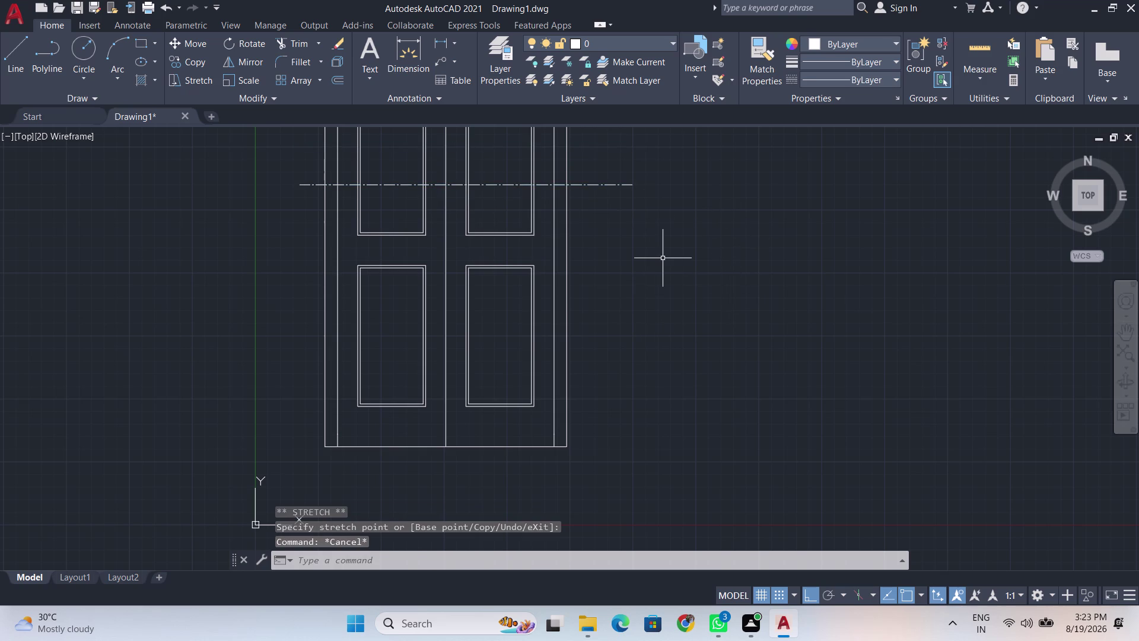
scroll(up, 3)
scroll(down, 3)
middle_drag(652, 330, 668, 431)
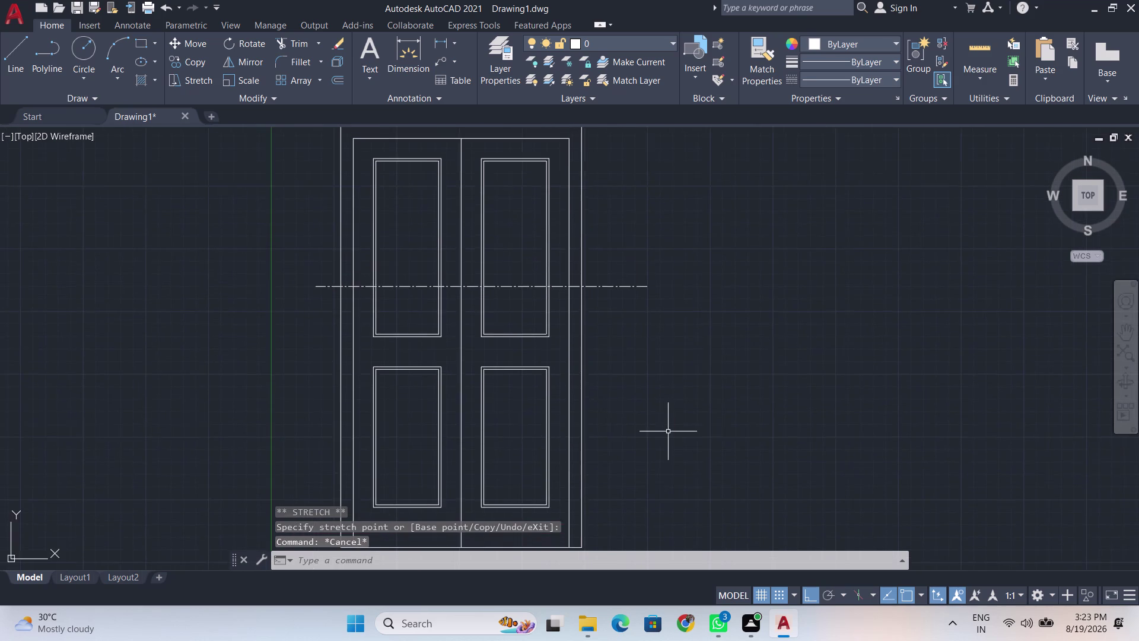
scroll(down, 3)
scroll(up, 3)
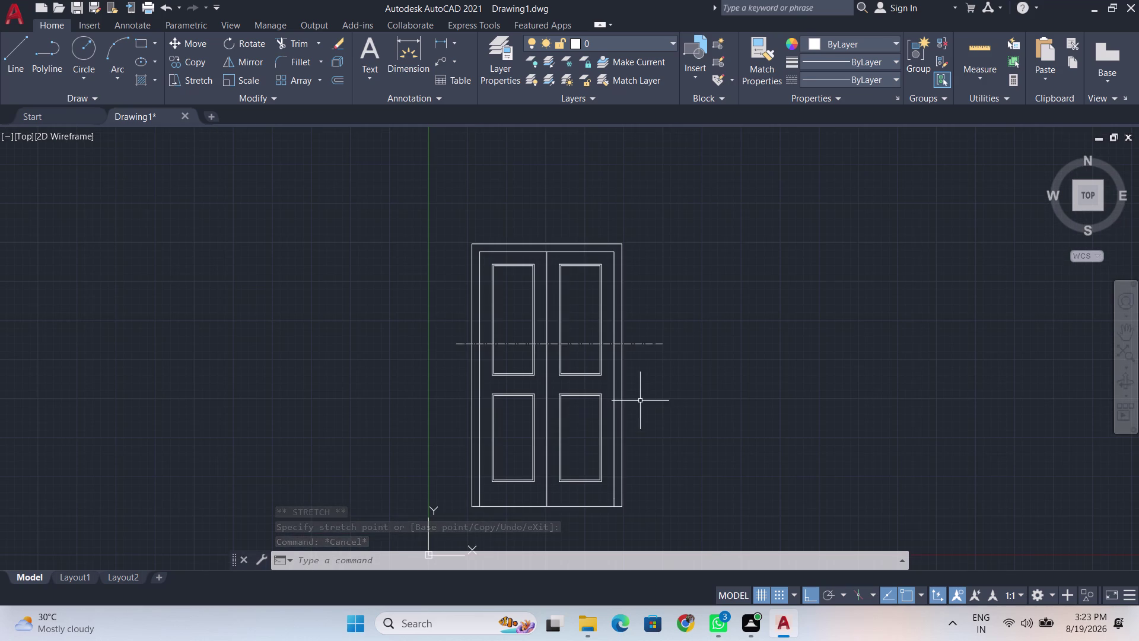
key(l)
key(Return)
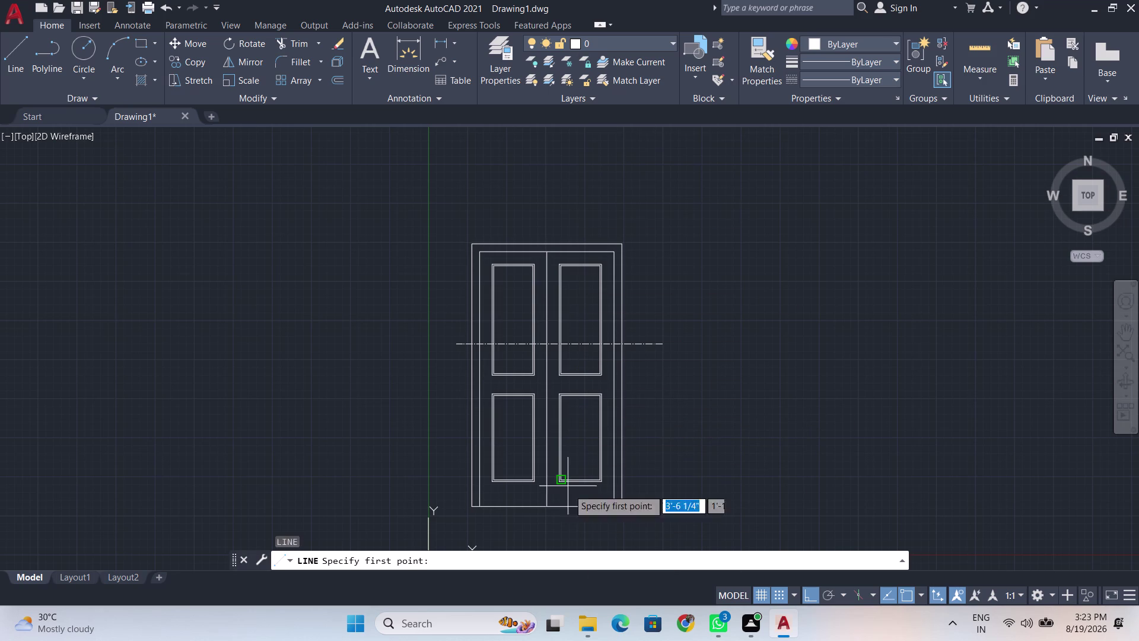
Make CENTER2 the current linetype for new lines.
click(574, 539)
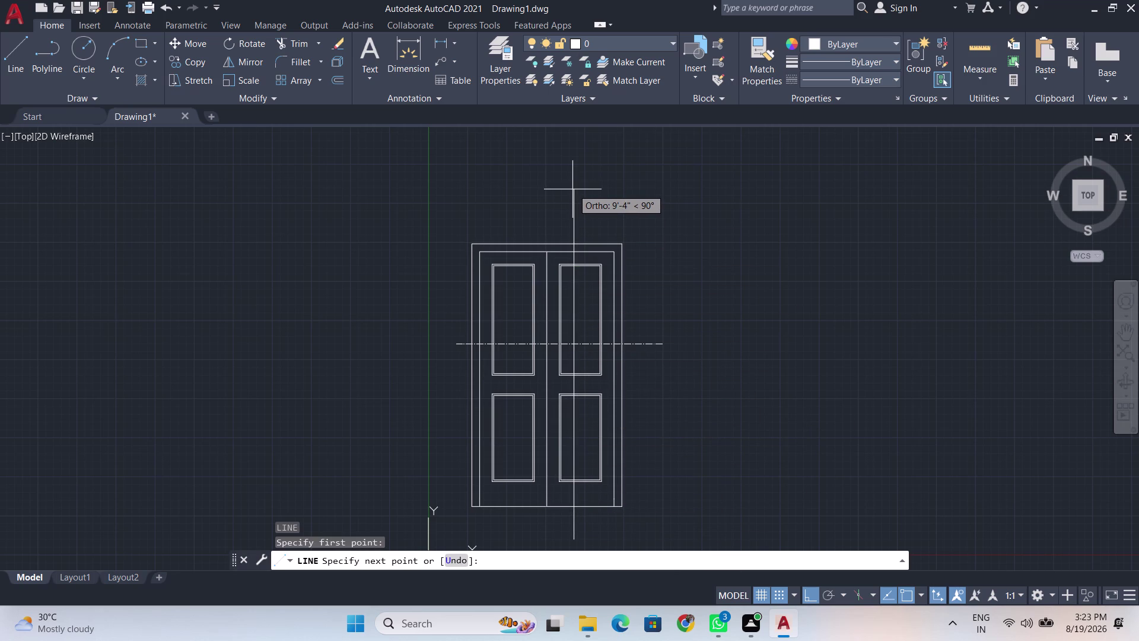
key(Escape)
click(894, 79)
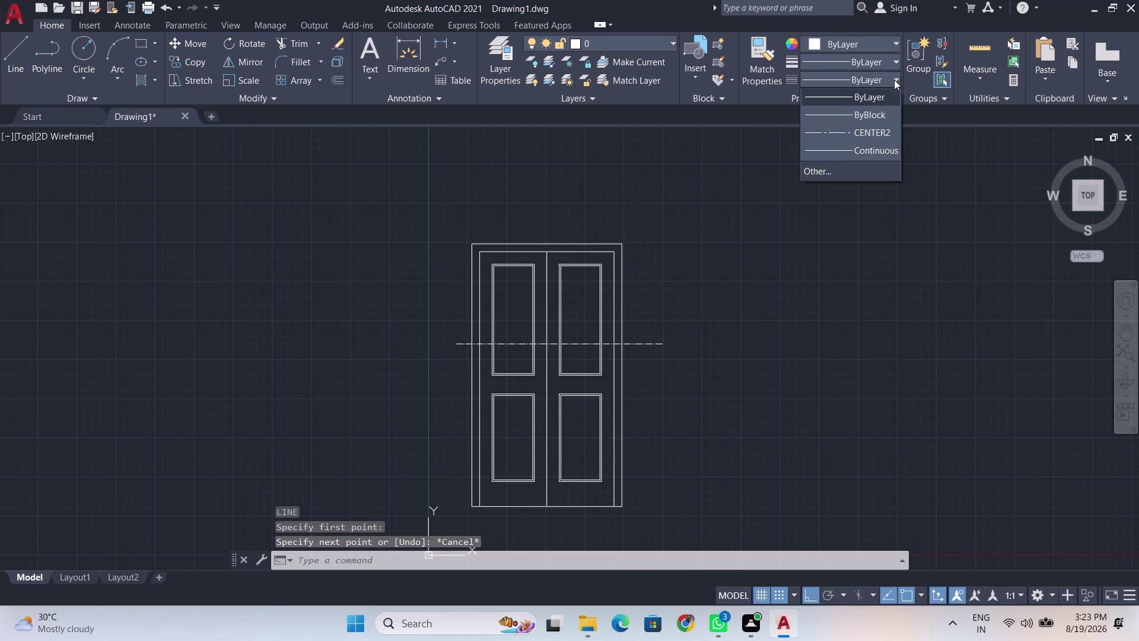
click(867, 139)
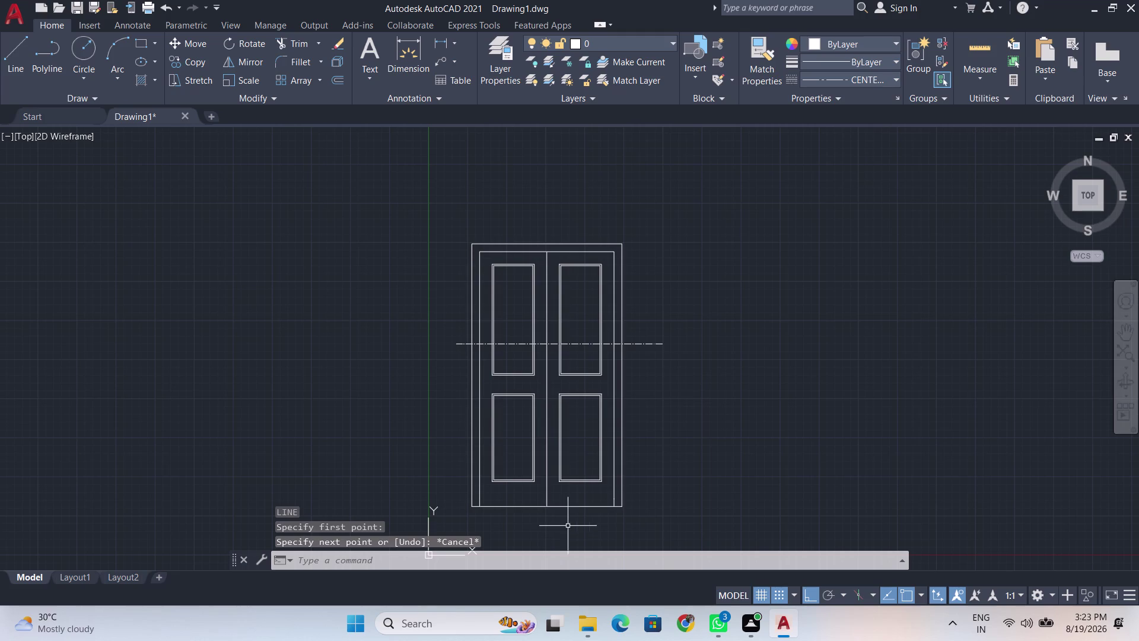
Draw a vertical line through the right door leaf from below to above the door, and select it.
middle_drag(572, 522, 568, 503)
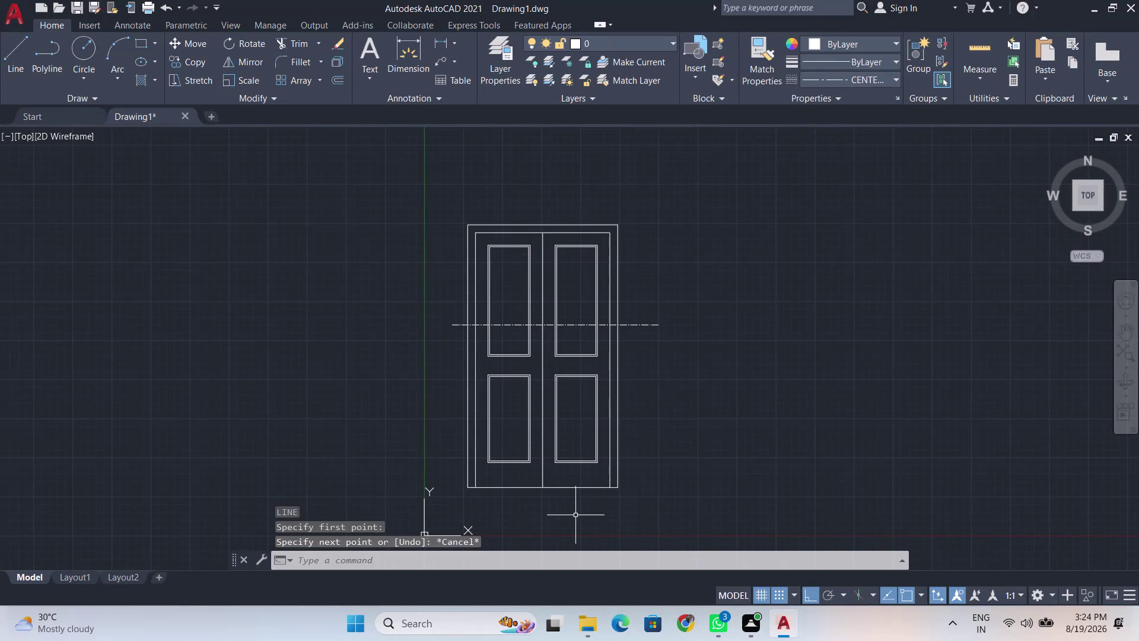
key(l)
key(Return)
click(571, 517)
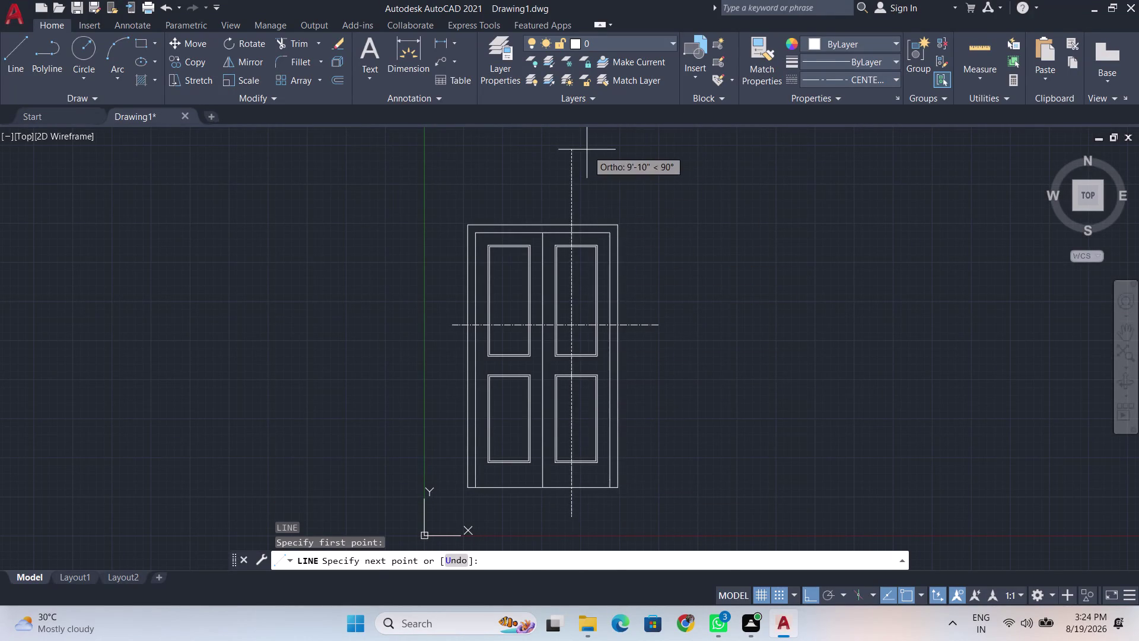
click(581, 198)
key(space)
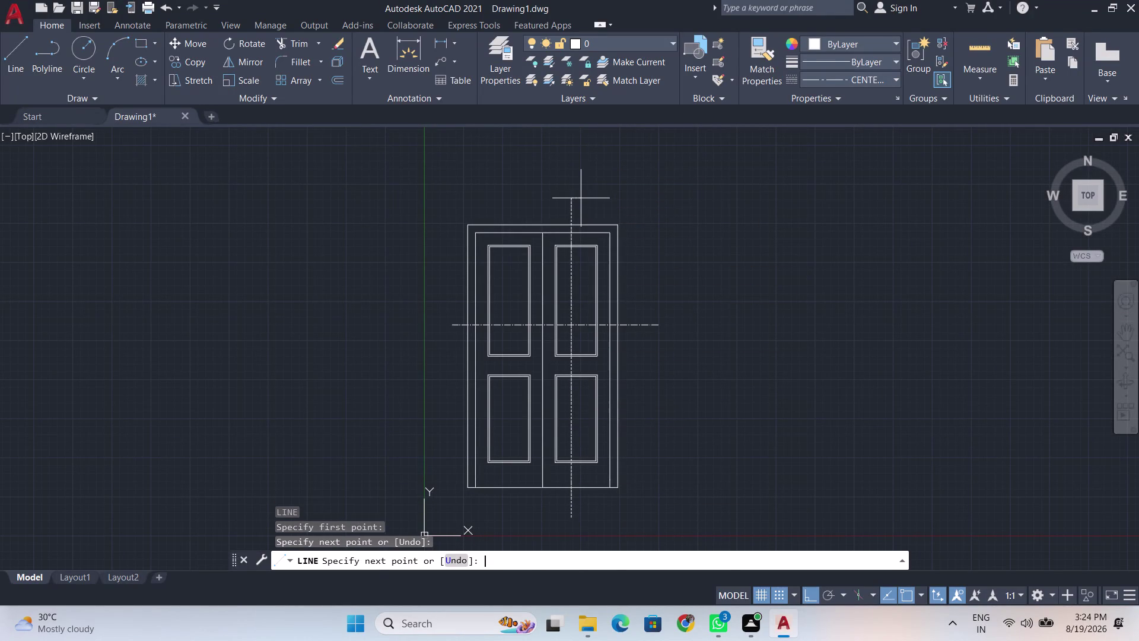
click(573, 212)
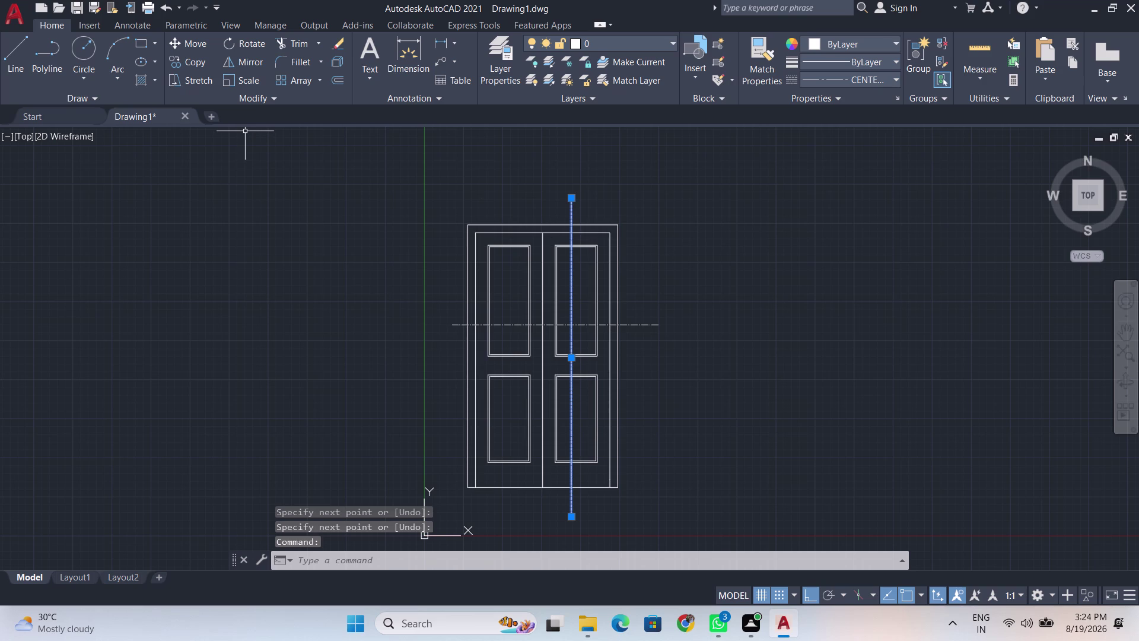
Set the vertical line's linetype scale to 3 in the Properties palette.
text(pr)
key(Return)
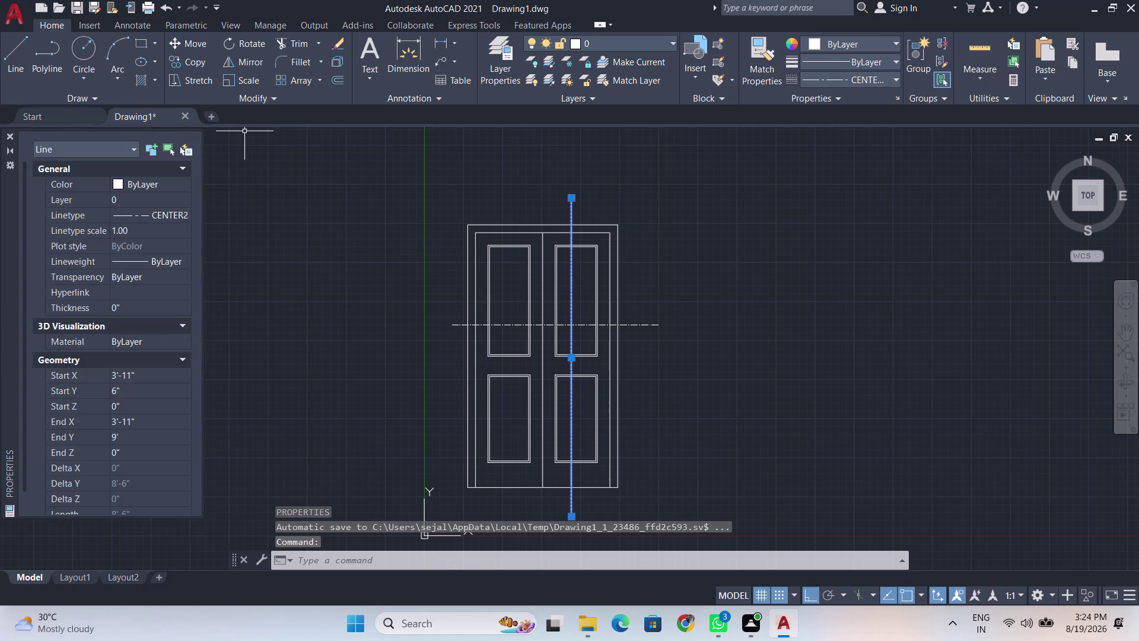
click(148, 228)
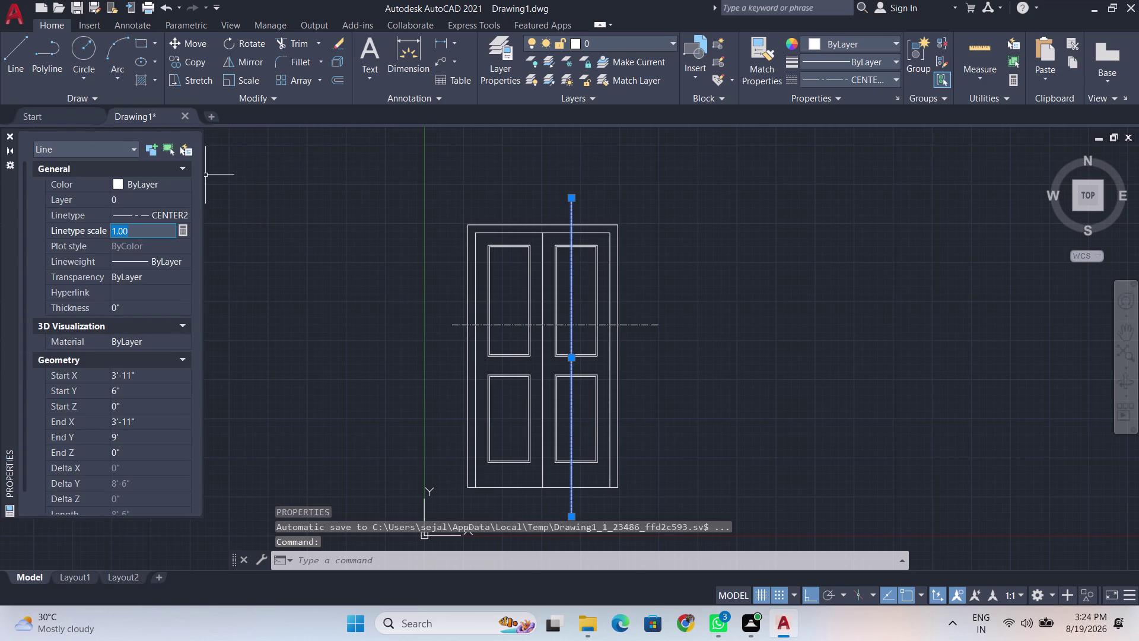
key(BackSpace)
key(3)
key(Return)
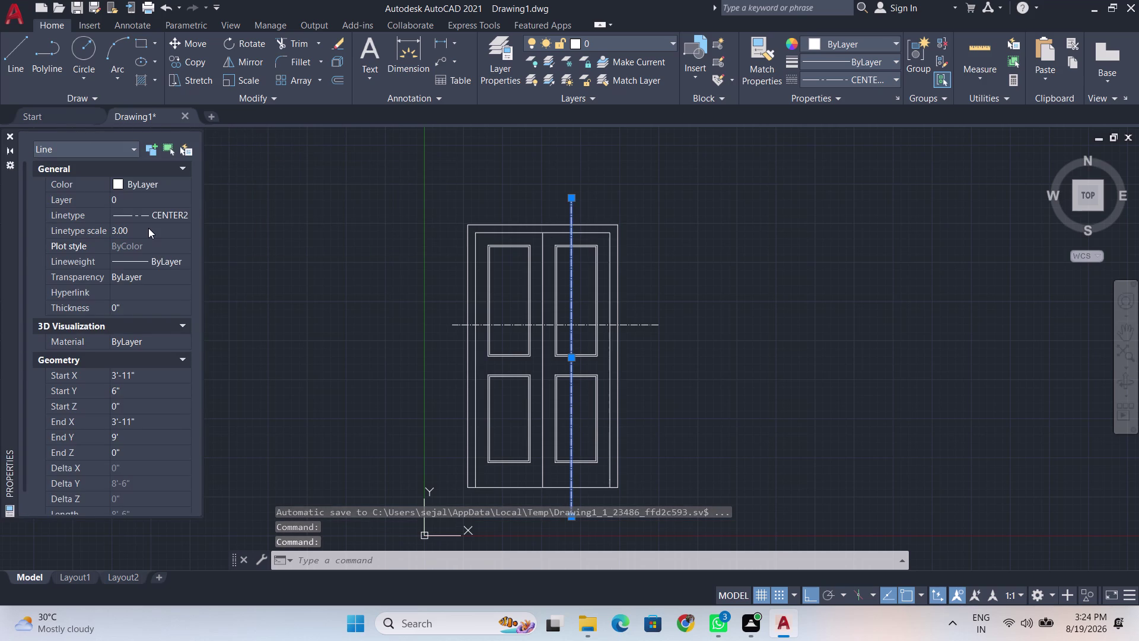
Close the Properties palette and cancel a stray selection window.
click(11, 136)
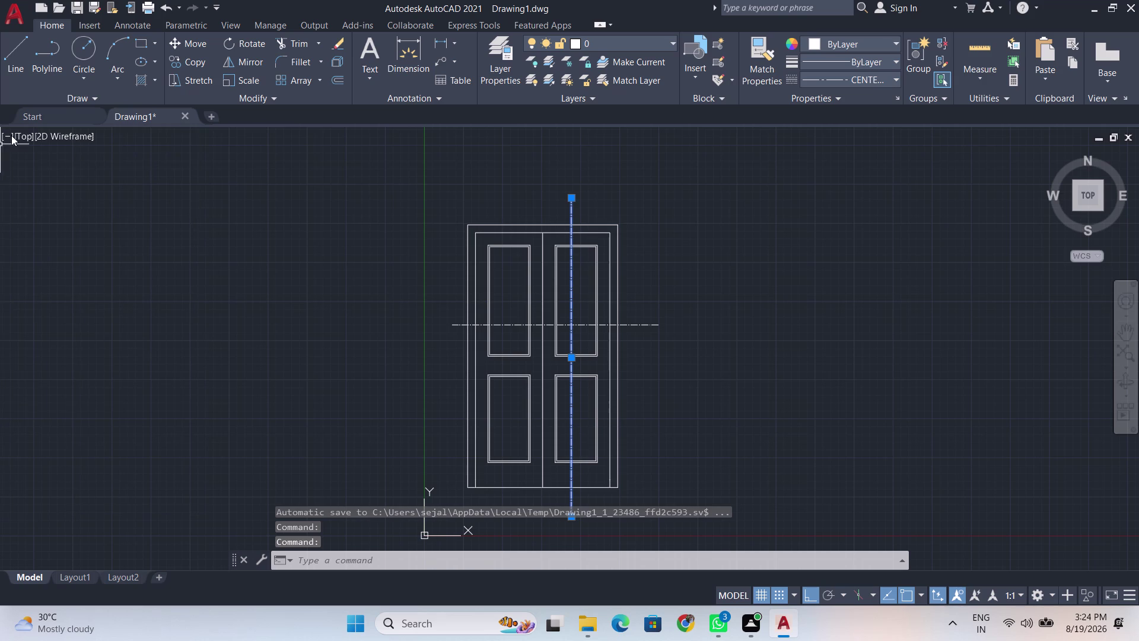
key(space)
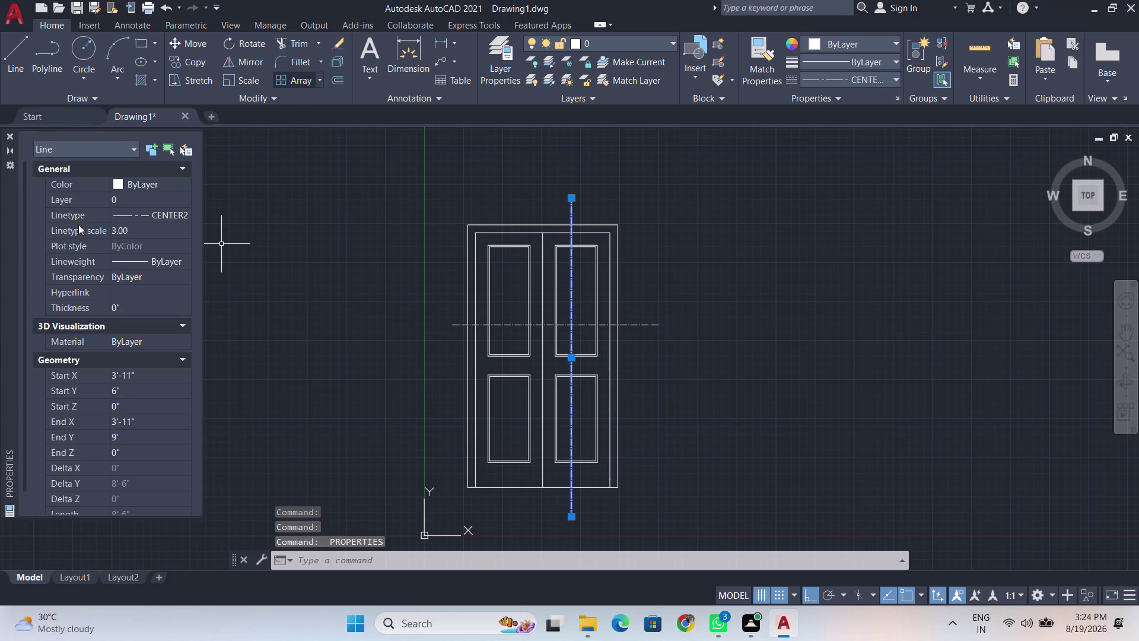
click(9, 136)
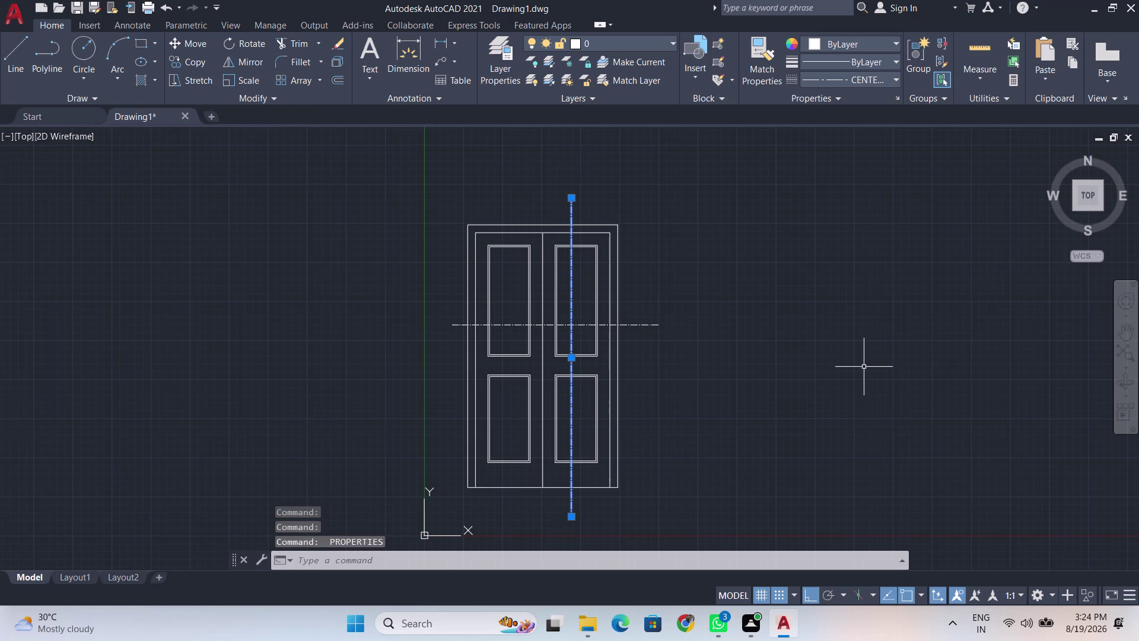
key(space)
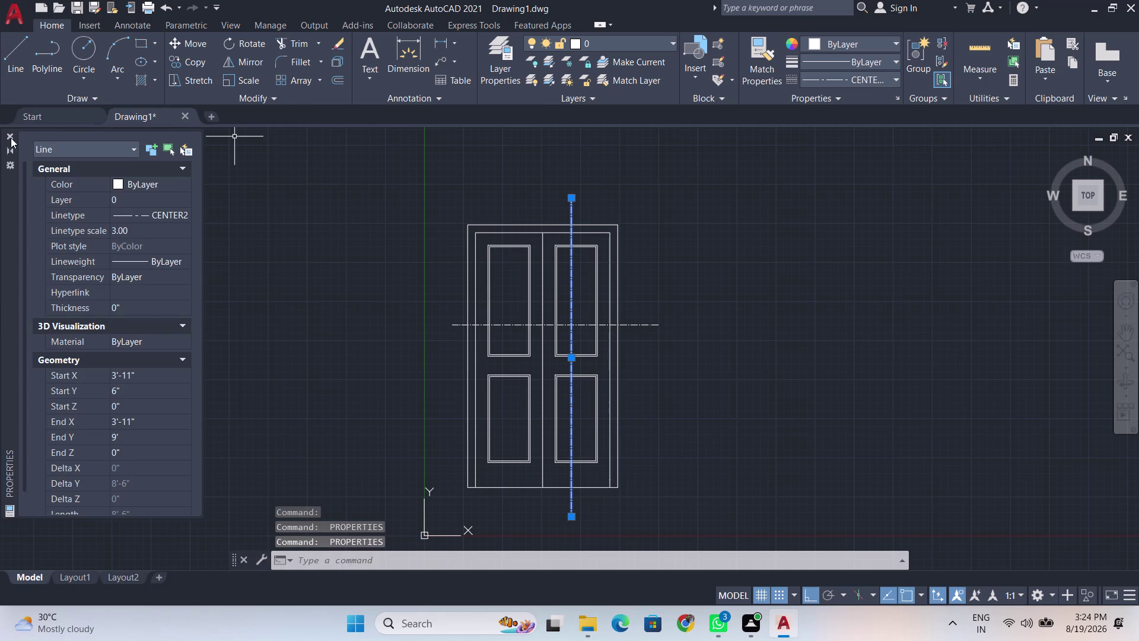
click(5, 133)
key(l)
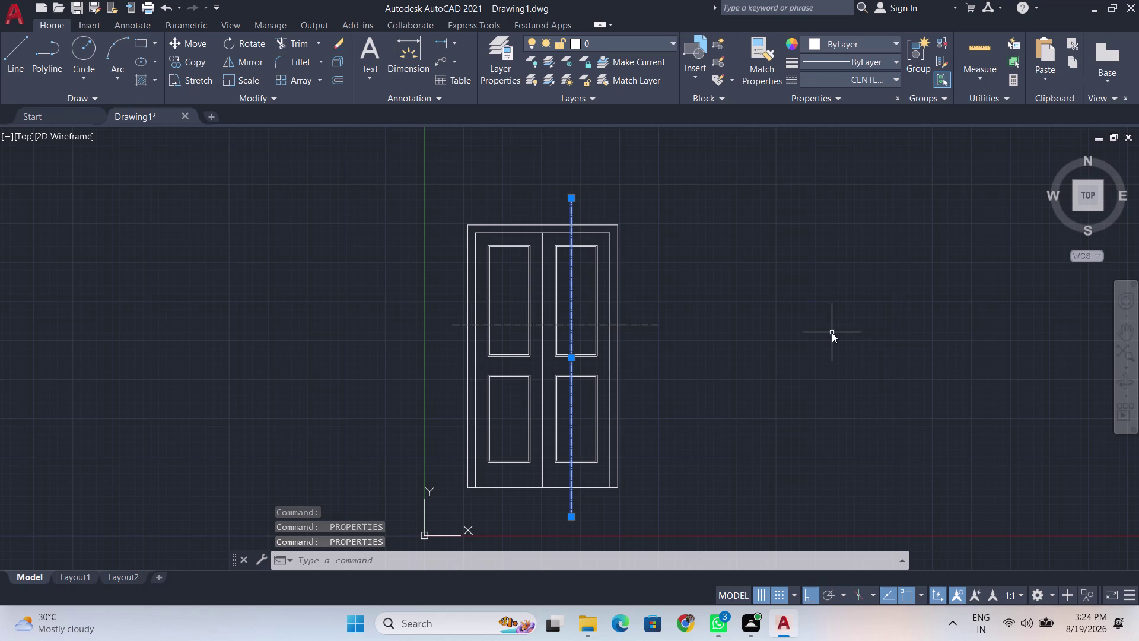
key(BackSpace)
click(831, 332)
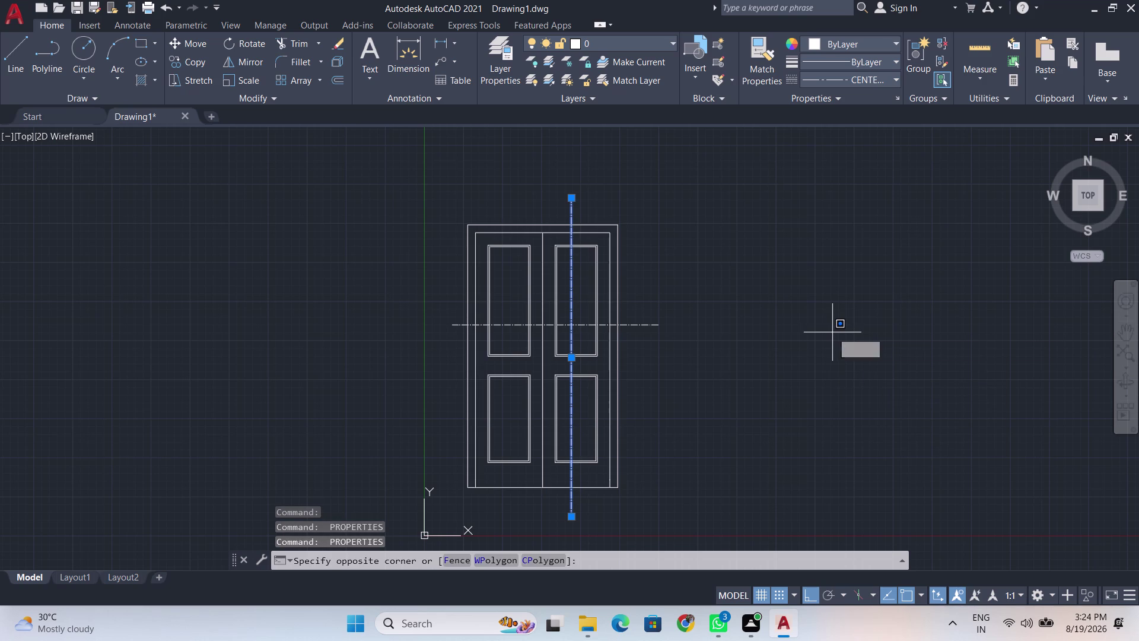
key(Escape)
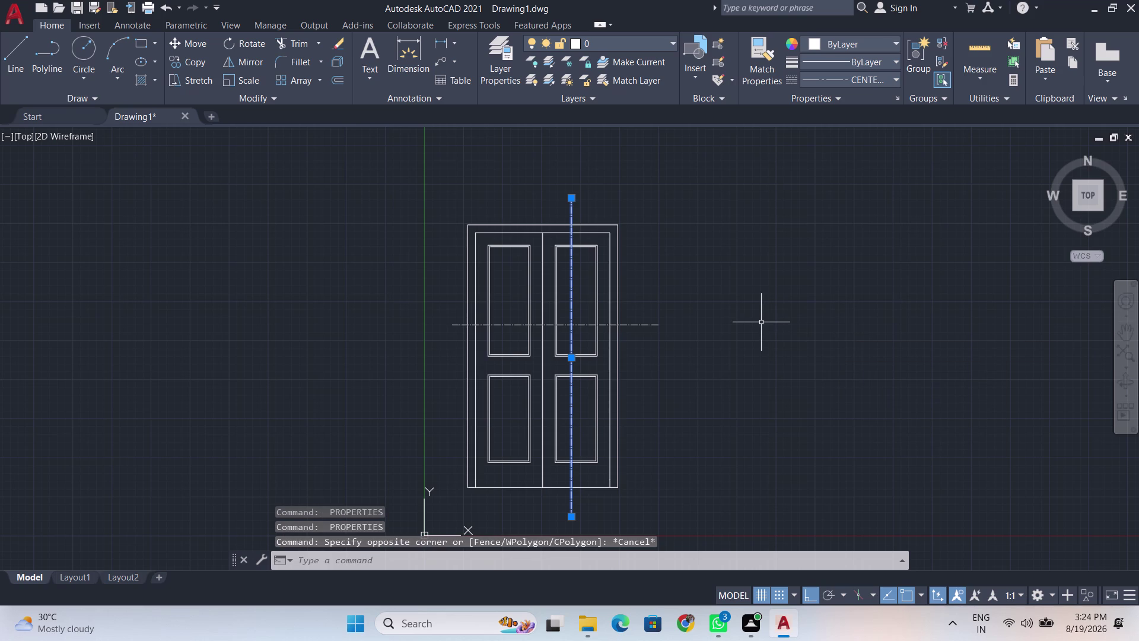
Place a construction line through the door's top-right corner, then undo it with XL cancelled.
text(xl)
key(Return)
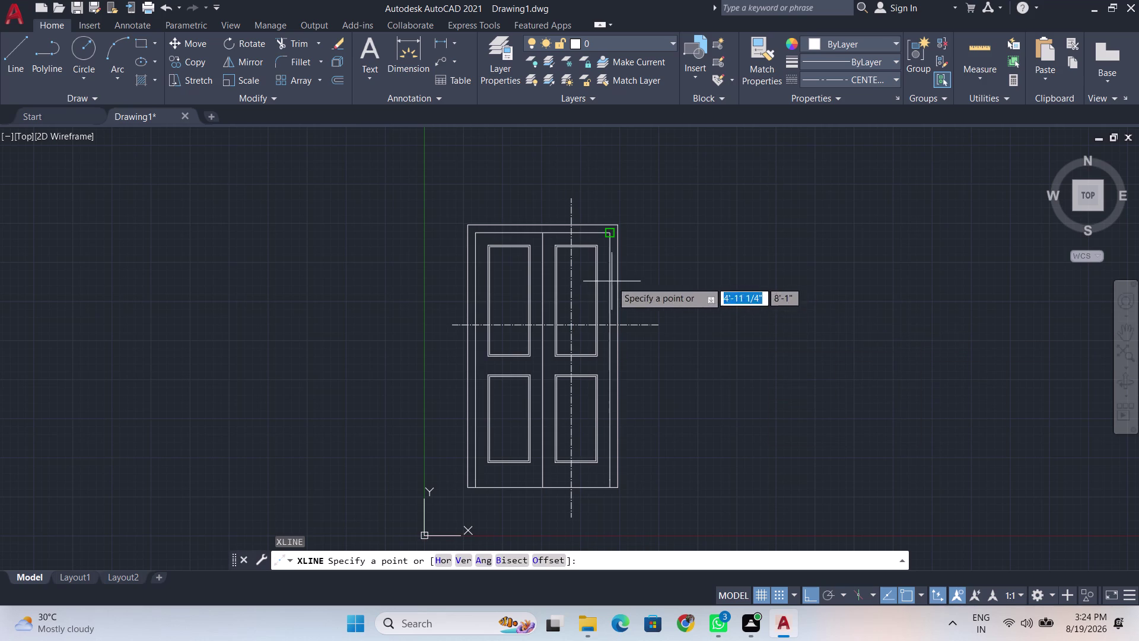
scroll(up, 3)
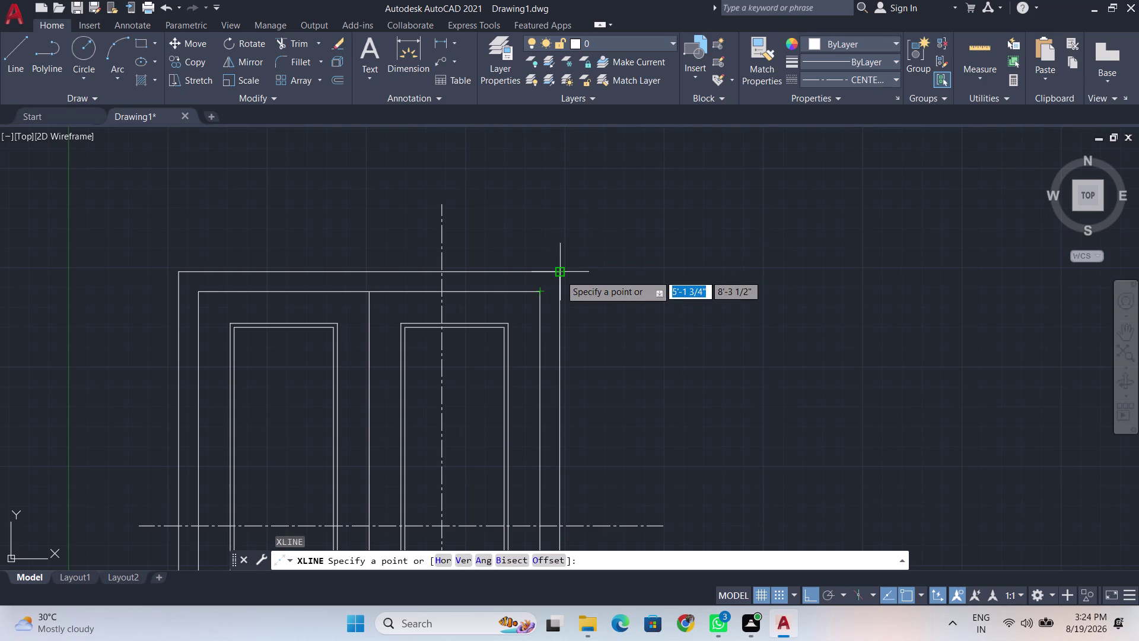
click(560, 274)
click(1023, 213)
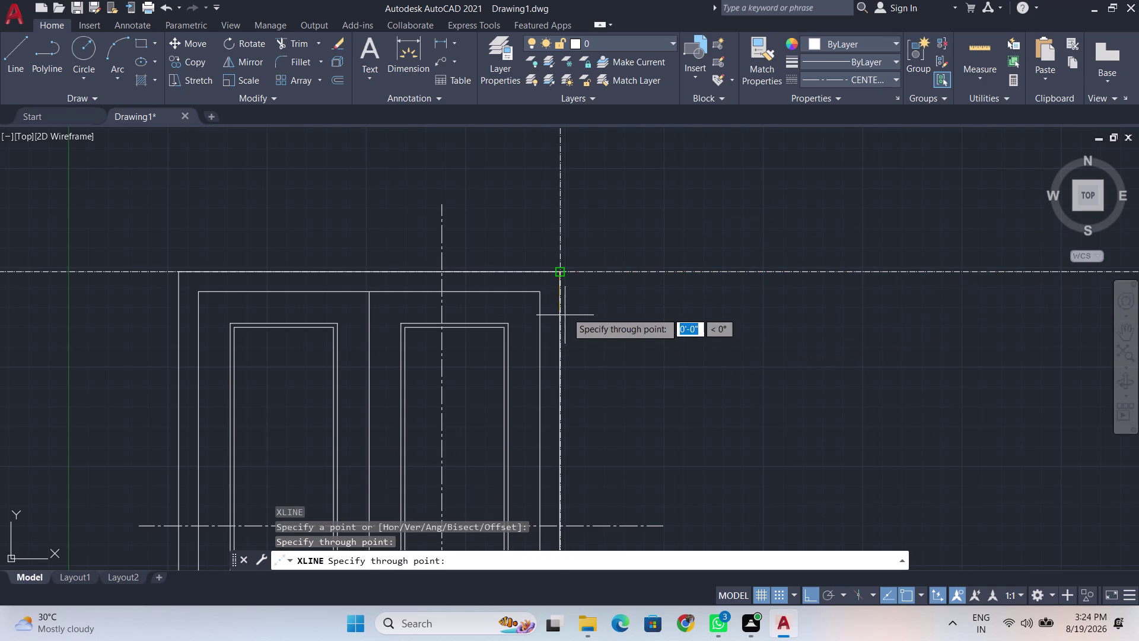
scroll(up, 3)
scroll(down, 3)
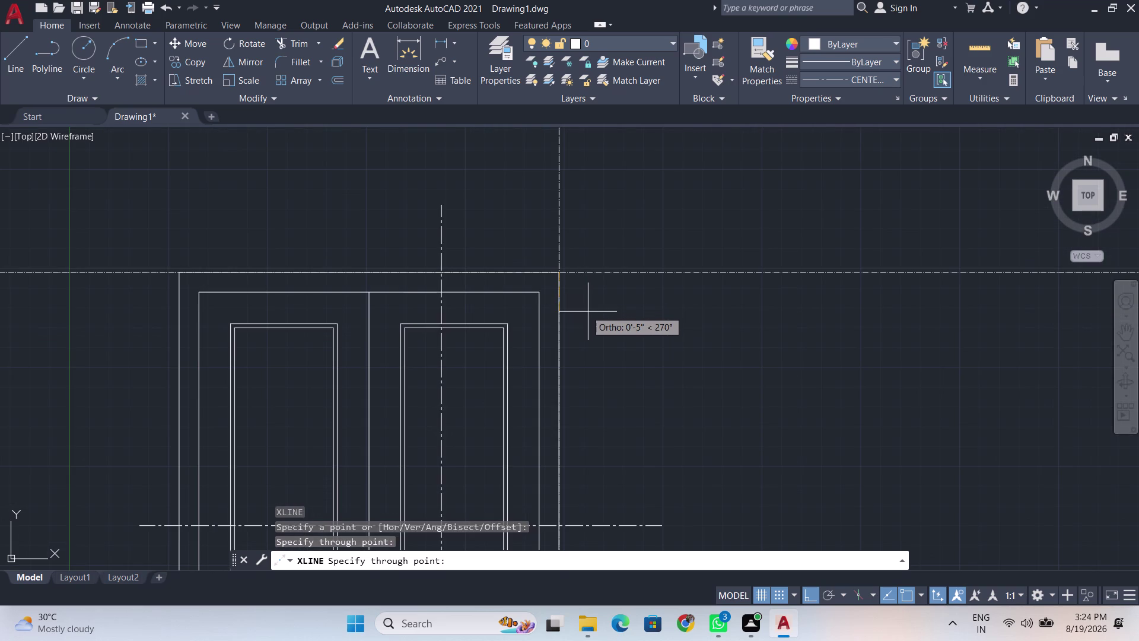
key(ctrl+z)
key(ctrl+z)
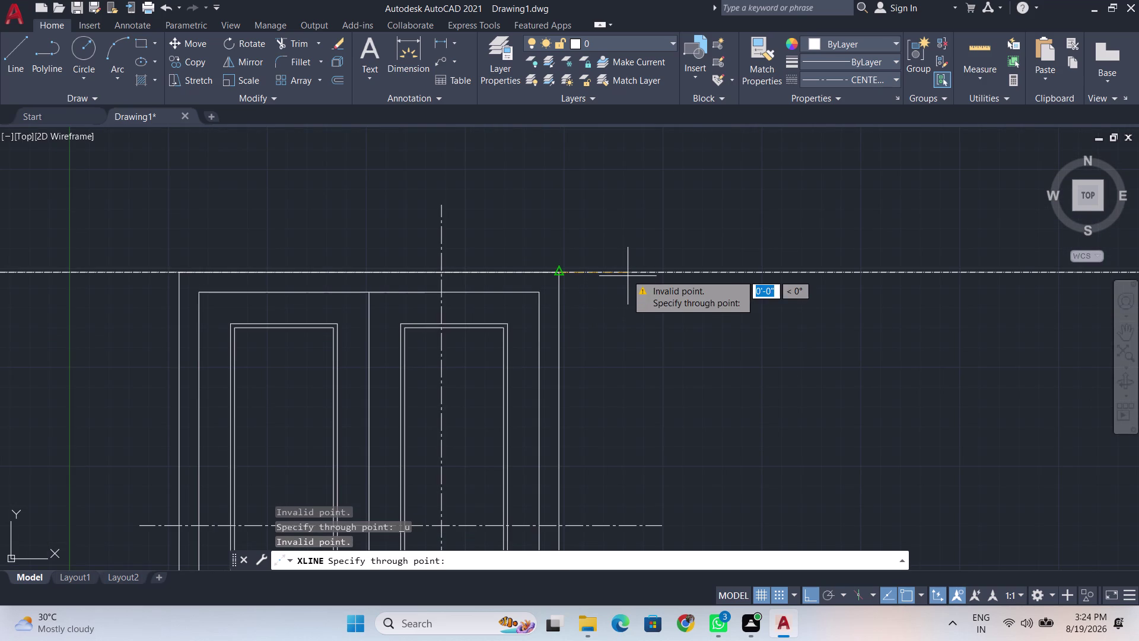
key(ctrl+z)
key(ctrl+z)
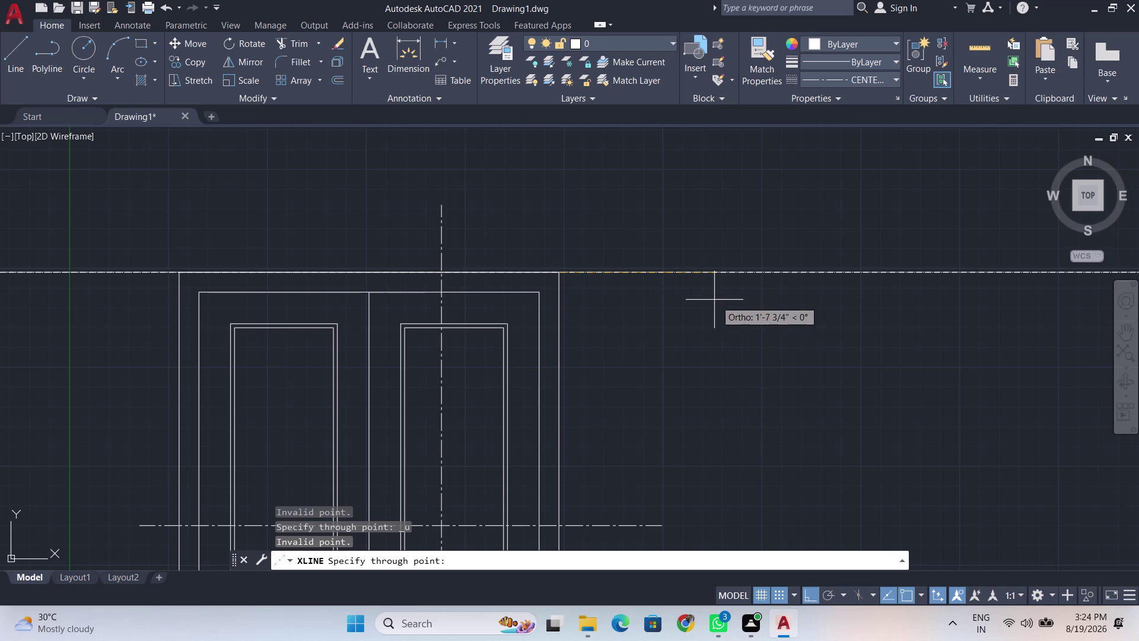
key(Escape)
Delete the dashed horizontal construction line and make ByBlock the current linetype.
click(719, 271)
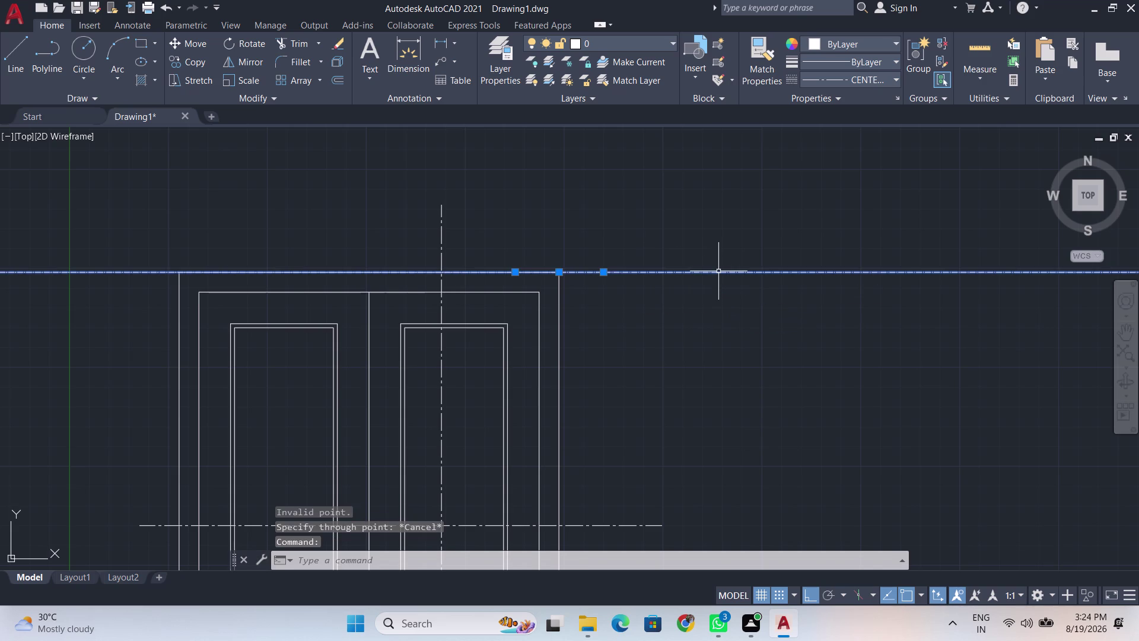
key(Delete)
click(897, 79)
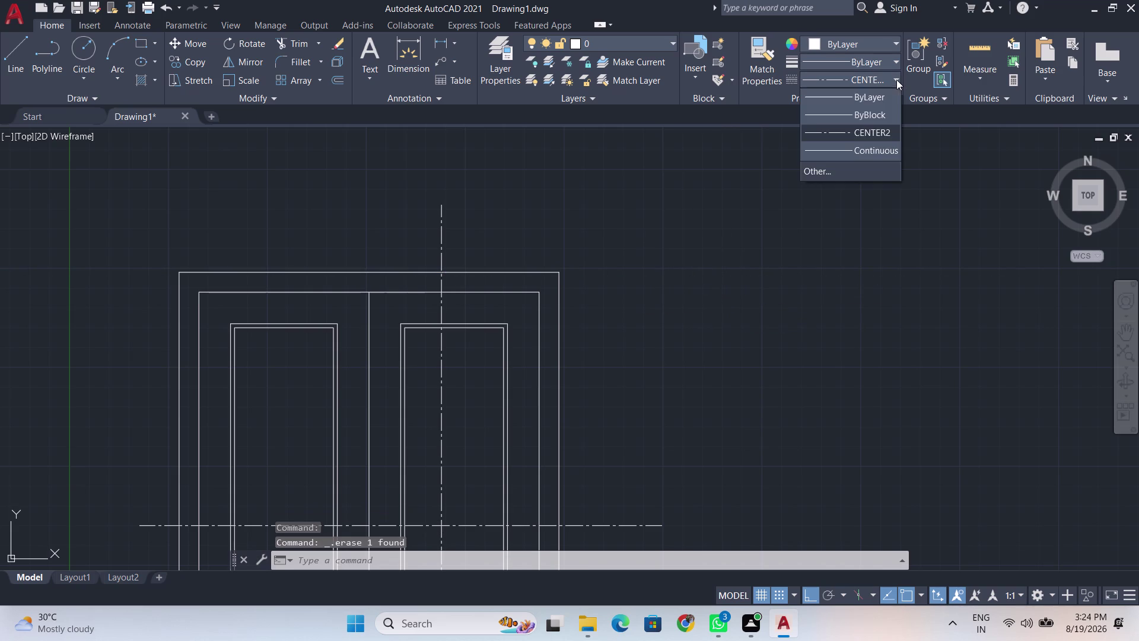
click(866, 114)
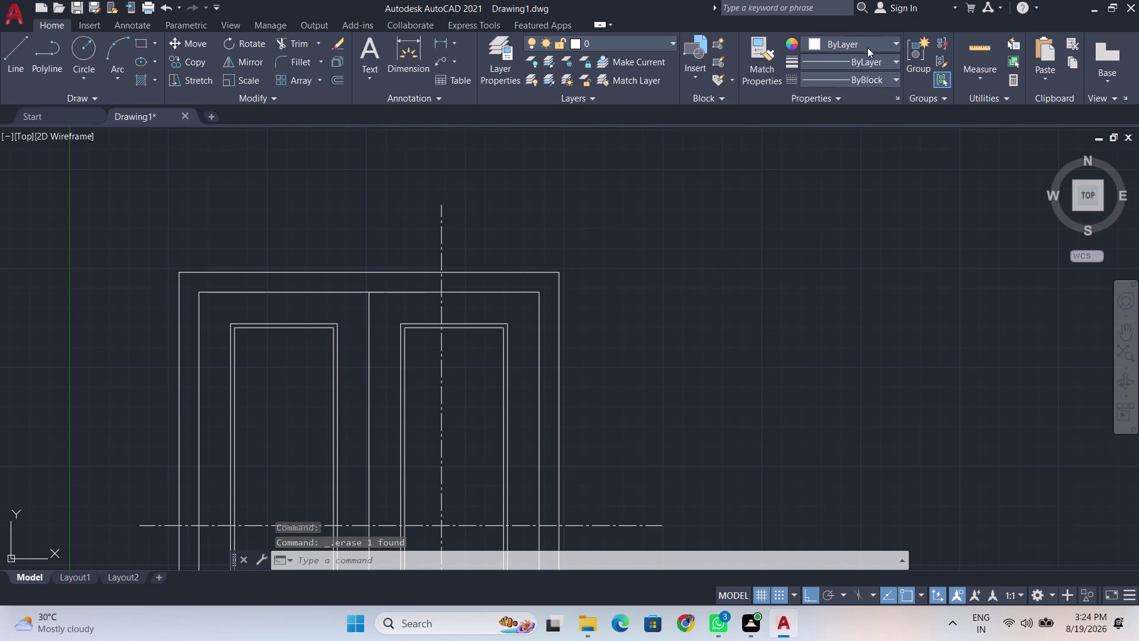
click(885, 39)
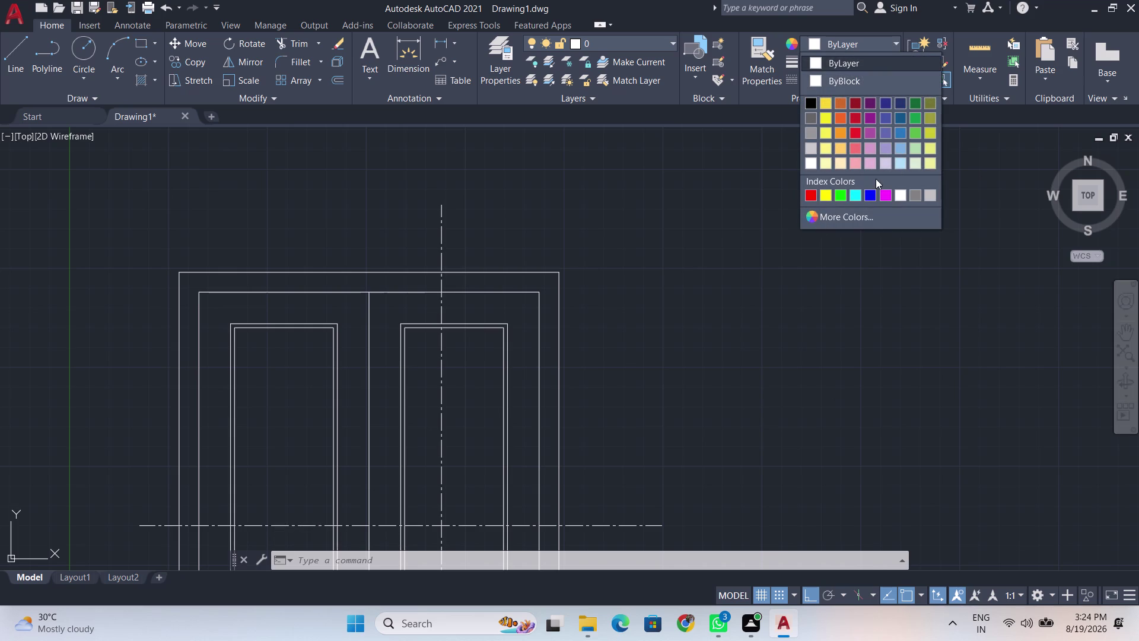
Set the current colour to cyan and place a horizontal construction line along the door top.
click(851, 198)
scroll(down, 3)
middle_drag(723, 370, 718, 212)
text(x)
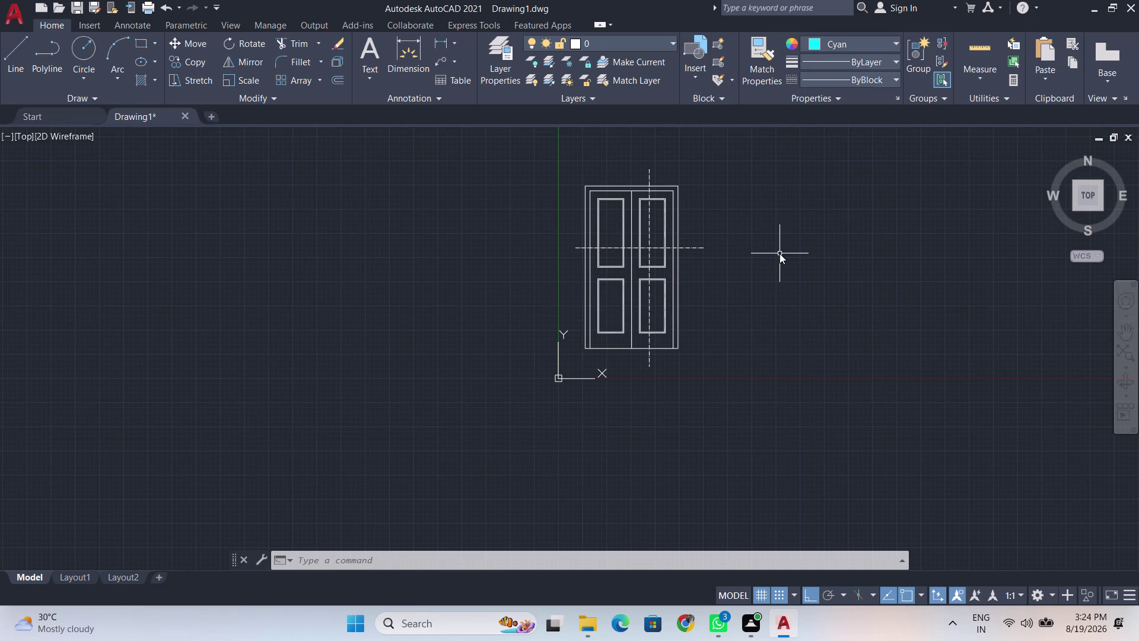
text(l)
key(Return)
scroll(up, 3)
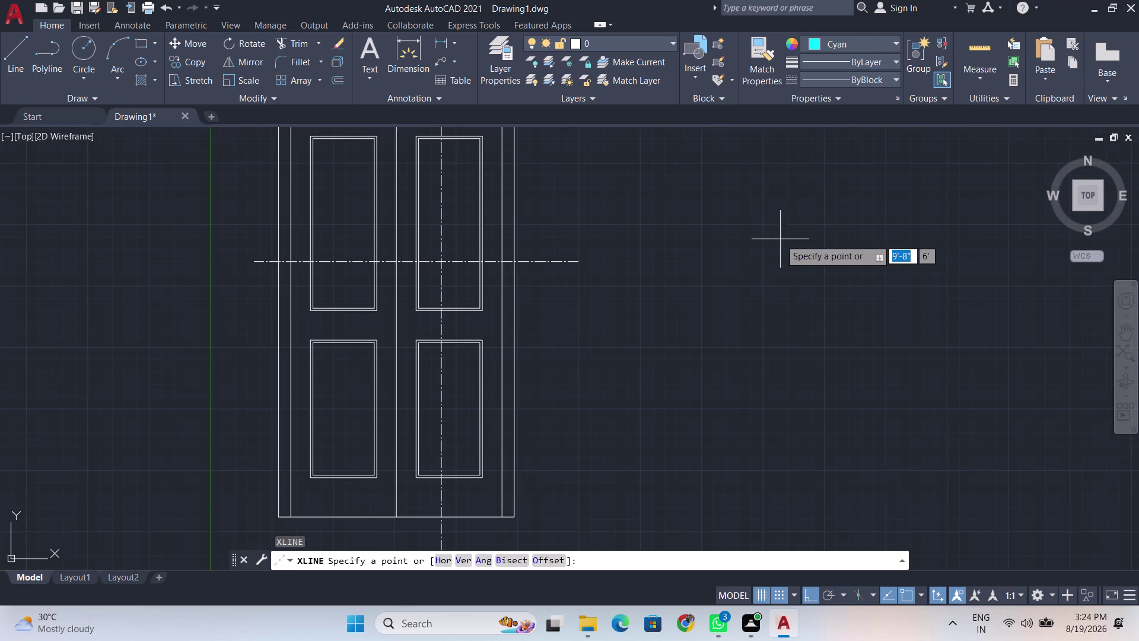
middle_drag(660, 161, 860, 294)
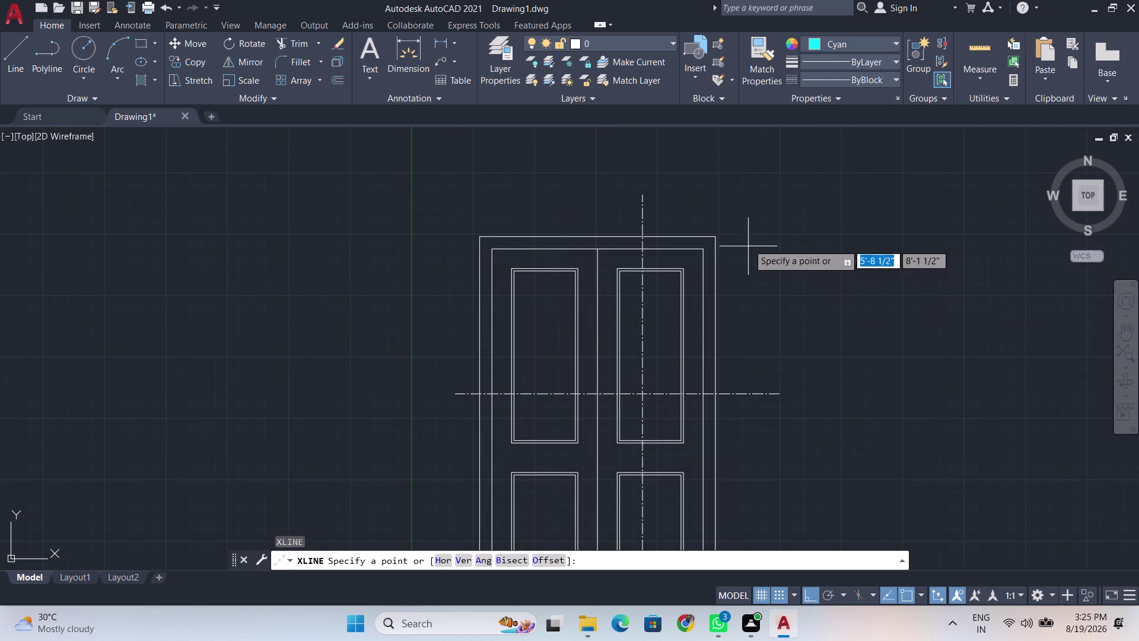
click(716, 235)
click(841, 240)
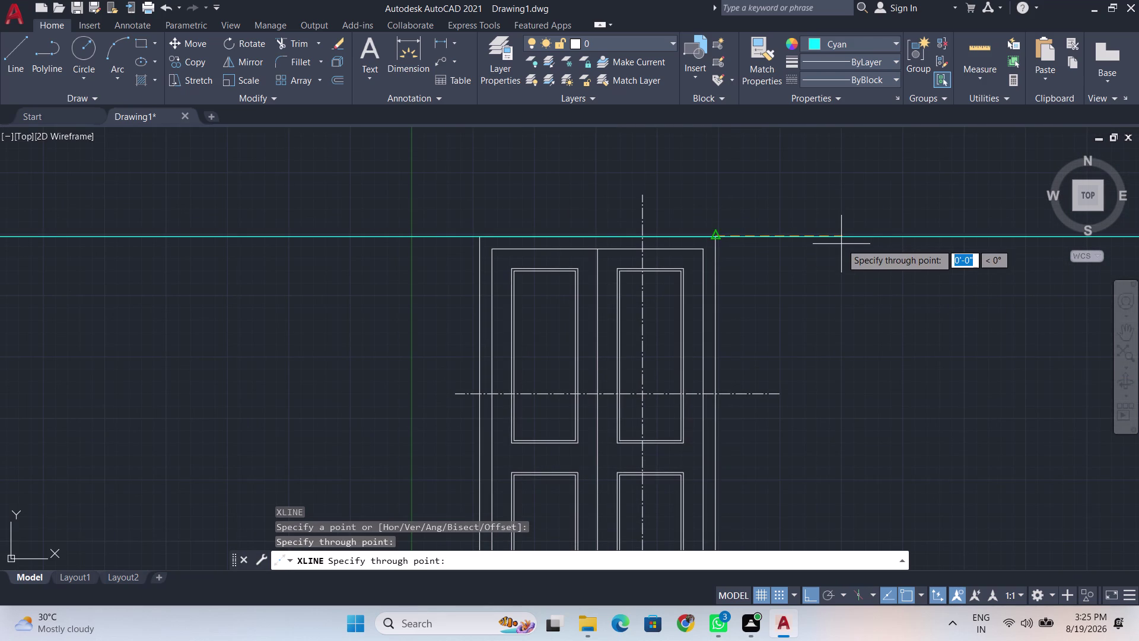
key(Return)
Add a horizontal construction line along the door's bottom edge.
scroll(down, 3)
middle_drag(855, 395, 734, 355)
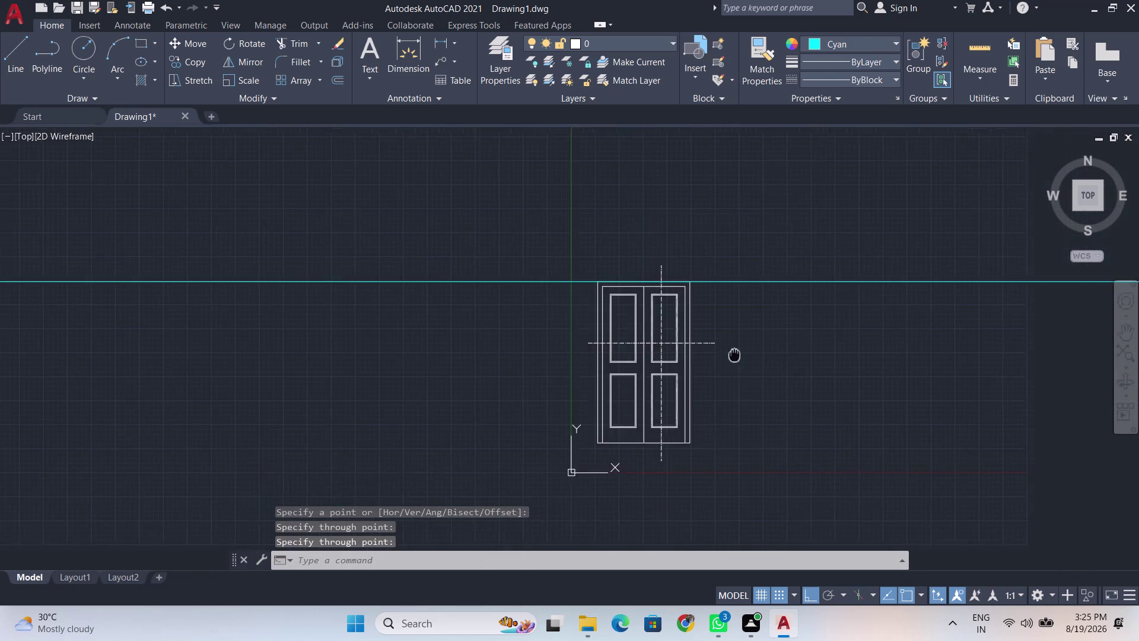
middle_drag(735, 354, 718, 350)
scroll(up, 3)
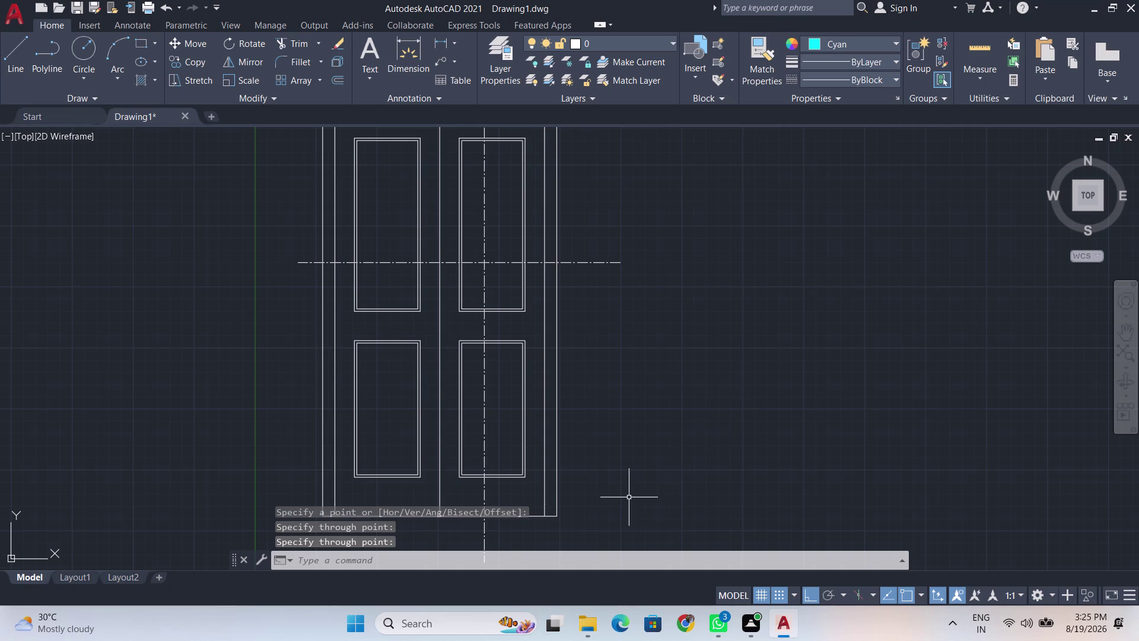
key(Return)
click(554, 518)
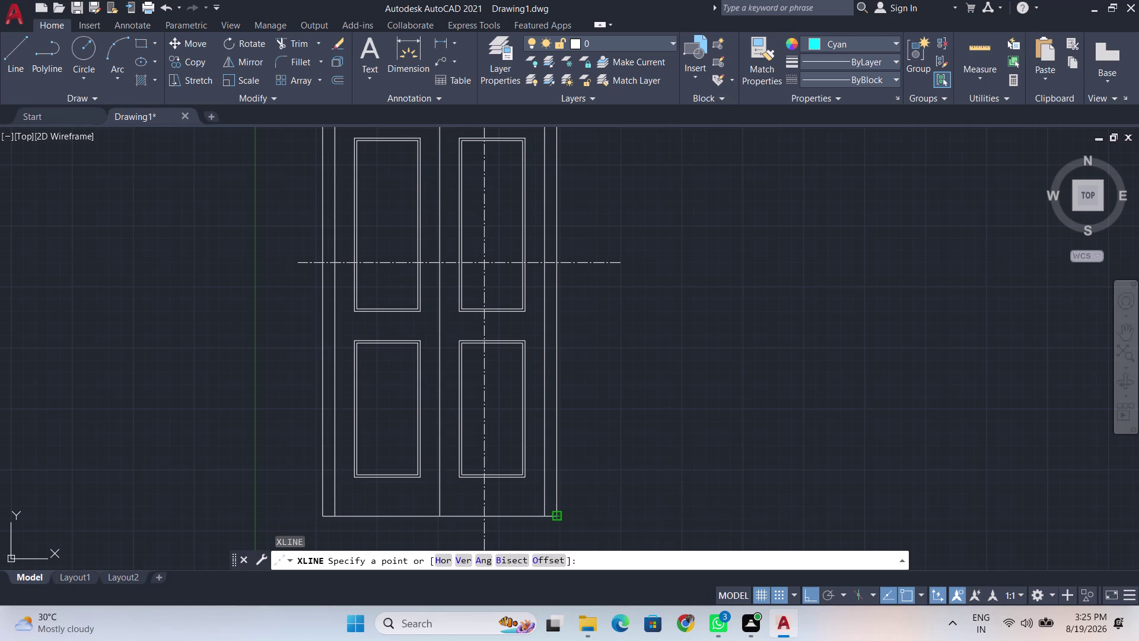
click(623, 525)
key(Return)
Add vertical construction lines through the door's right and left edges.
scroll(down, 3)
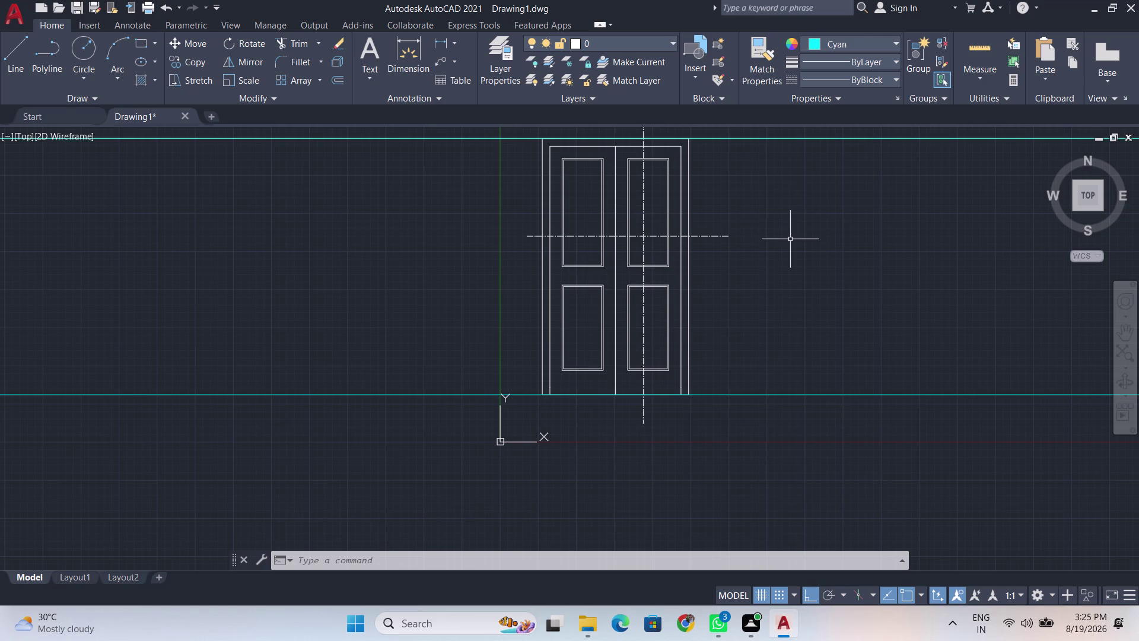
middle_drag(830, 302, 837, 303)
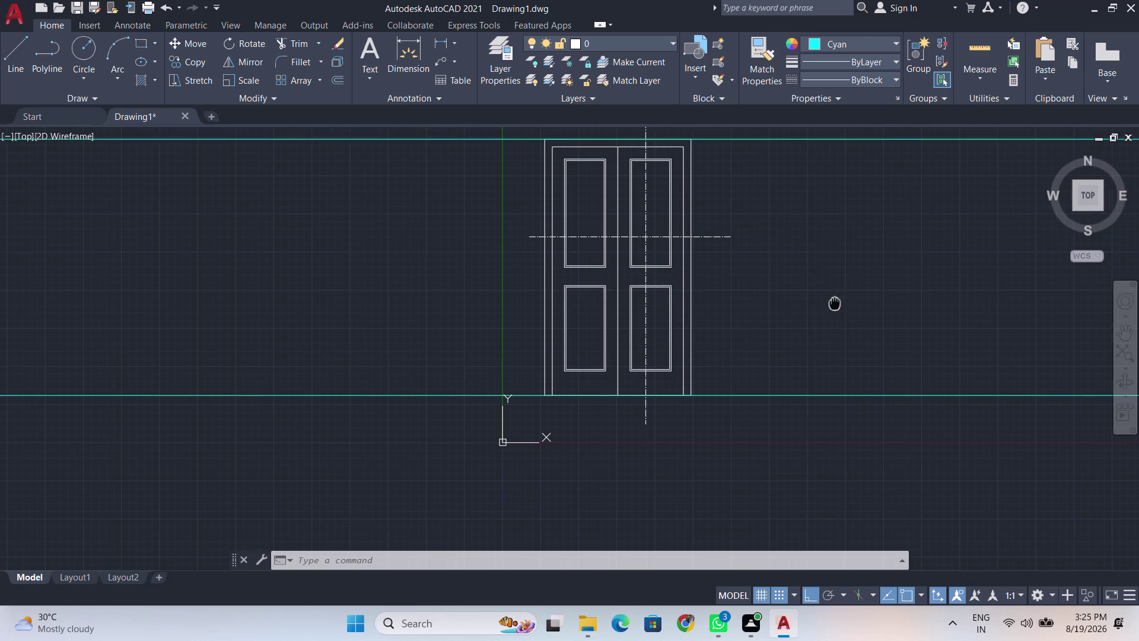
middle_drag(837, 303, 934, 251)
key(Return)
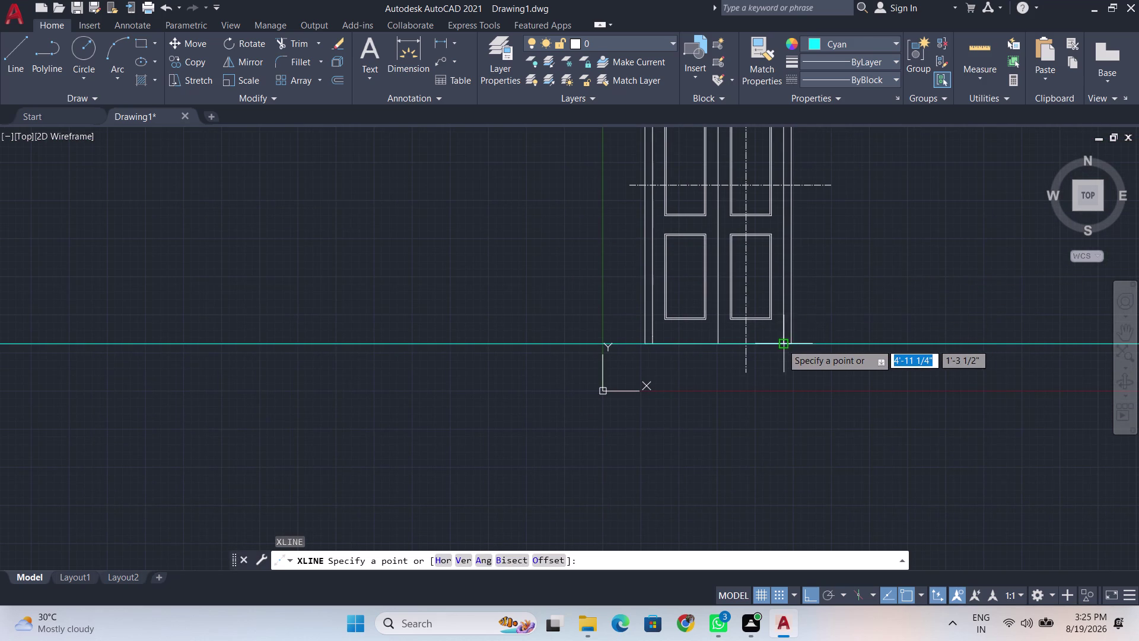
scroll(up, 3)
click(795, 340)
click(802, 382)
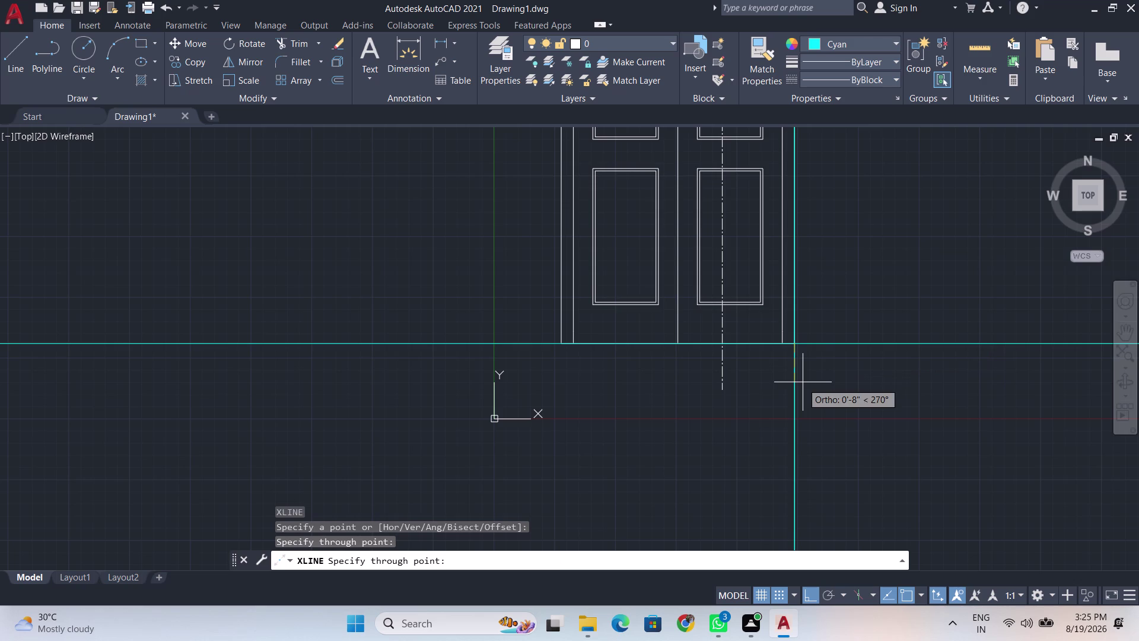
key(Return)
key(Return)
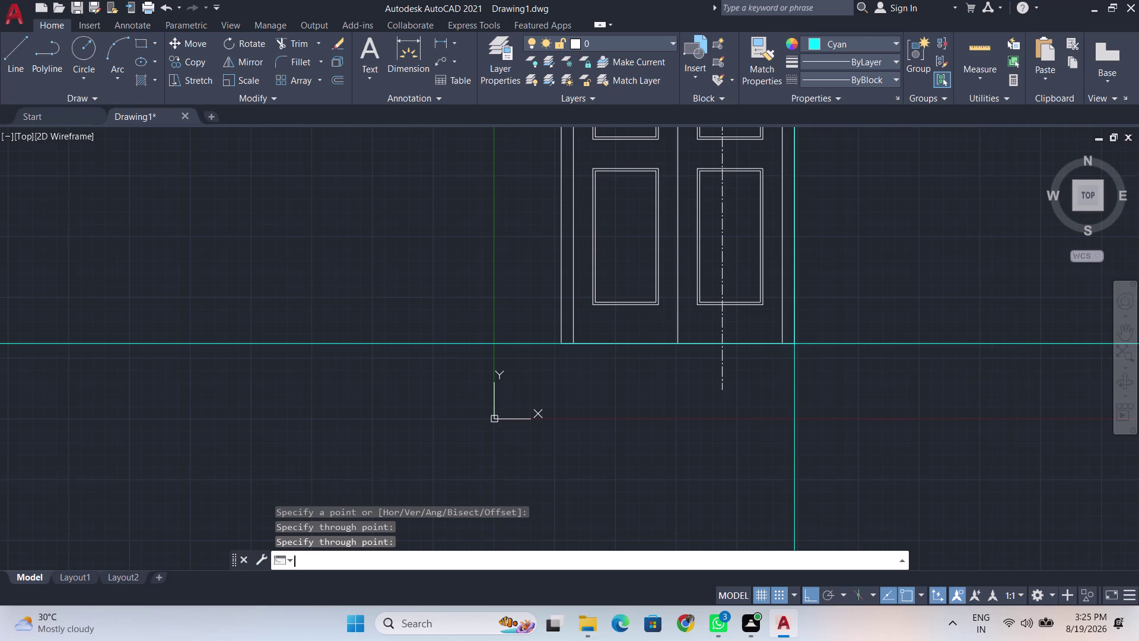
click(557, 345)
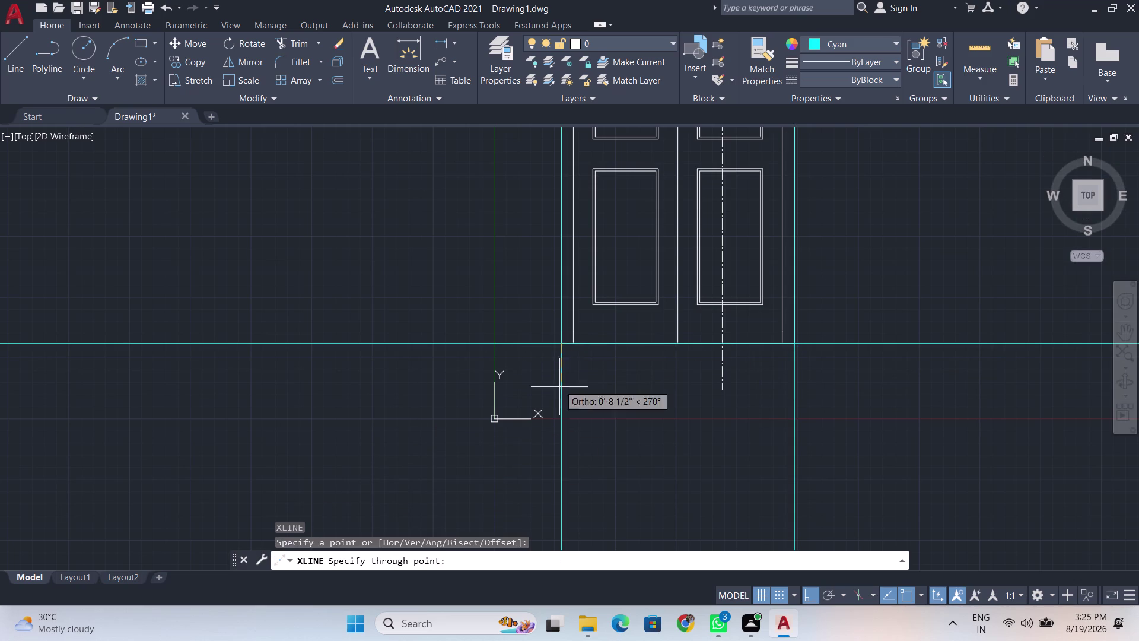
click(559, 403)
key(Return)
scroll(down, 3)
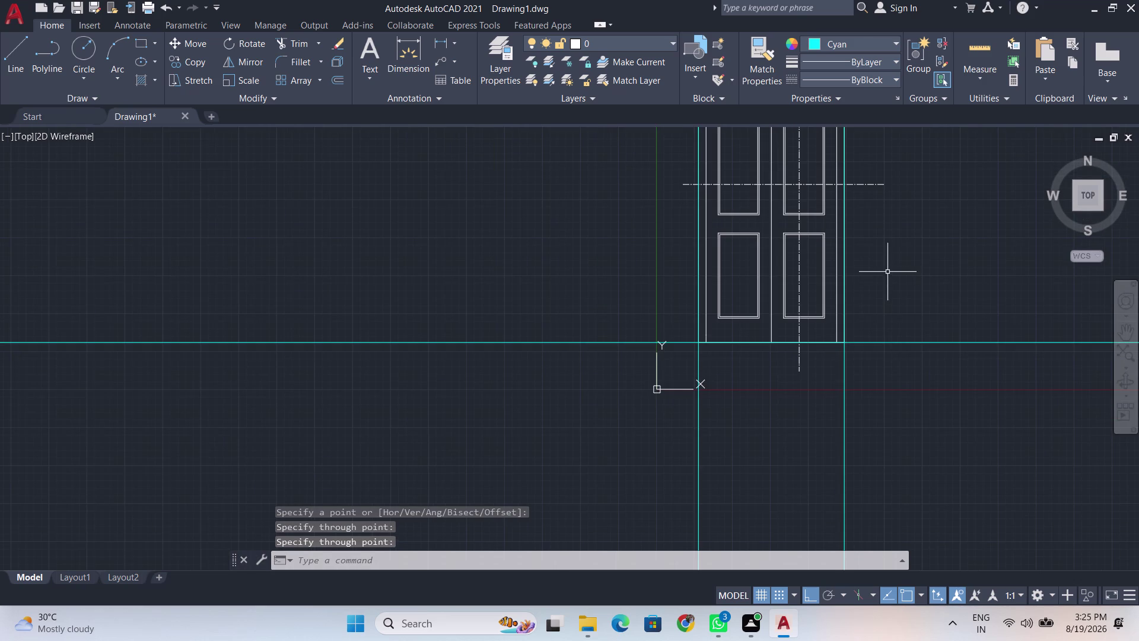
middle_drag(887, 270, 711, 505)
scroll(down, 3)
middle_drag(755, 390, 756, 282)
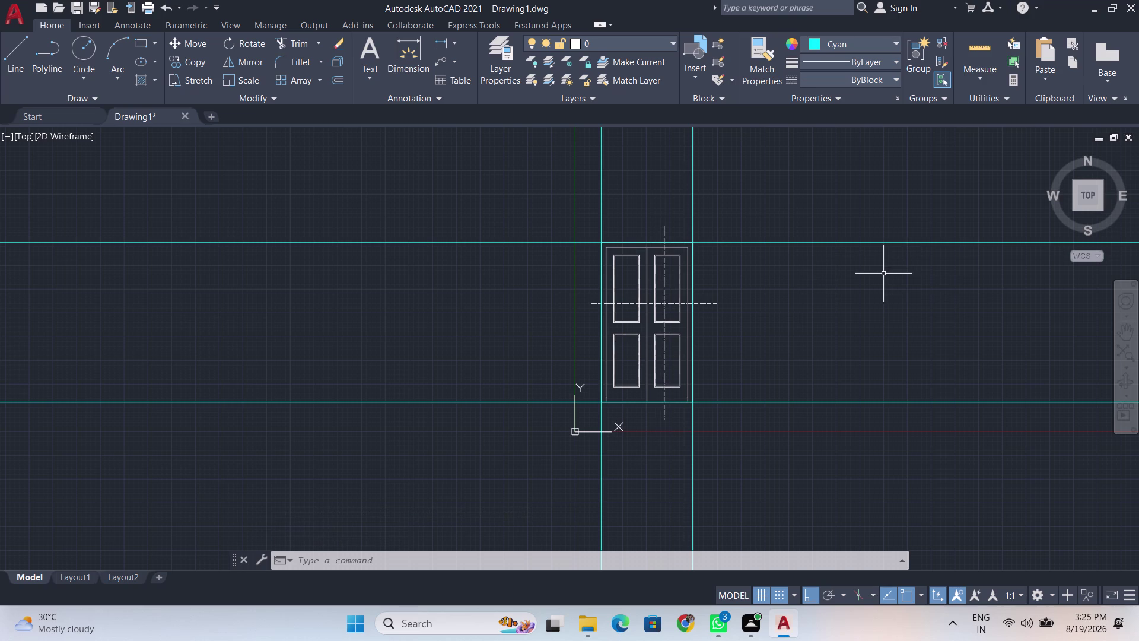
scroll(up, 3)
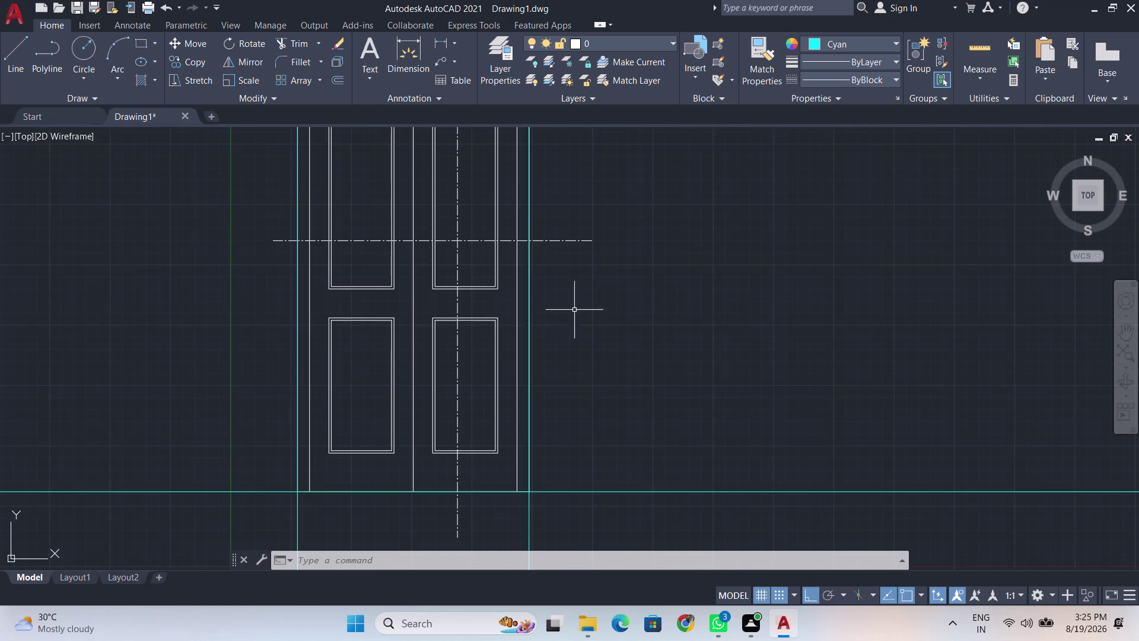
Draw a vertical construction line right of the door, then undo it.
scroll(up, 3)
scroll(down, 3)
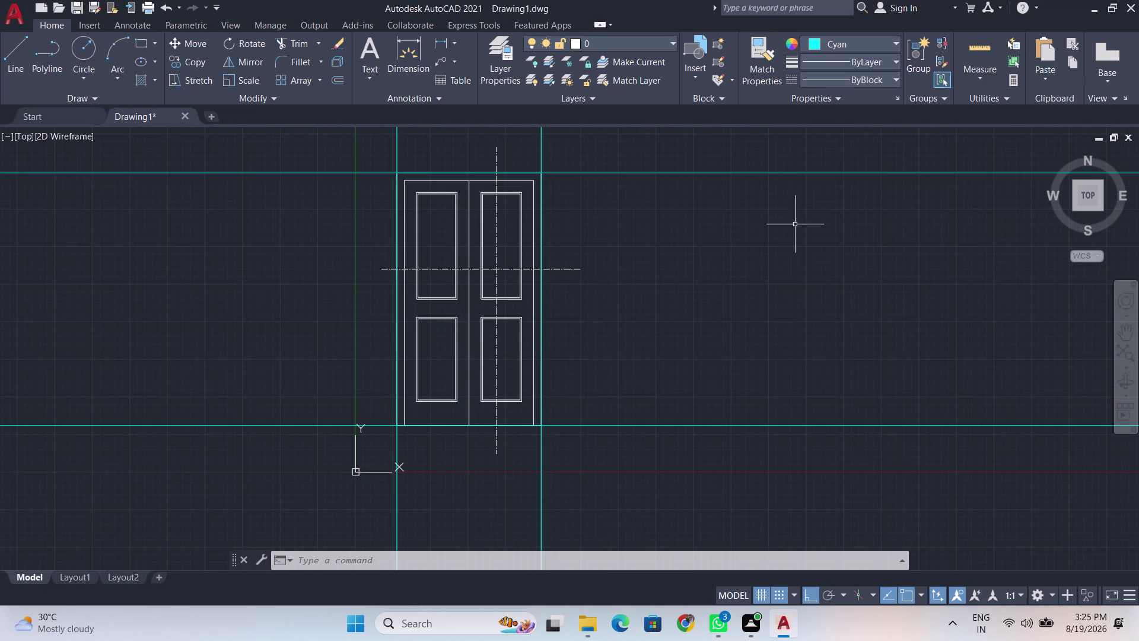
key(Return)
click(763, 155)
click(785, 394)
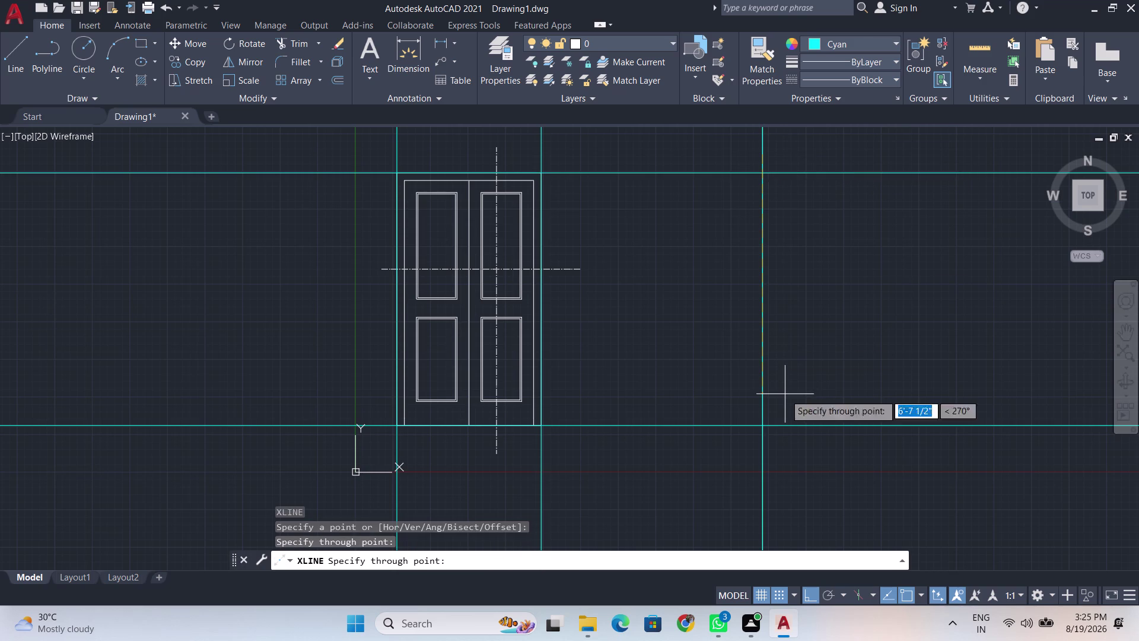
key(Return)
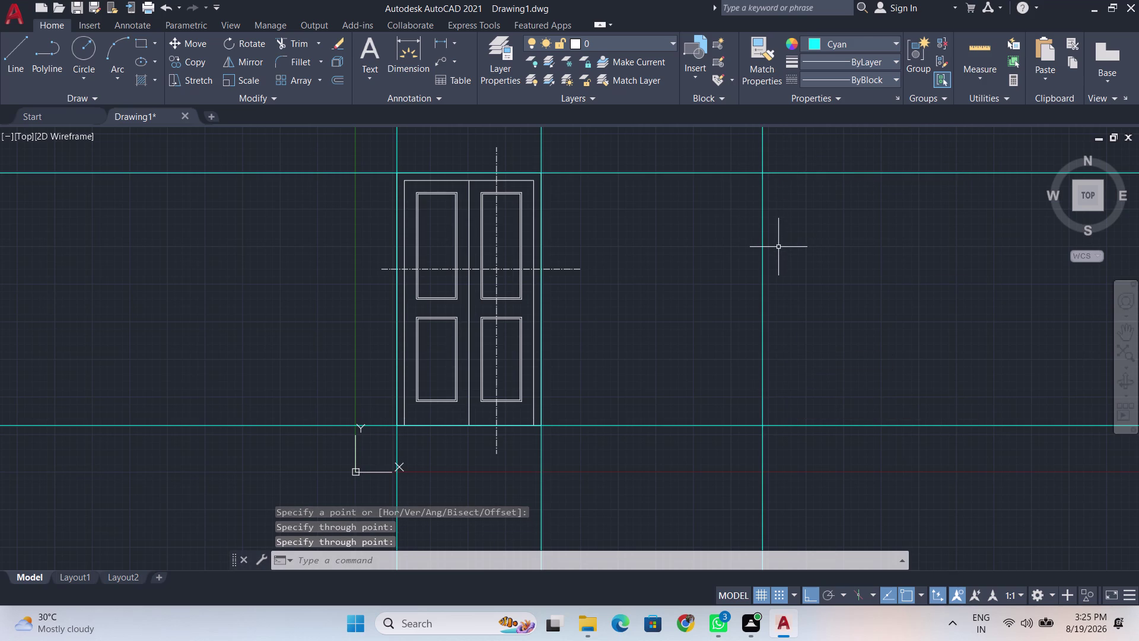
key(ctrl+z)
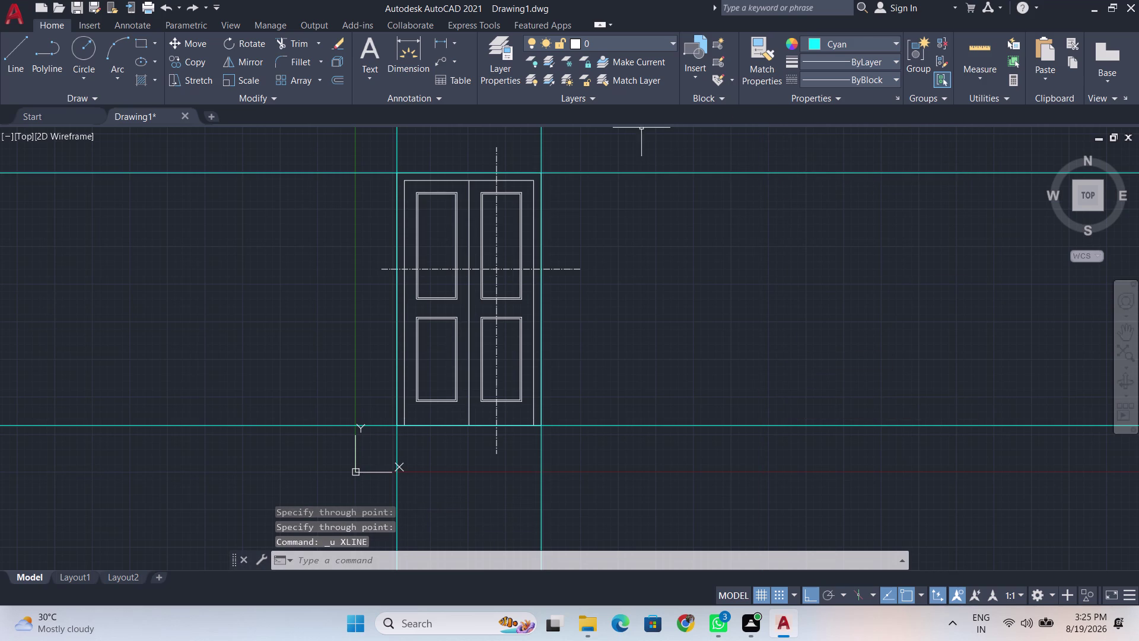
Set the current colour to ByLayer and briefly select a construction line before cancelling.
click(899, 41)
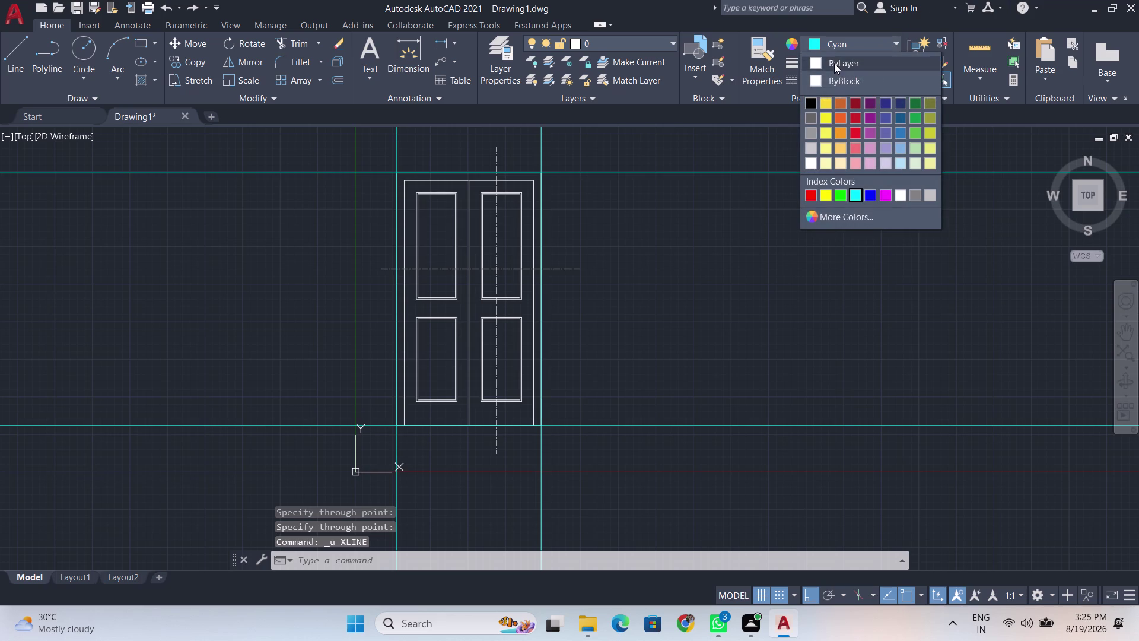
click(834, 63)
key(Return)
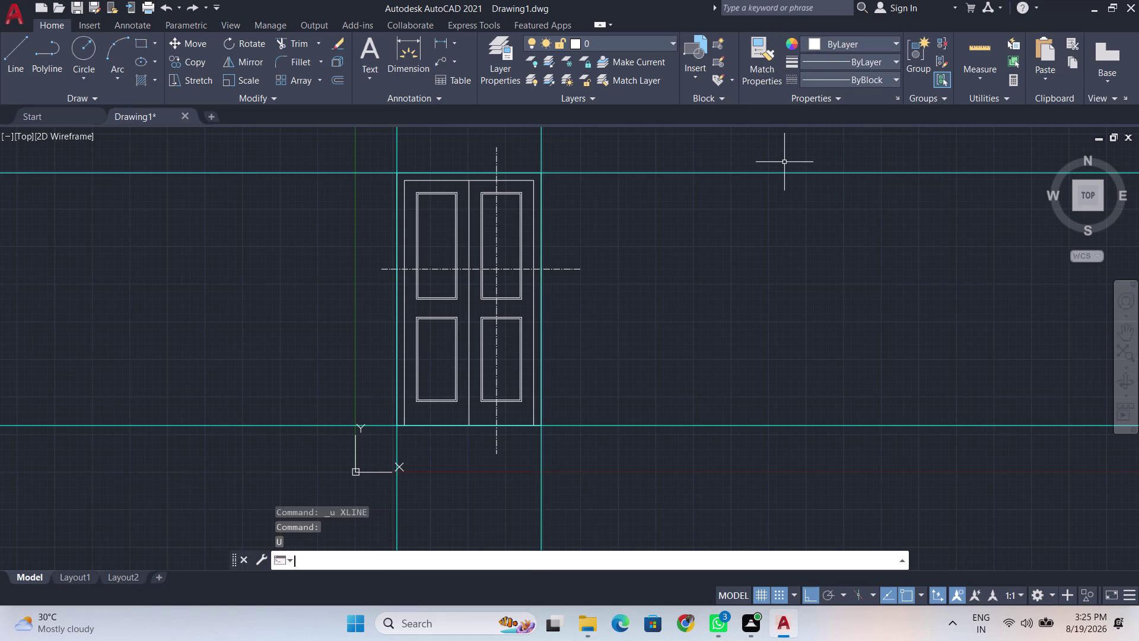
click(790, 136)
click(788, 319)
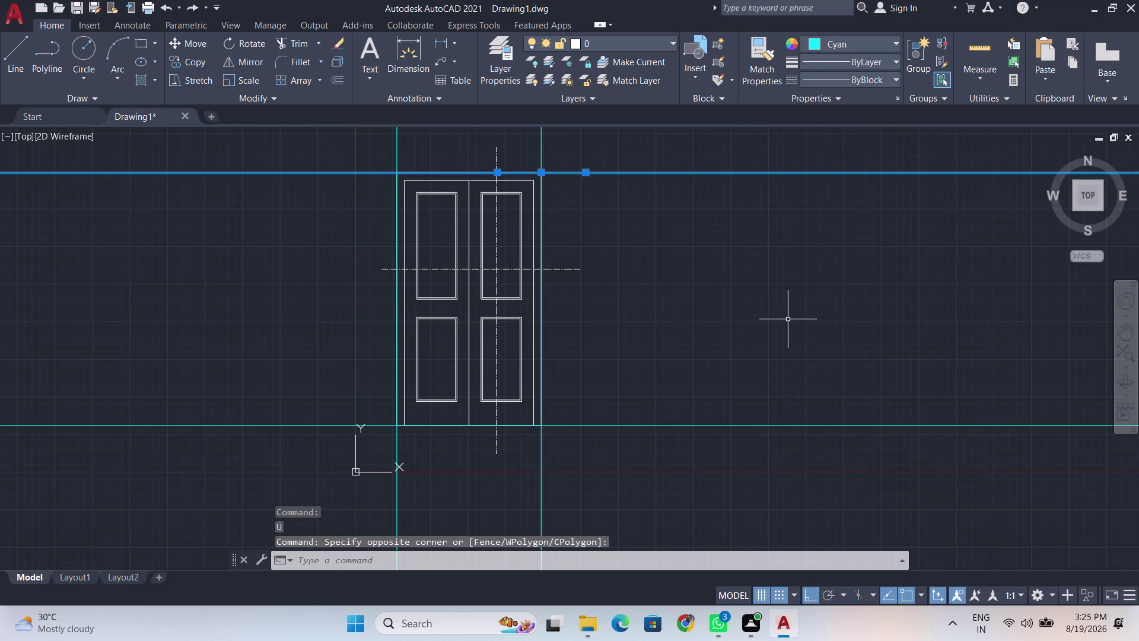
key(Escape)
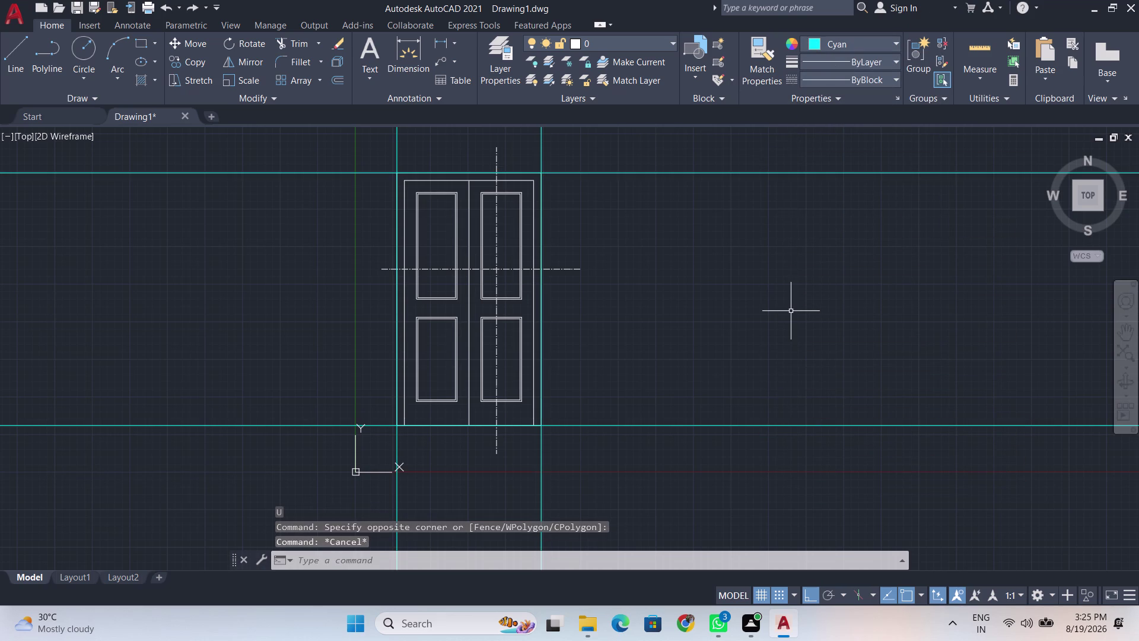
Abandon a LINE attempt and redraw the vertical xline right of the door.
key(l)
key(Return)
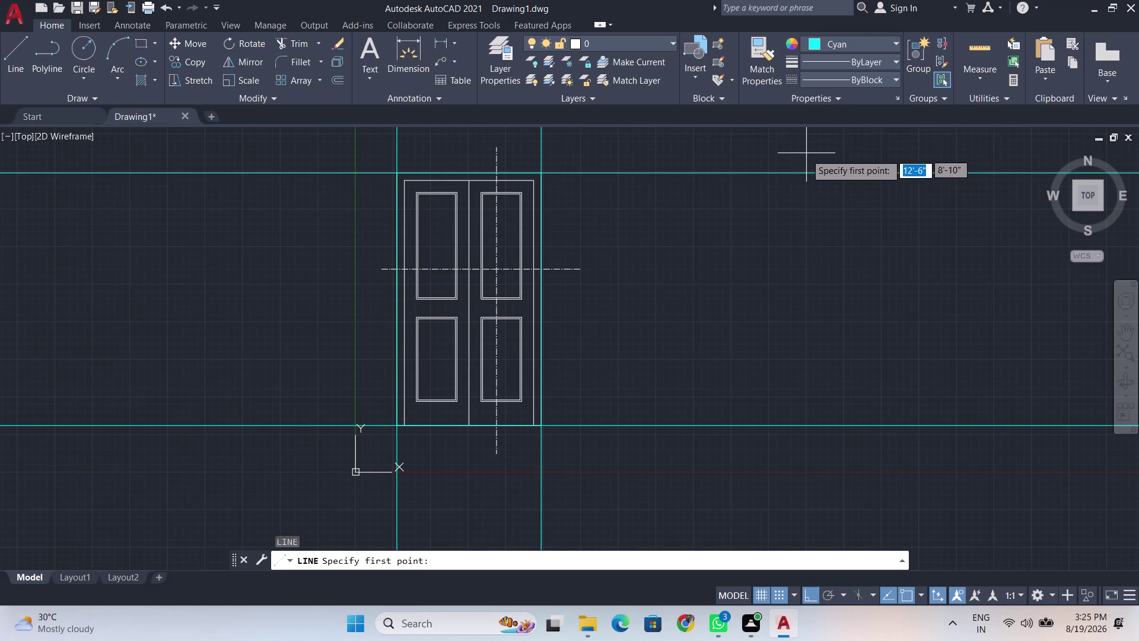
key(Escape)
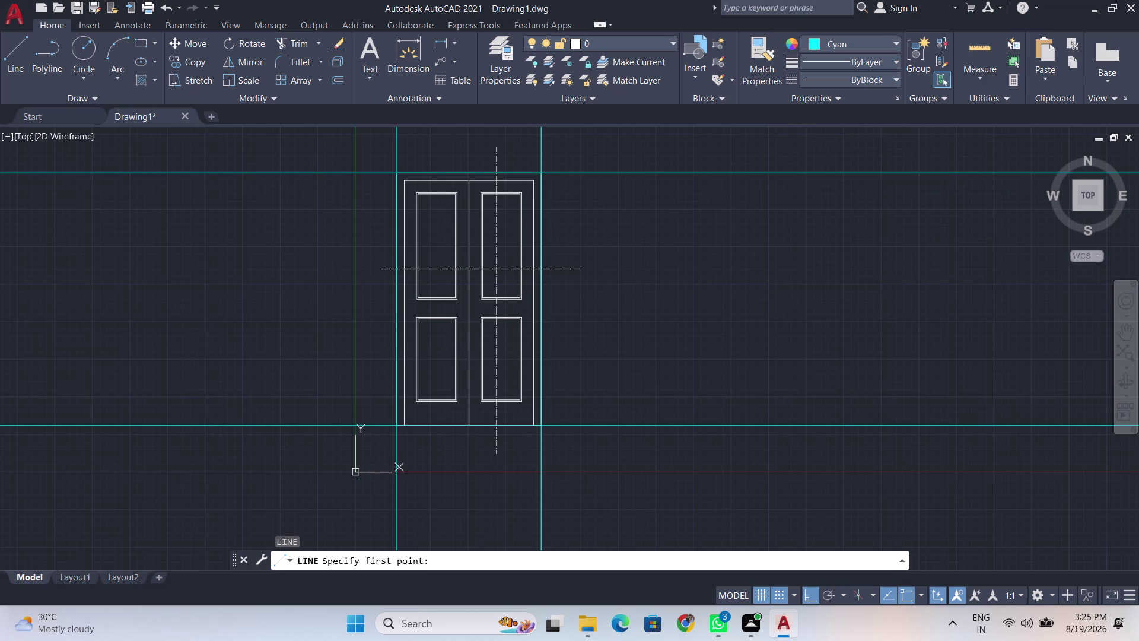
key(x)
key(l)
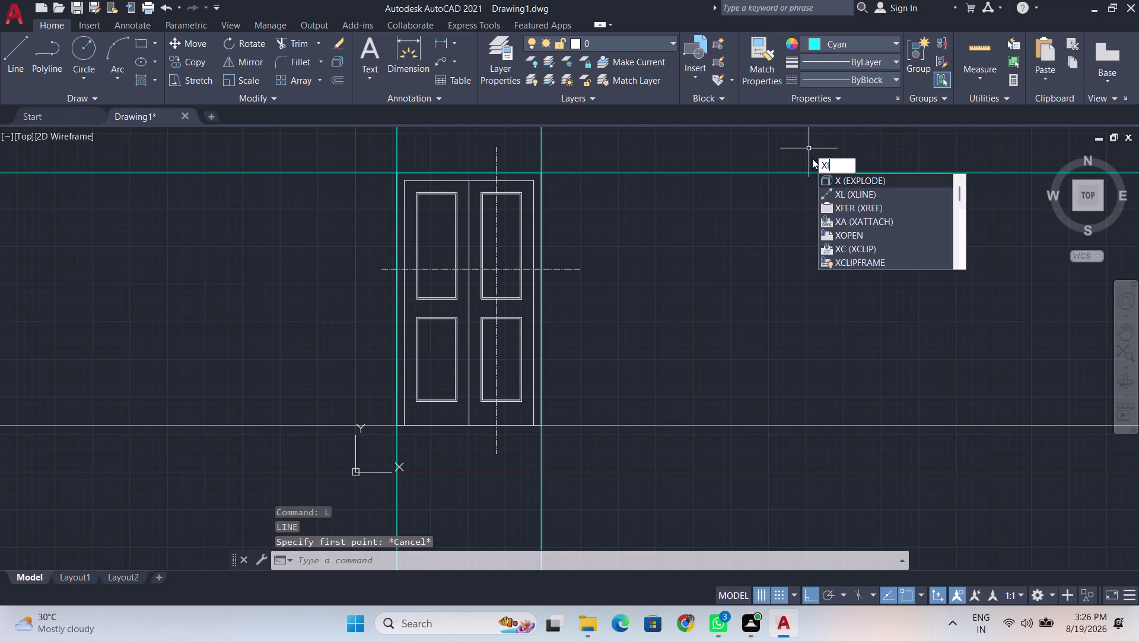
key(Return)
click(813, 158)
click(839, 403)
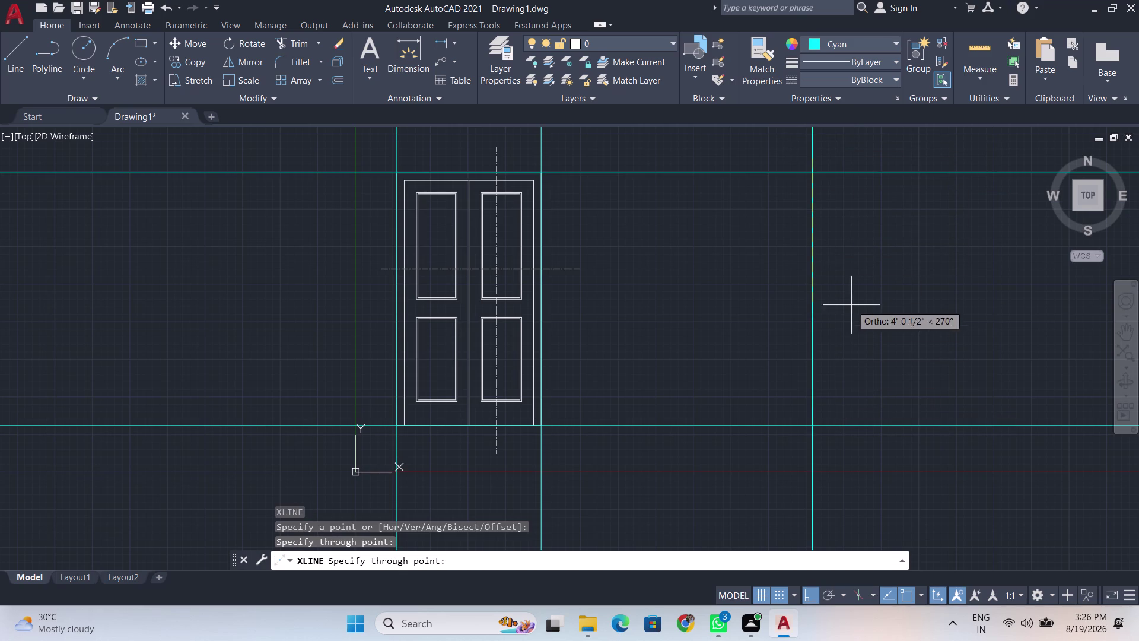
key(Escape)
Change the new vertical xline's colour from cyan to ByLayer.
click(812, 315)
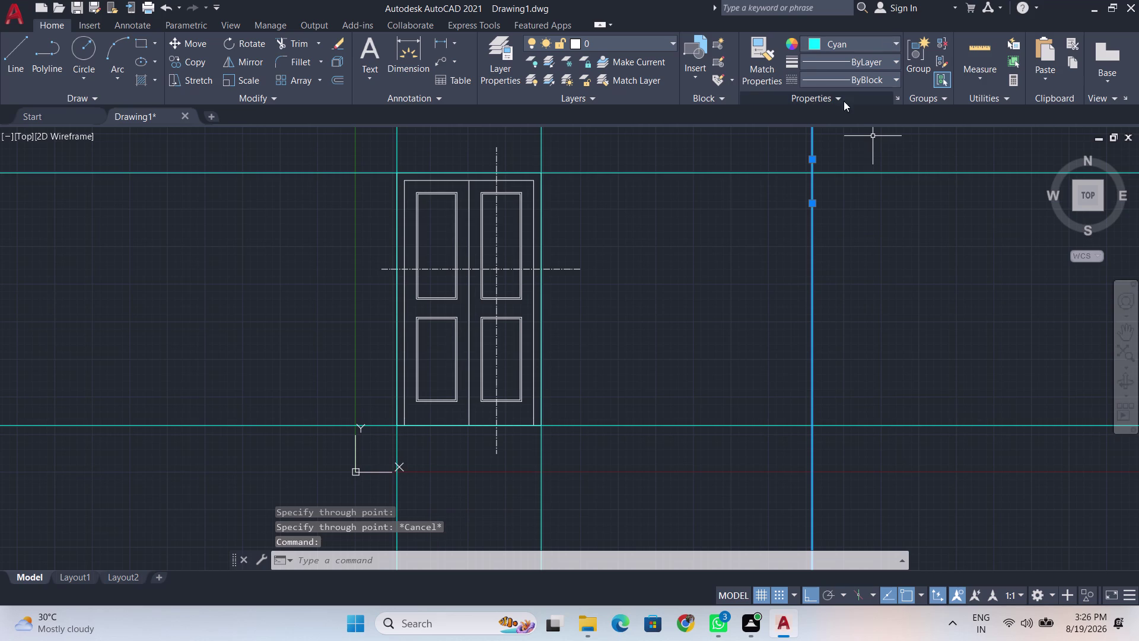
click(878, 46)
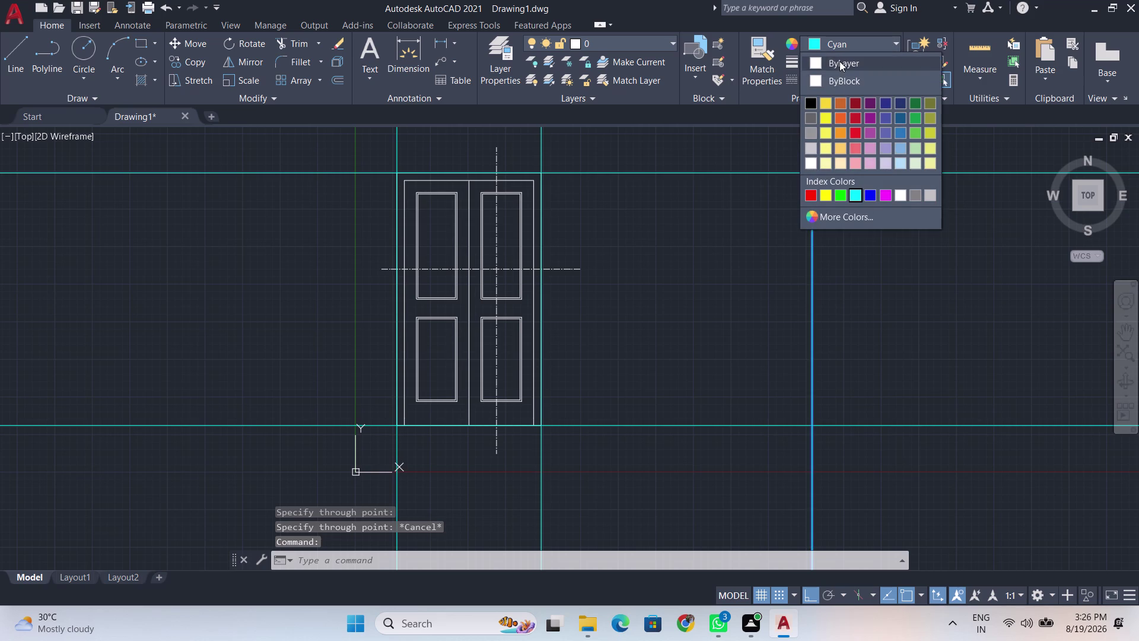
click(839, 61)
click(1009, 286)
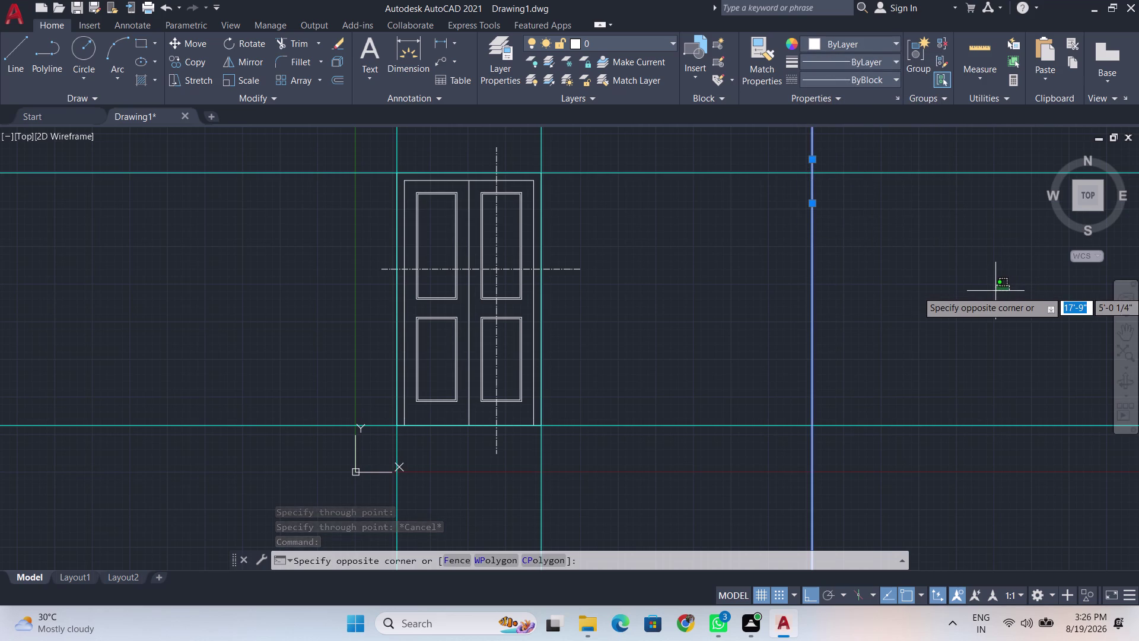
key(space)
click(1001, 295)
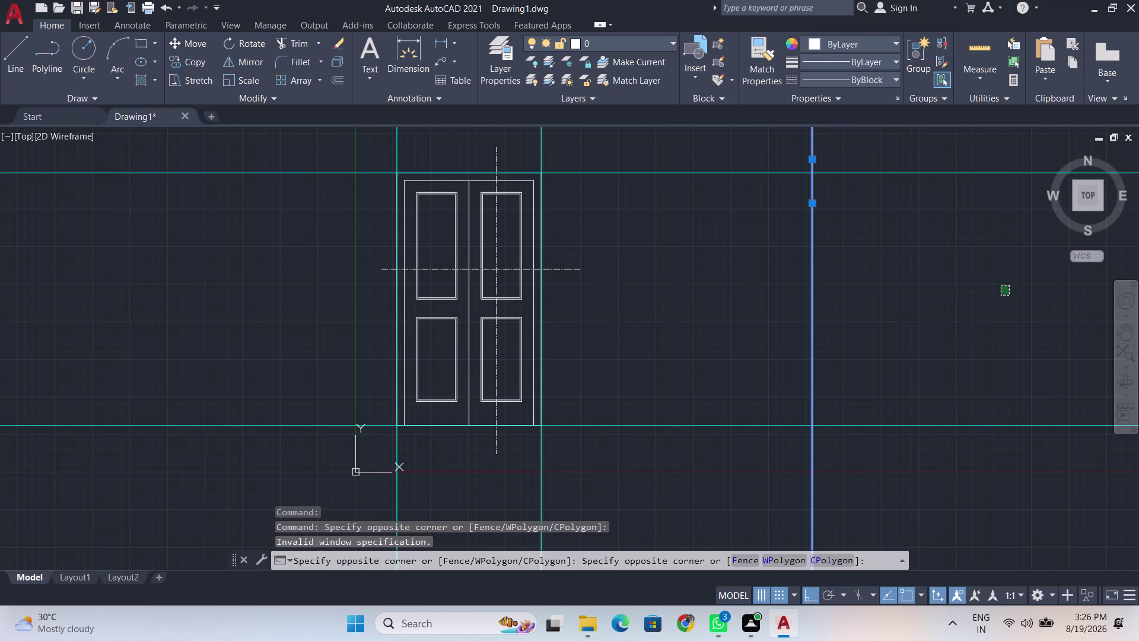
Start a 9" offset, then cancel and undo the attempt.
text(o)
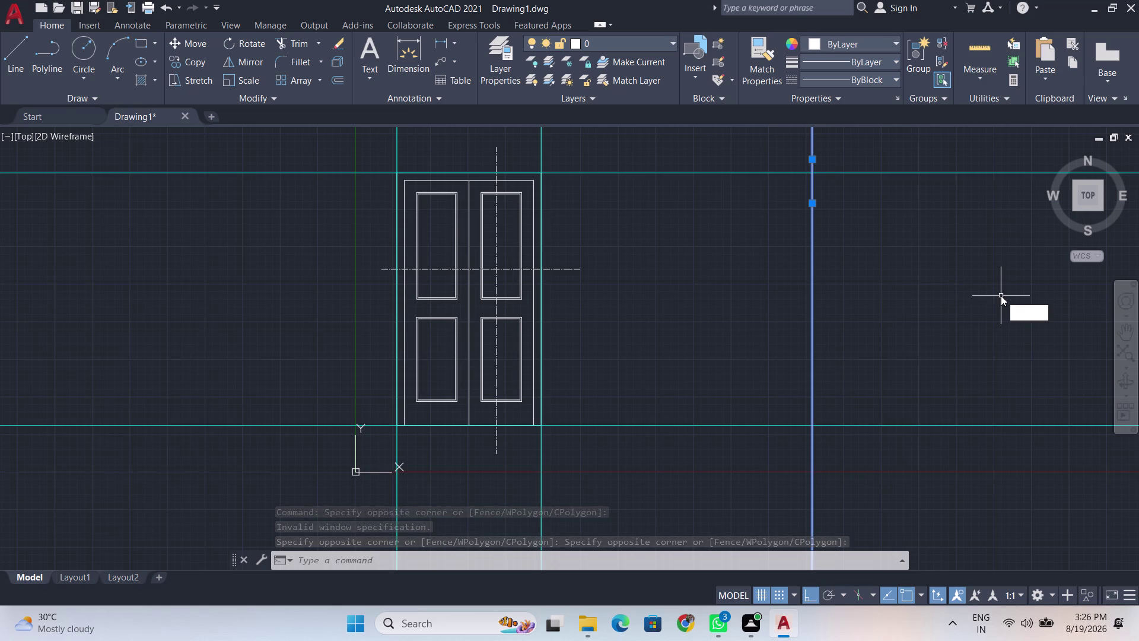
text(ff)
key(Return)
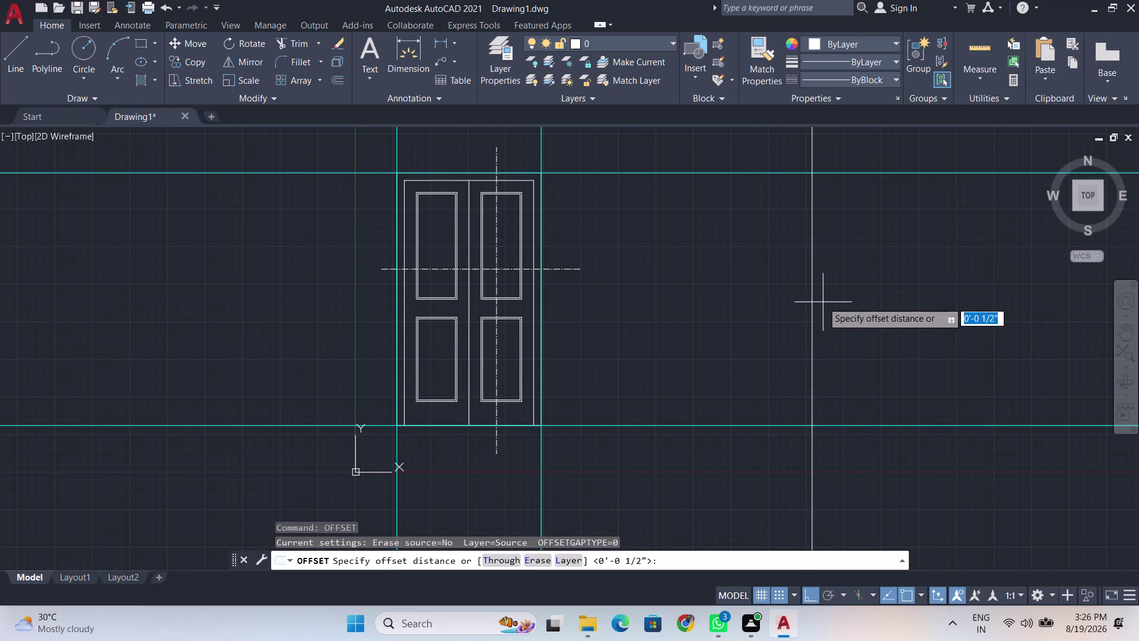
click(811, 160)
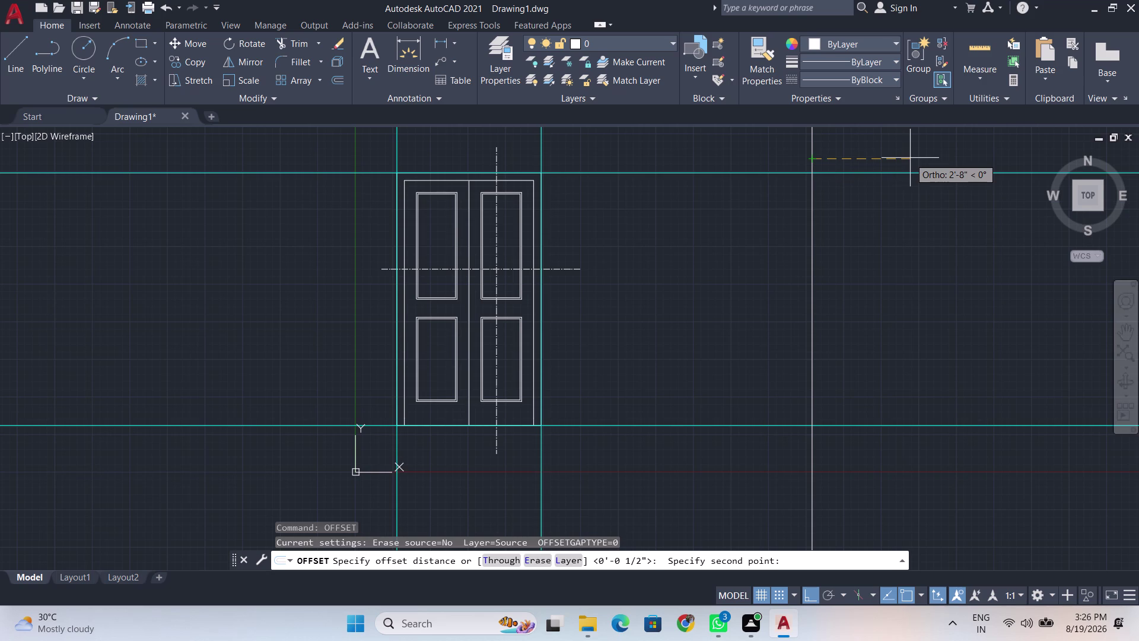
key(BackSpace)
key(BackSpace)
key(9)
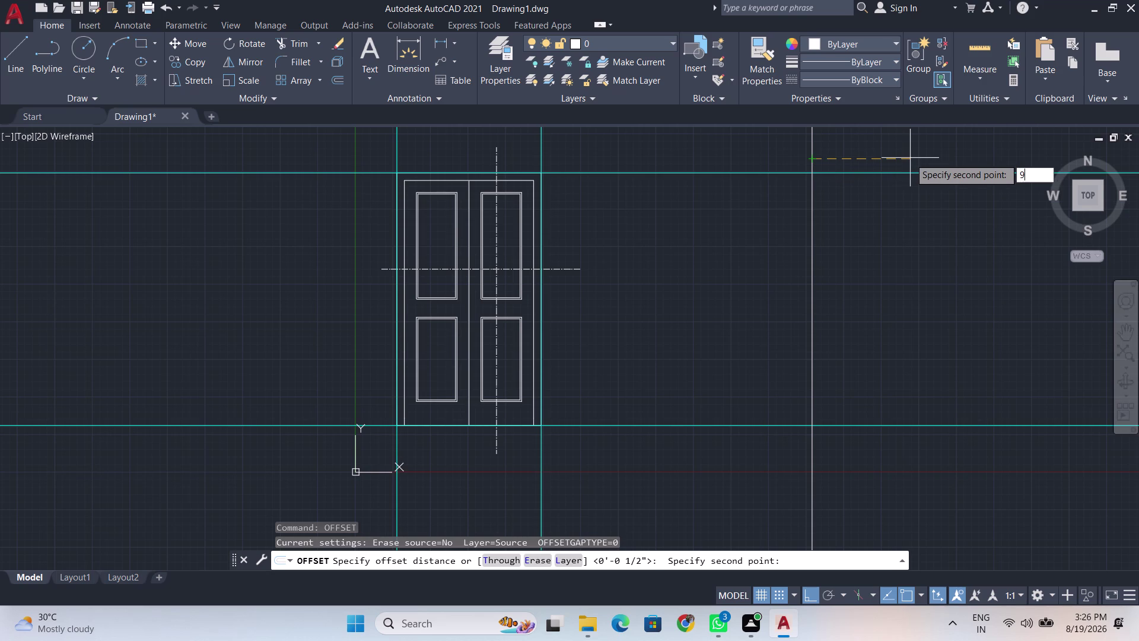
key(shift+quotedbl)
key(Return)
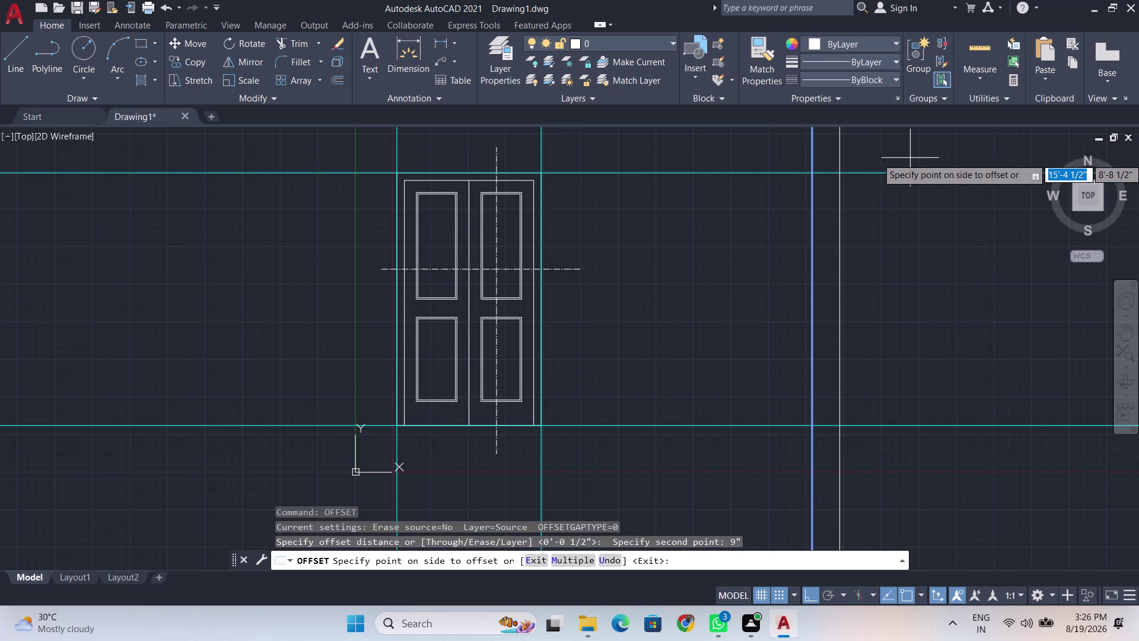
key(space)
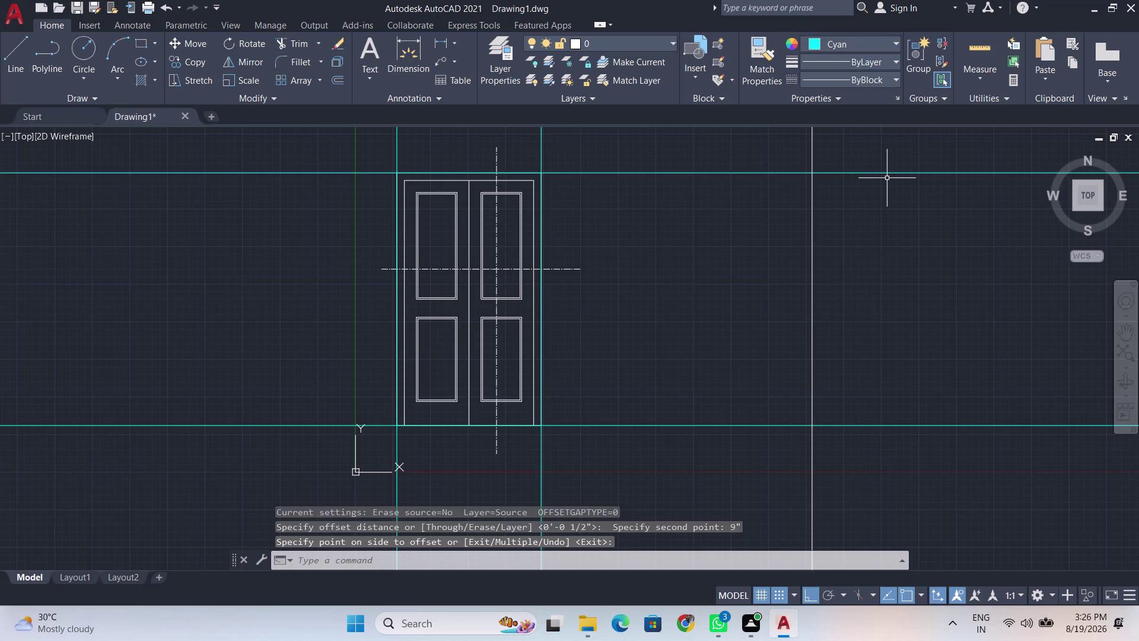
key(ctrl+z)
Offset the white vertical xline 9" to its right.
key(o)
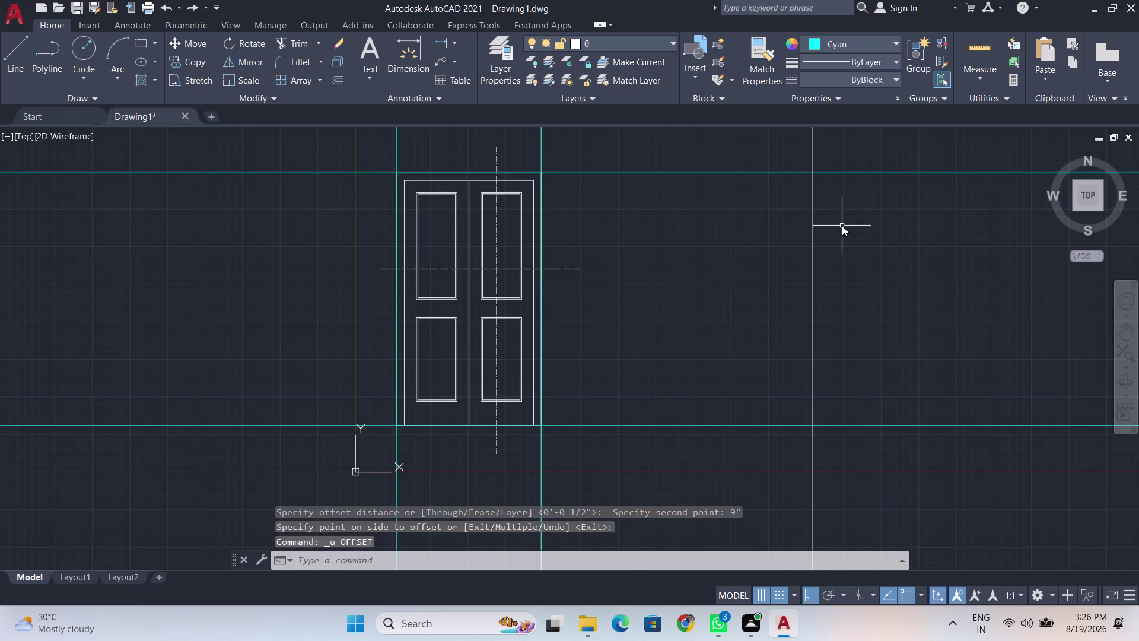
text(ff)
key(Return)
click(811, 282)
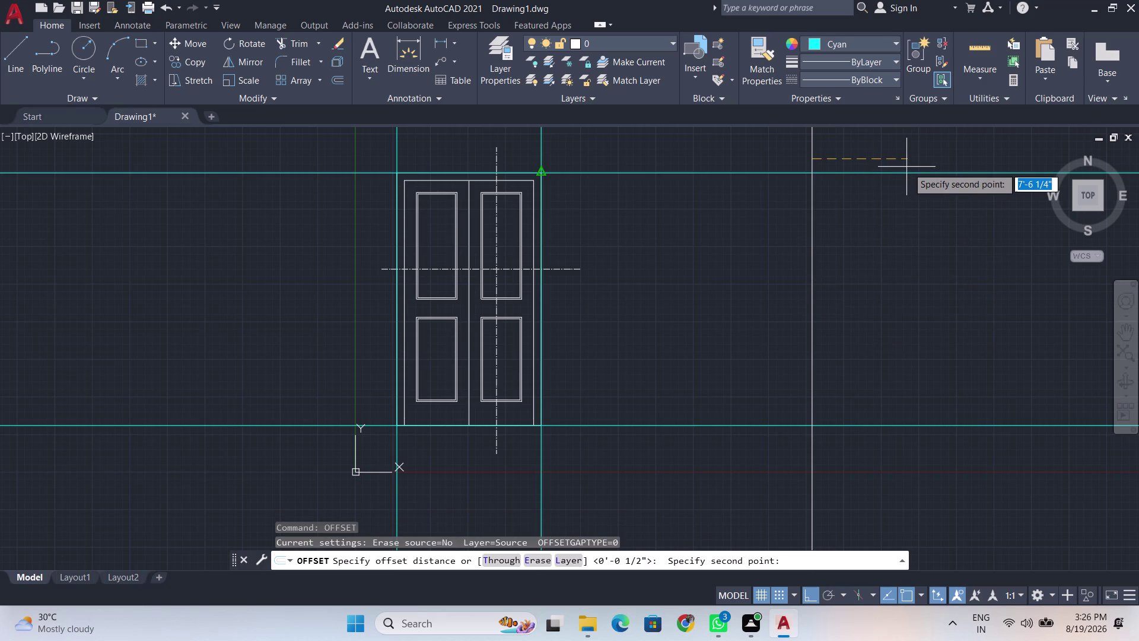
key(BackSpace)
key(9)
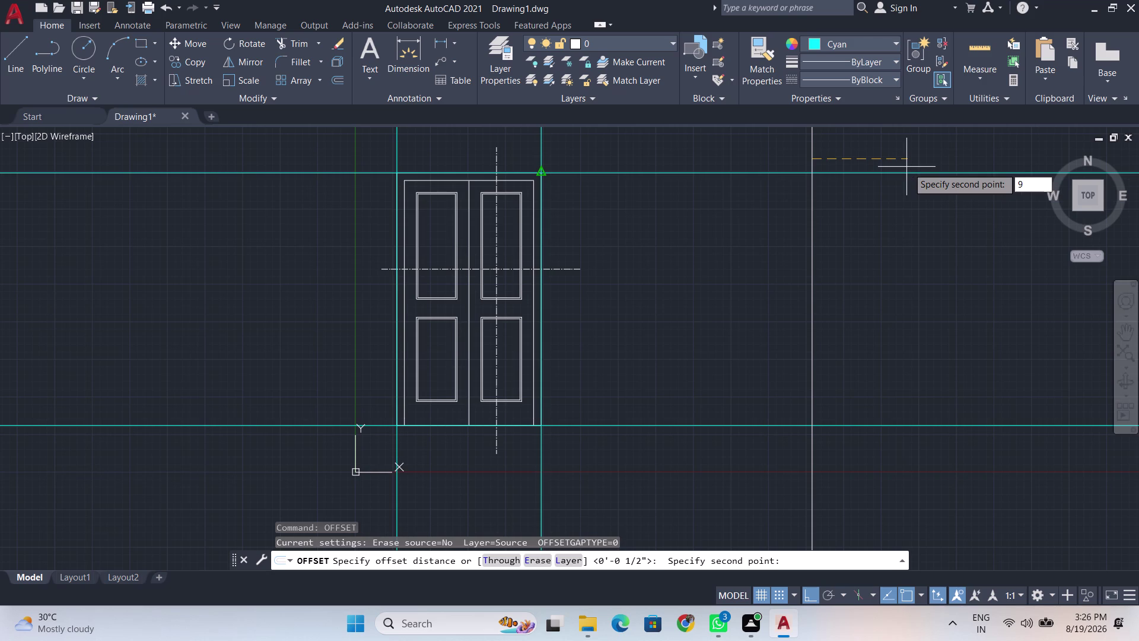
key(shift+quotedbl)
key(Return)
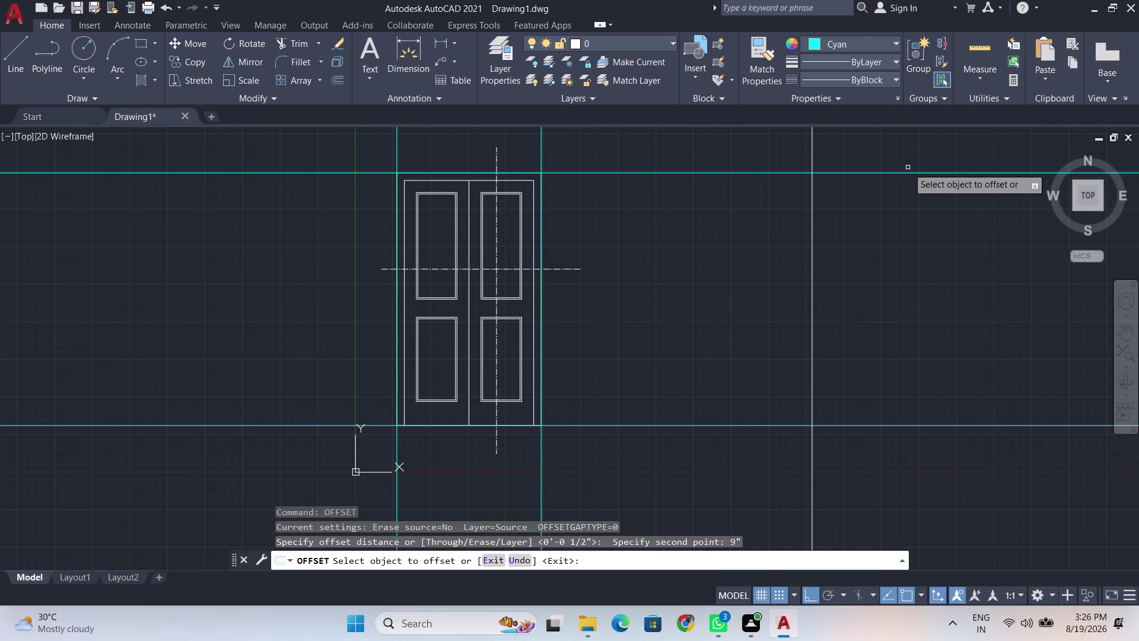
click(810, 334)
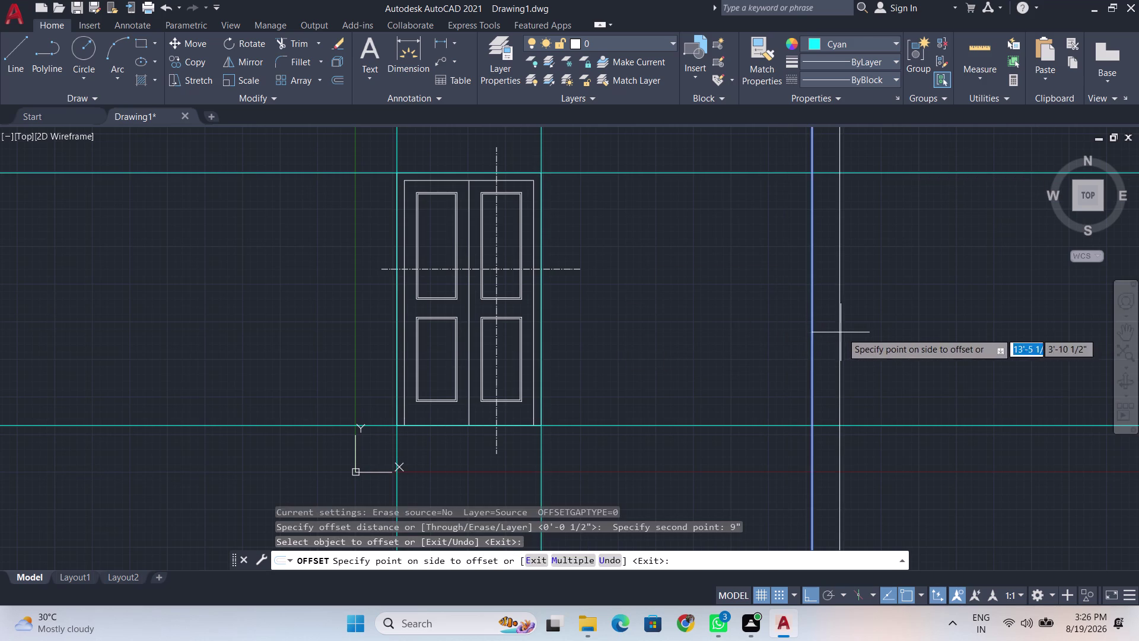
click(841, 332)
key(Escape)
scroll(up, 3)
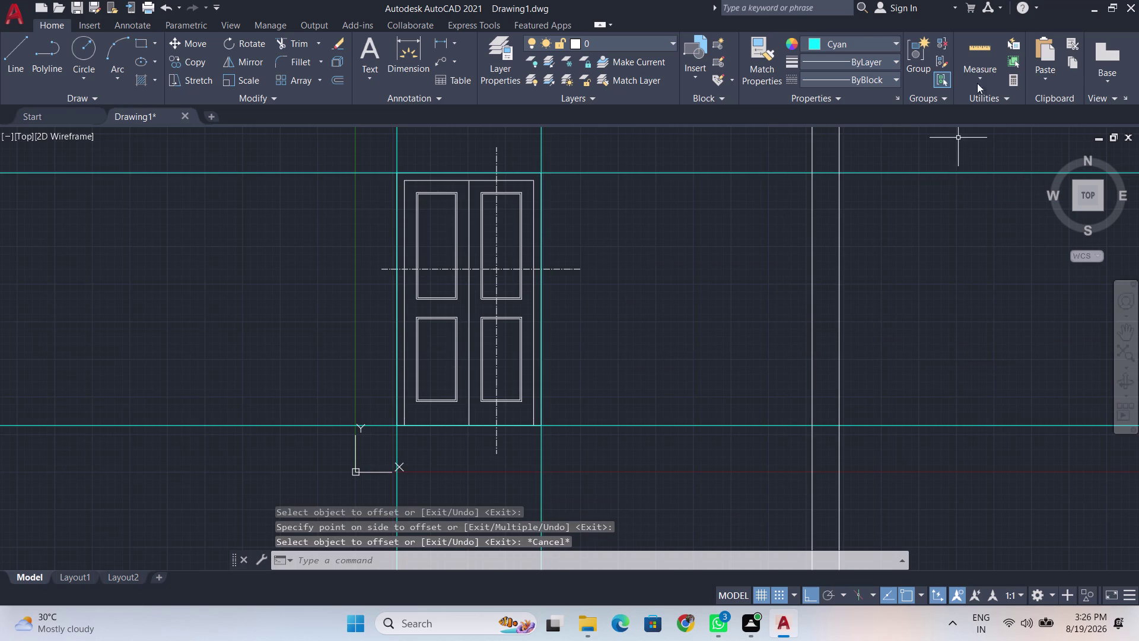
scroll(up, 3)
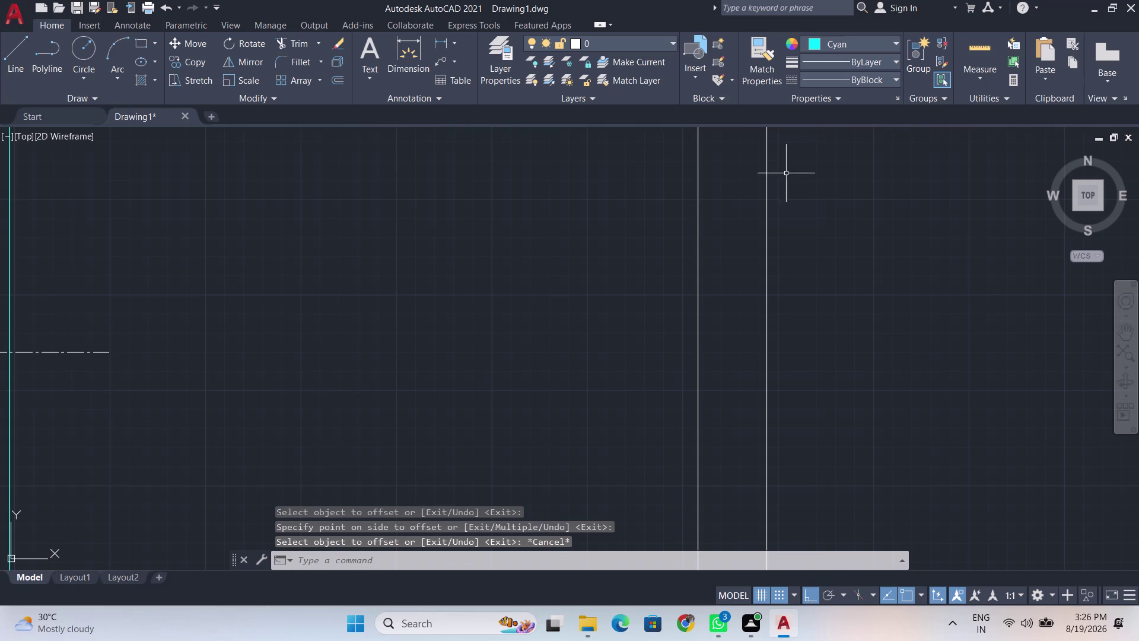
middle_drag(801, 207, 835, 538)
scroll(down, 3)
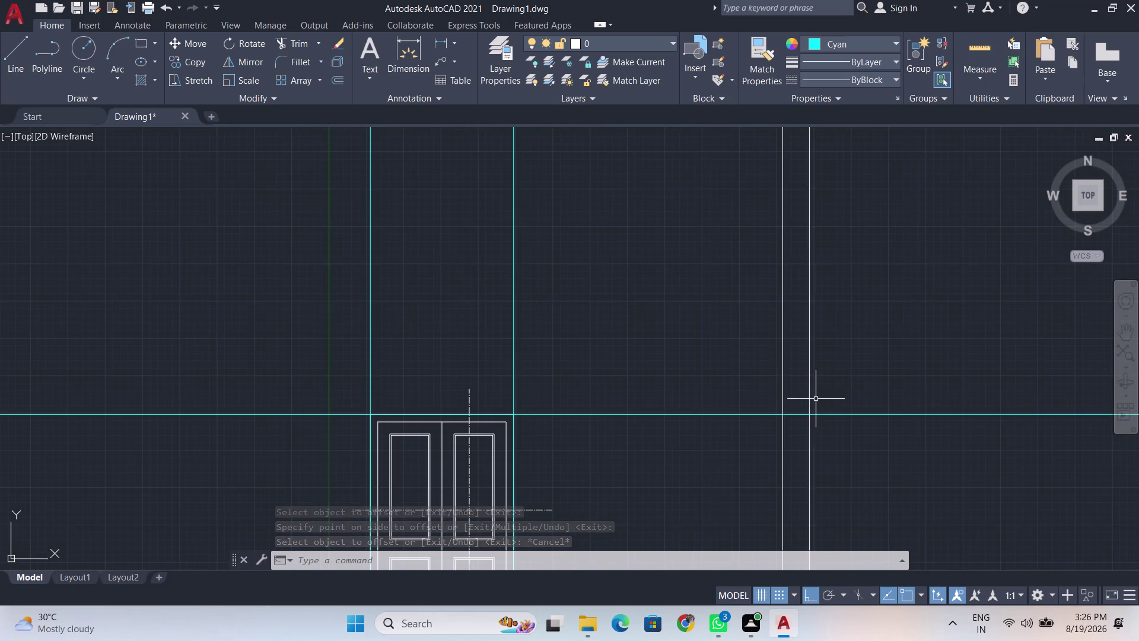
middle_drag(804, 411, 802, 386)
scroll(up, 3)
scroll(up, 3)
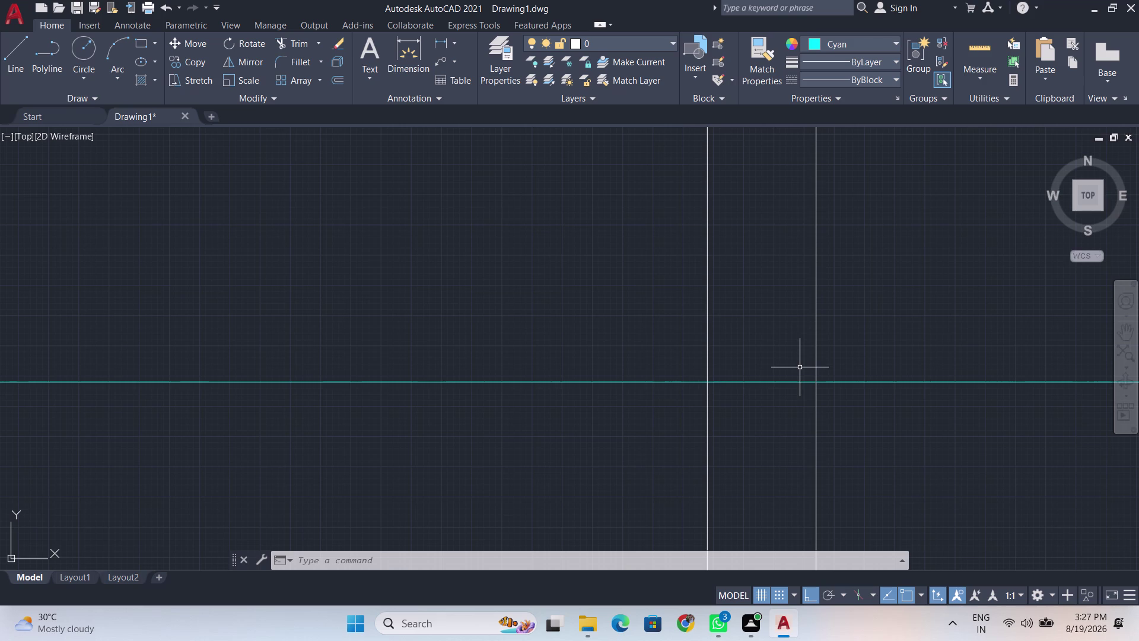
scroll(up, 3)
scroll(down, 3)
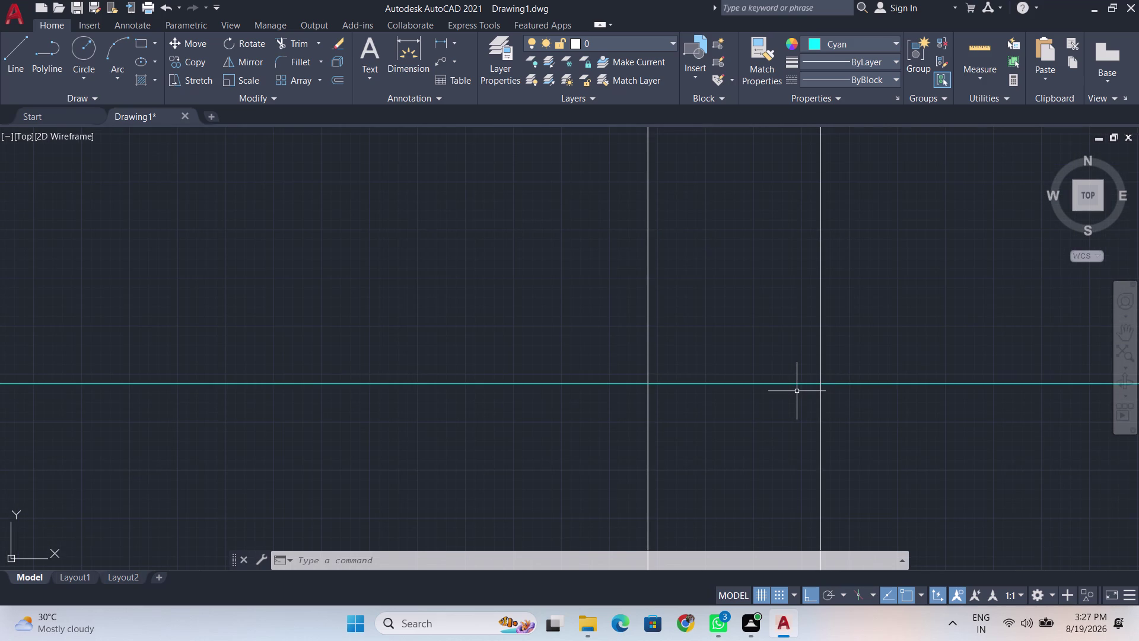
scroll(up, 3)
scroll(down, 3)
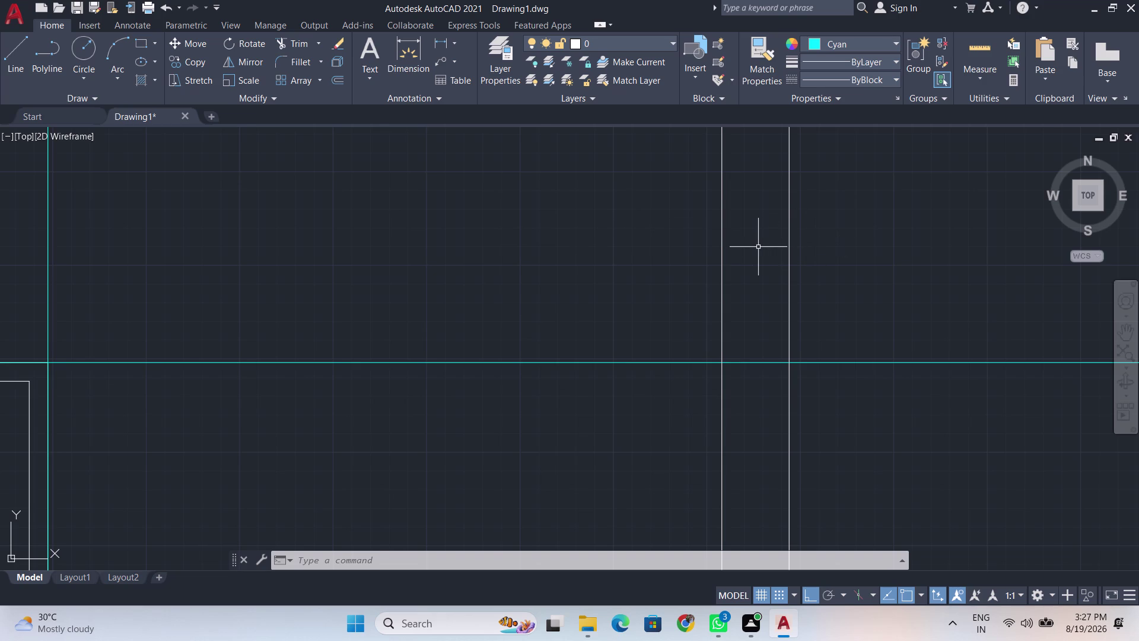
text(bre)
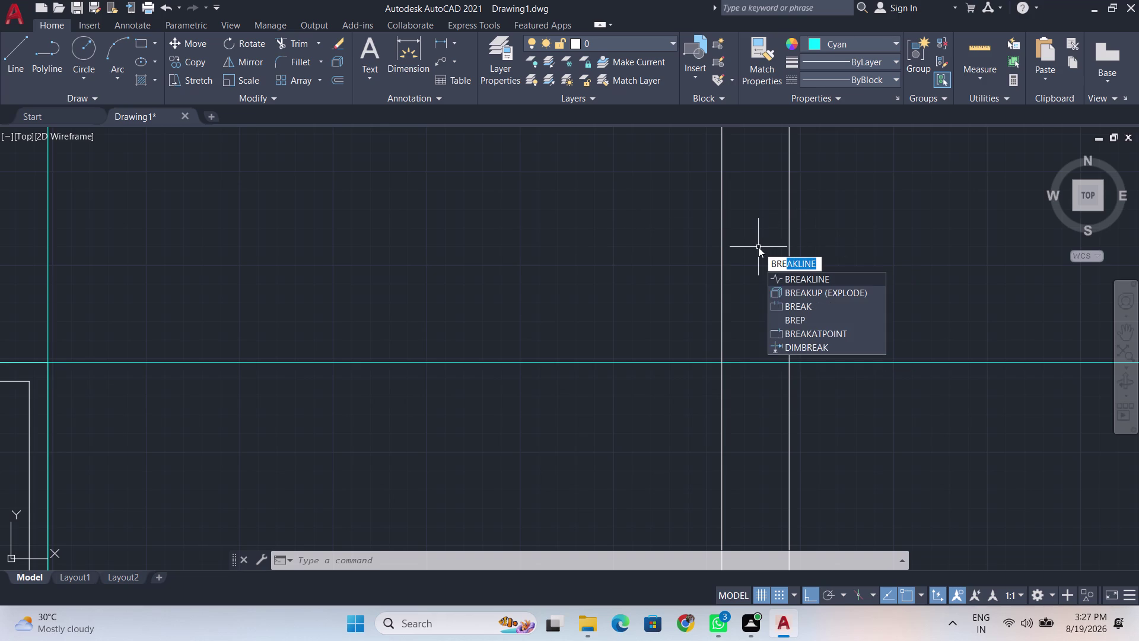
Draw a break-line symbol across both wall lines, abandoning a second one.
key(Return)
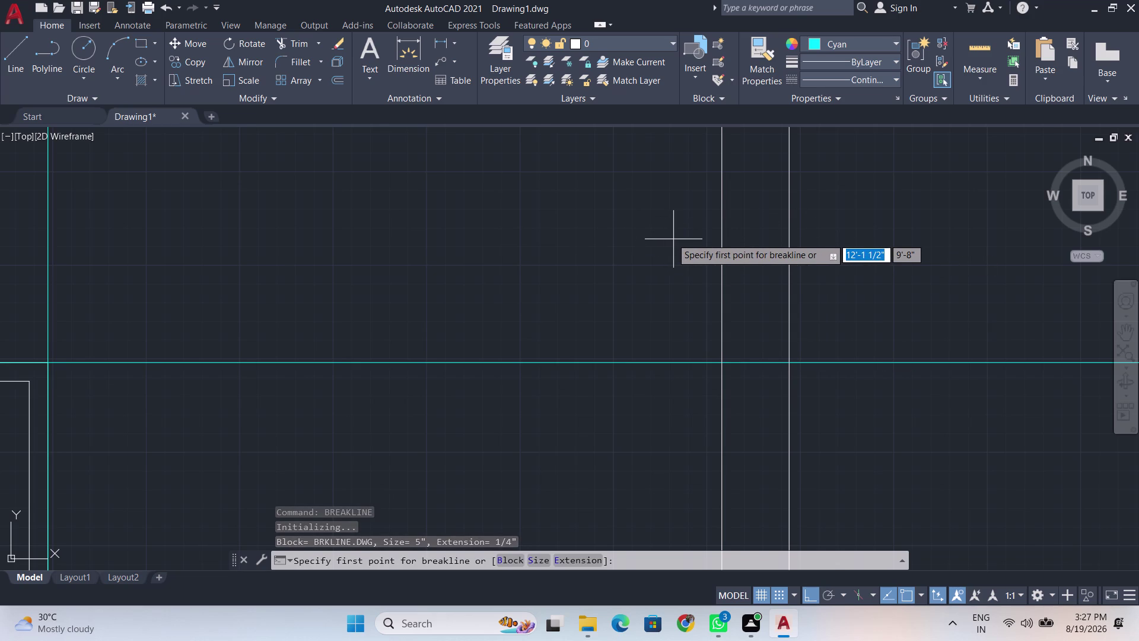
click(665, 236)
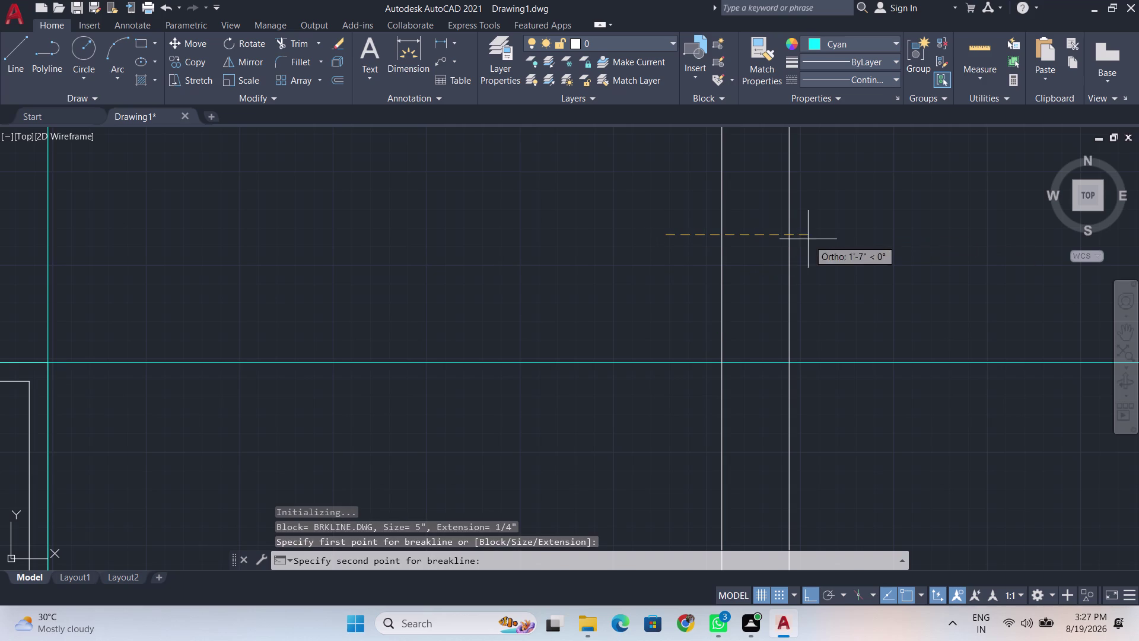
click(848, 236)
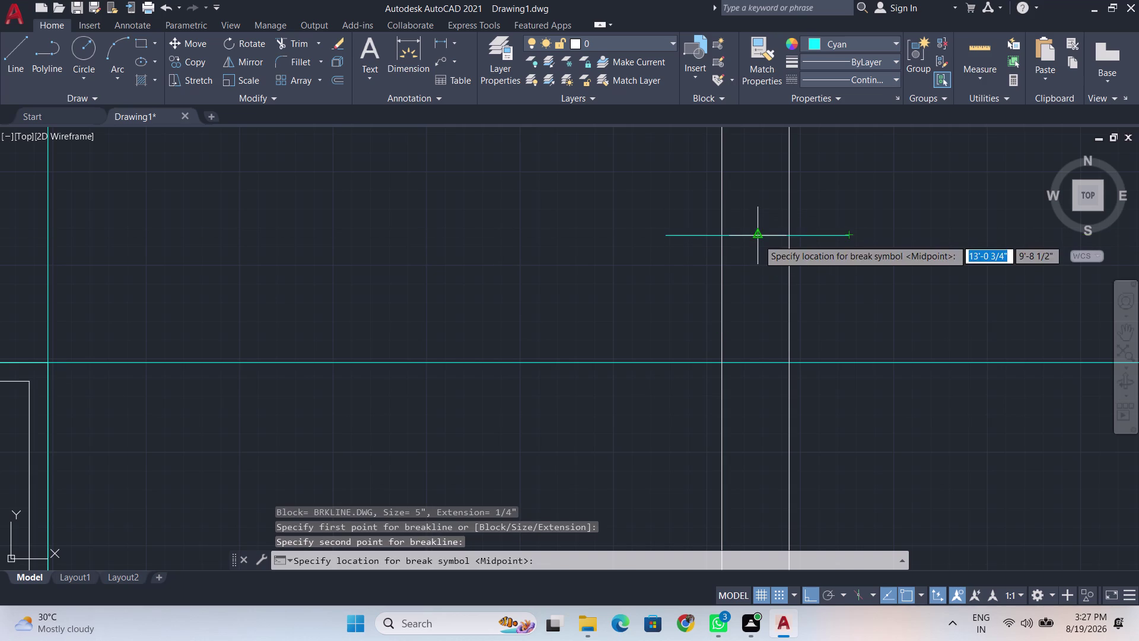
click(758, 239)
key(space)
scroll(down, 3)
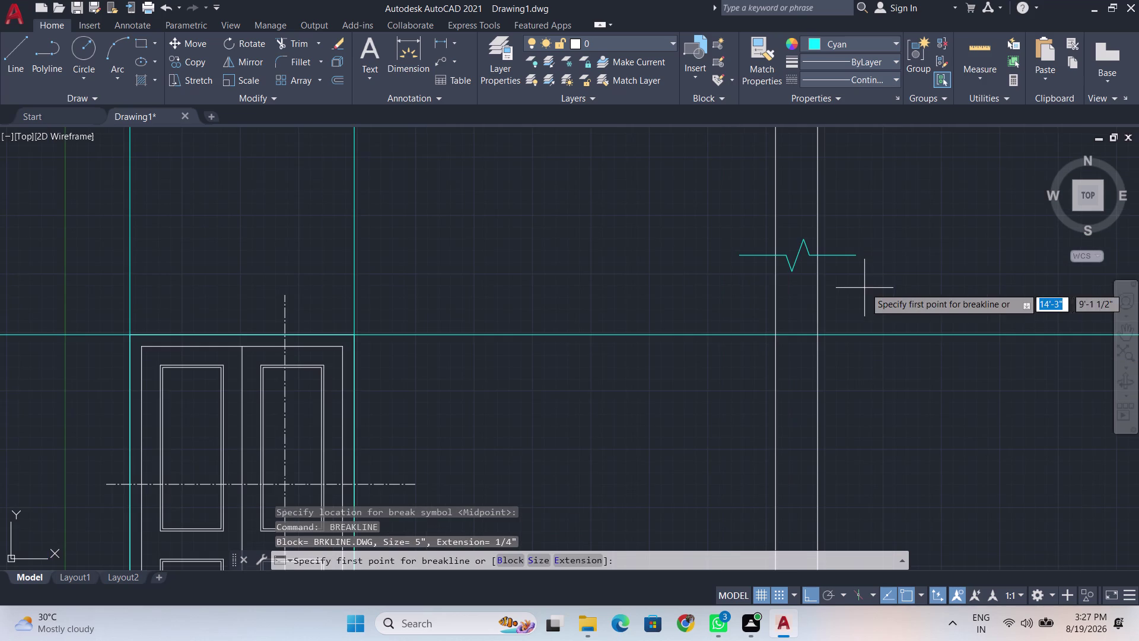
click(794, 264)
click(894, 42)
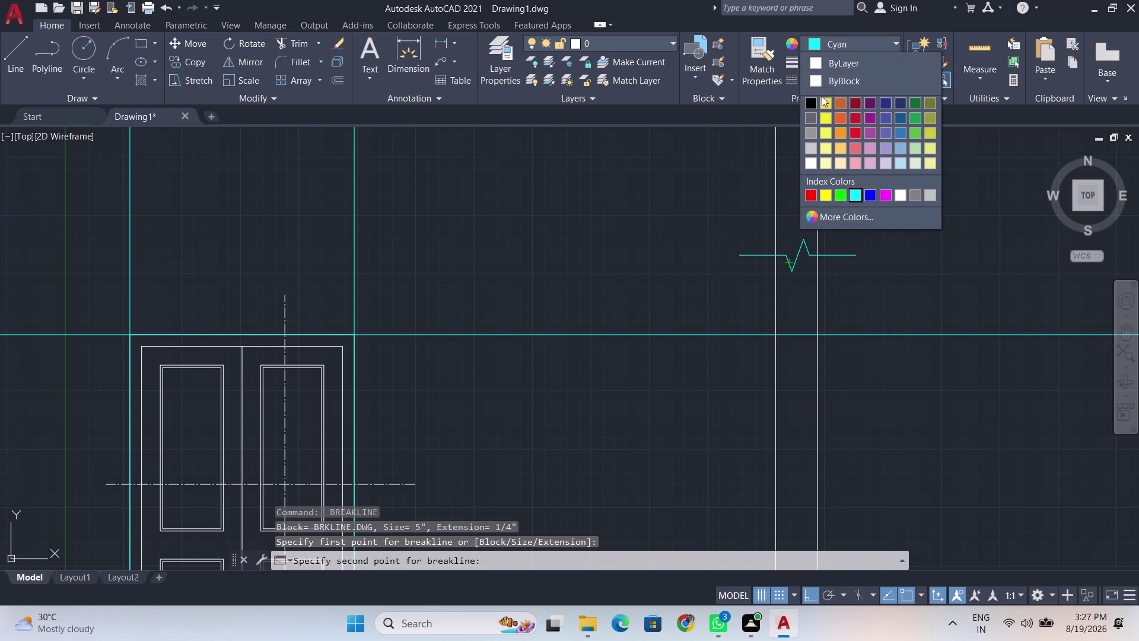
click(836, 62)
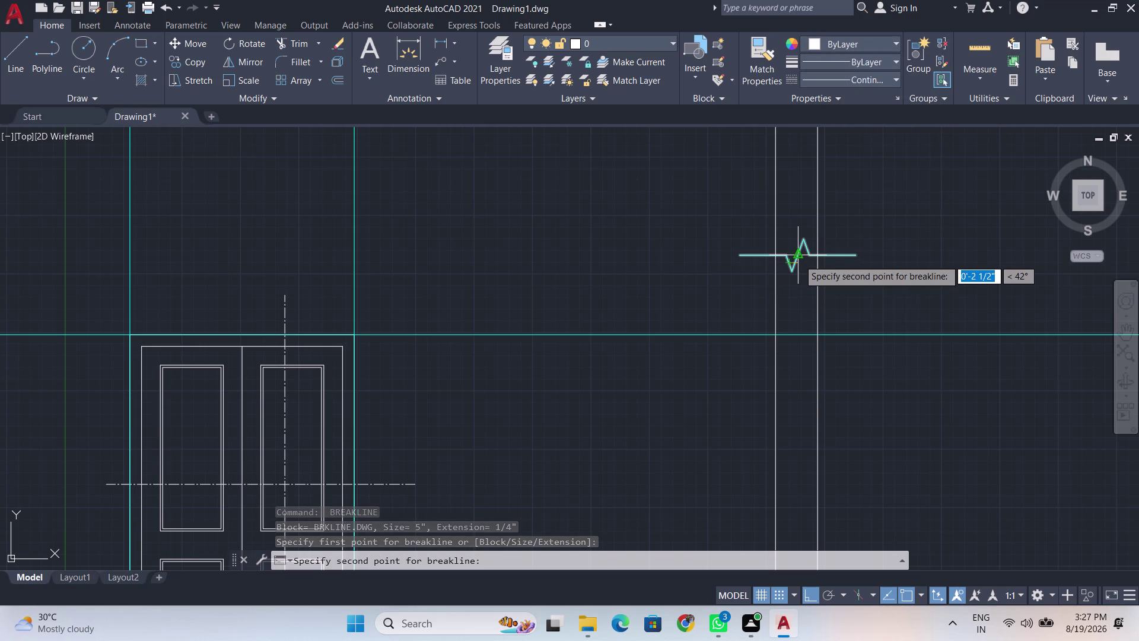
key(Escape)
Select the break-line symbol and set its colour to ByLayer.
click(769, 227)
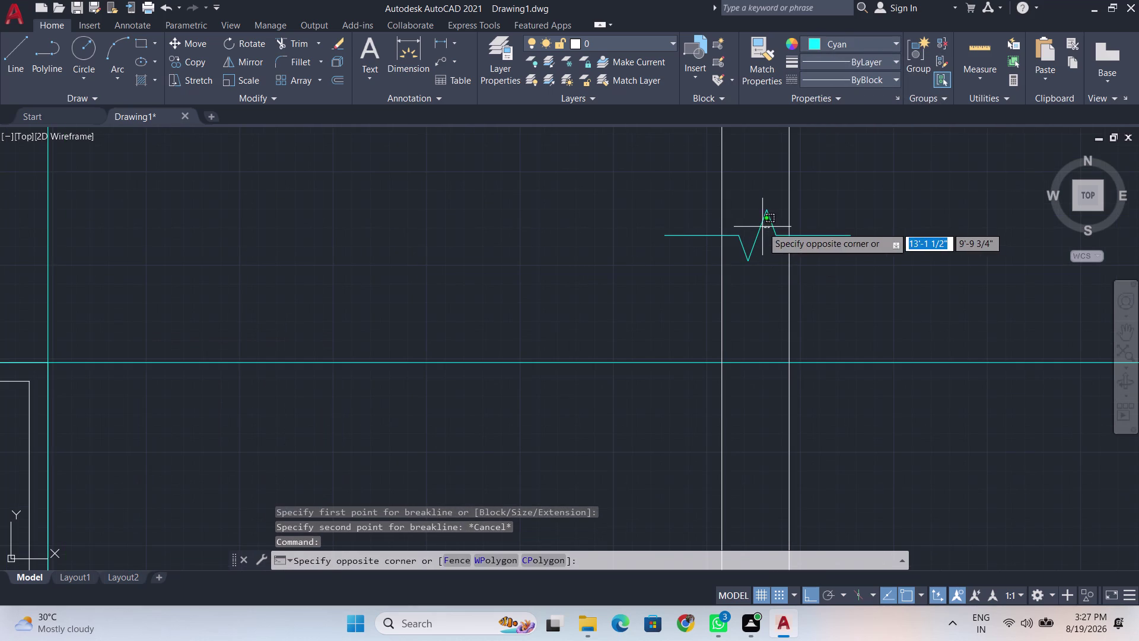
click(762, 226)
click(742, 258)
click(747, 254)
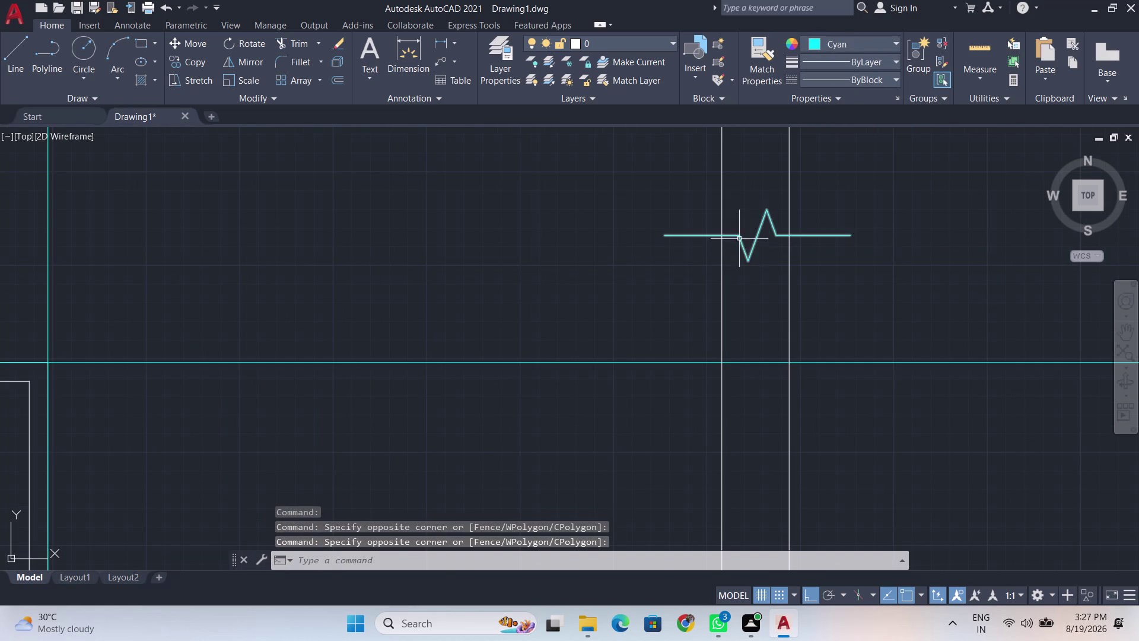
drag(662, 223, 684, 238)
click(715, 253)
drag(836, 251, 834, 245)
click(804, 224)
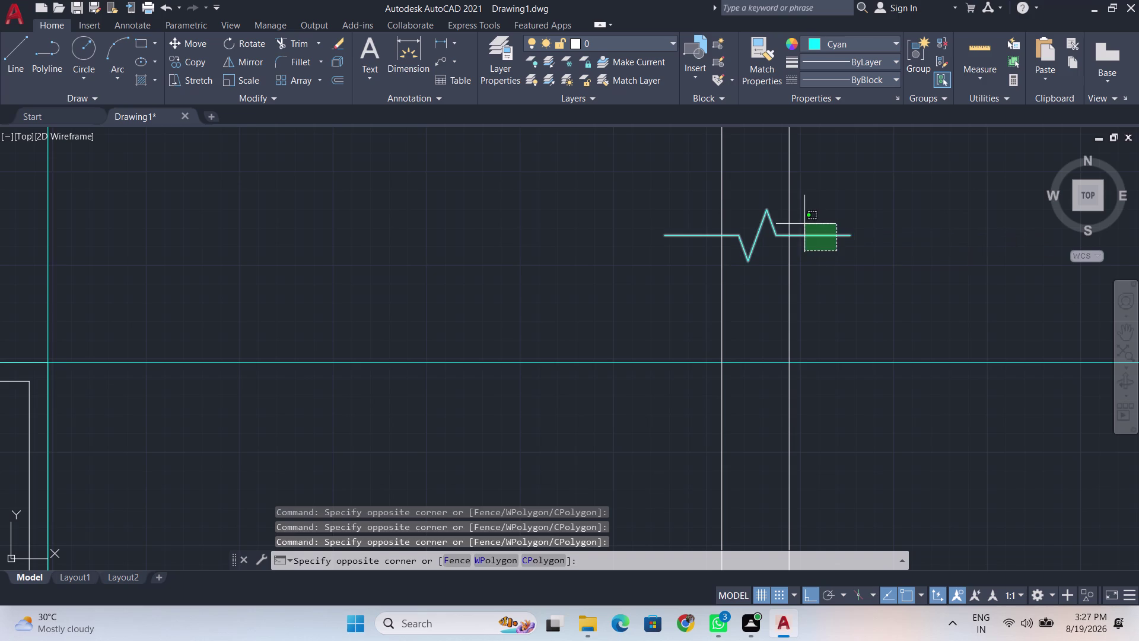
click(897, 38)
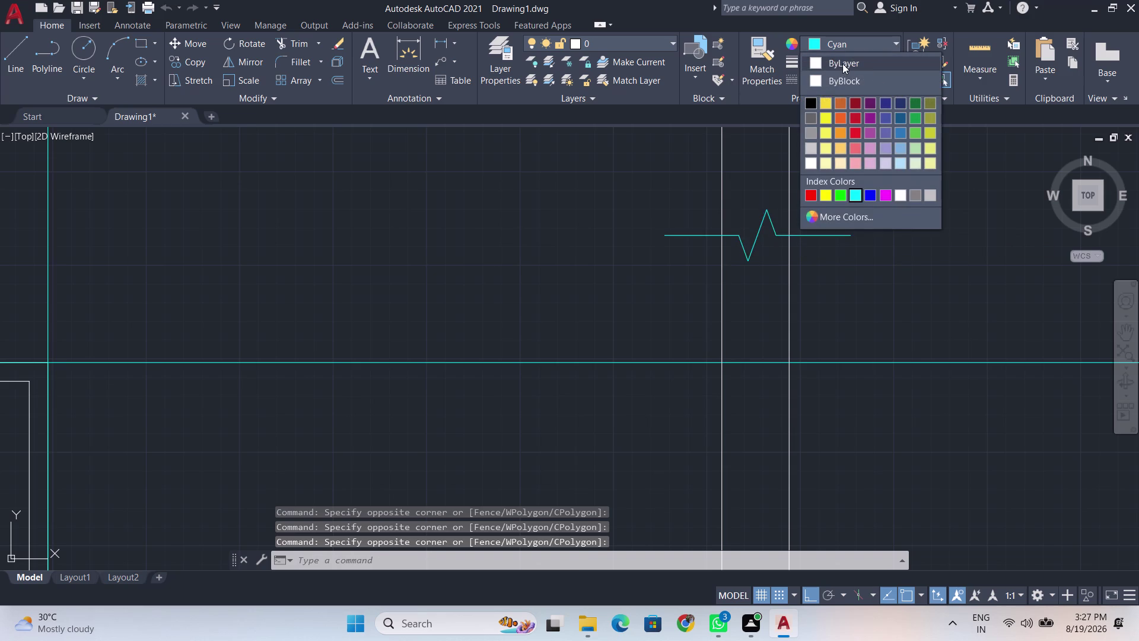
click(843, 64)
Restart the break-line command, adjust the view, and cancel it.
key(space)
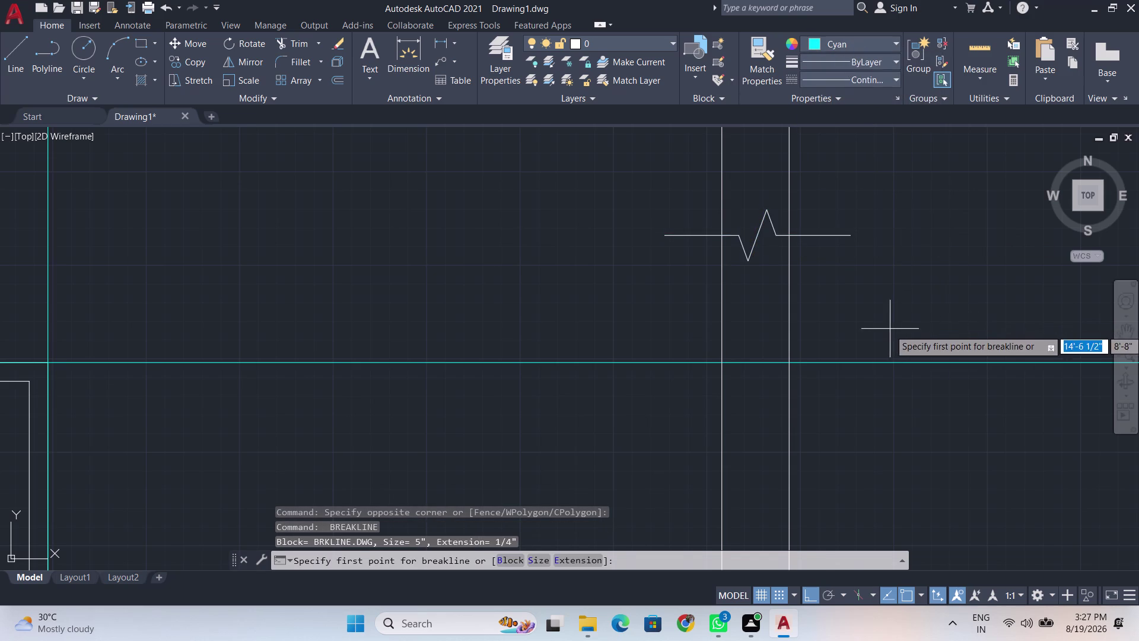
scroll(down, 3)
scroll(up, 3)
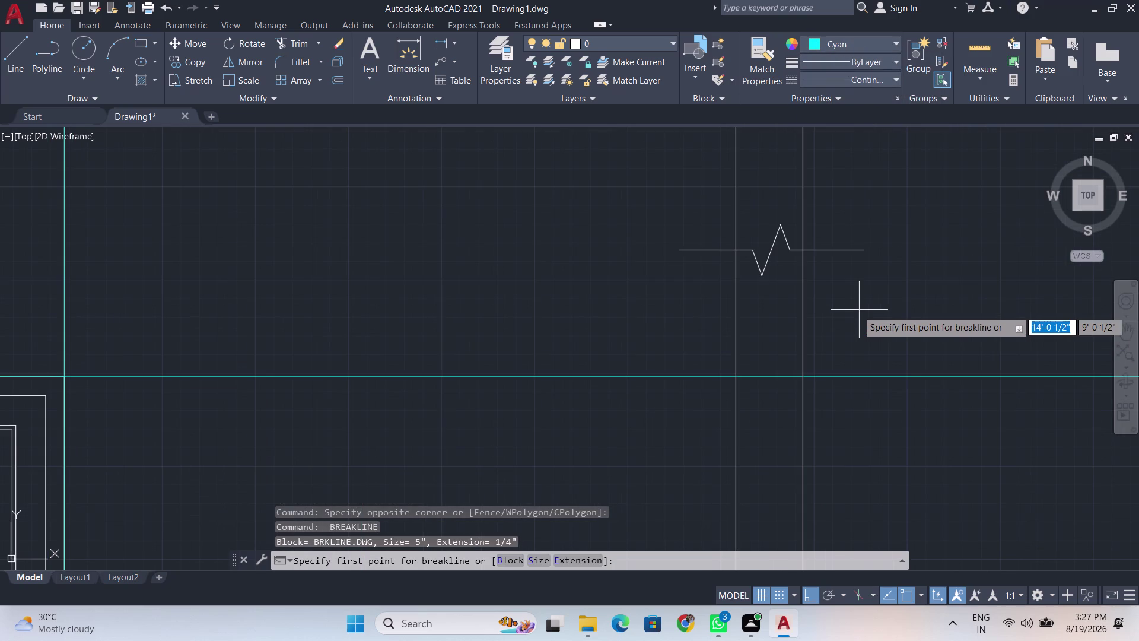
scroll(up, 3)
scroll(up, 3)
scroll(down, 3)
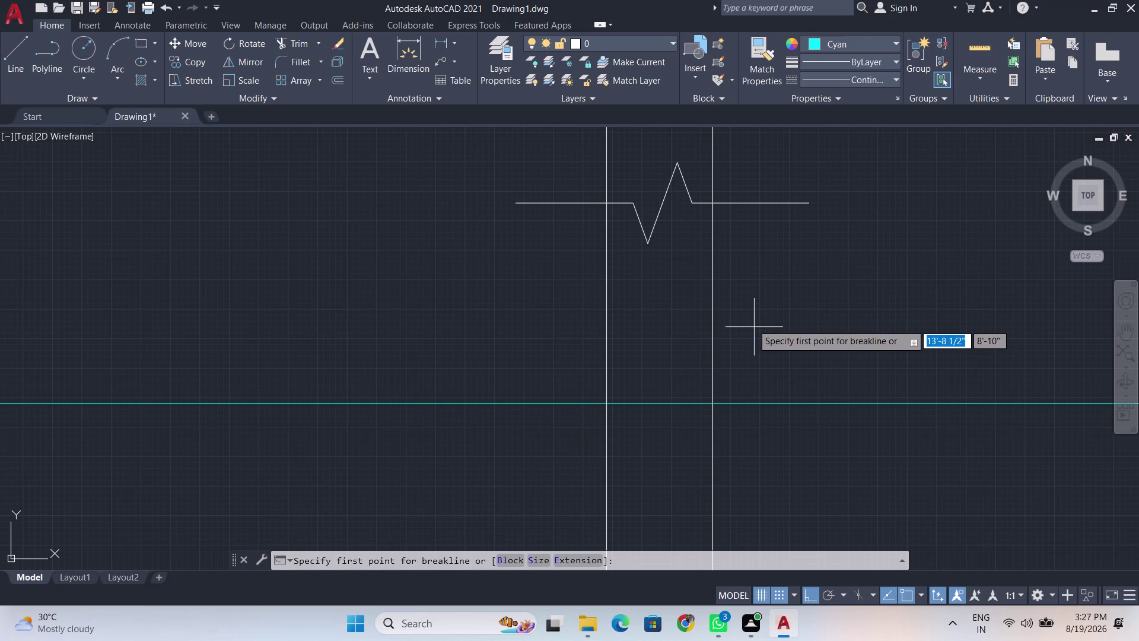
key(Escape)
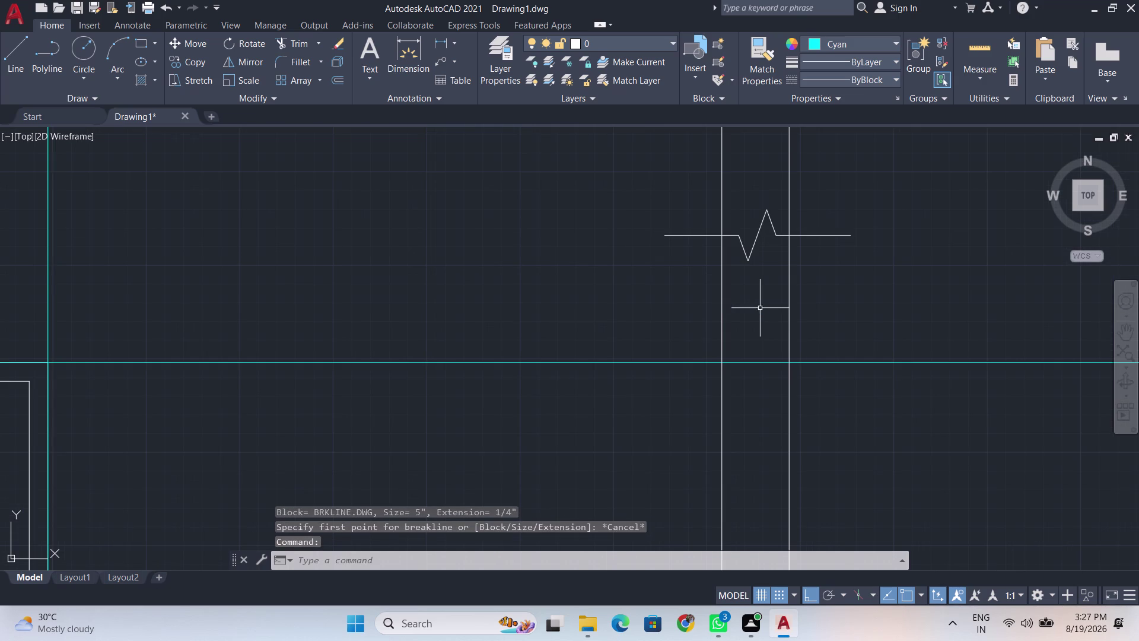
scroll(up, 3)
scroll(down, 3)
scroll(down, 3)
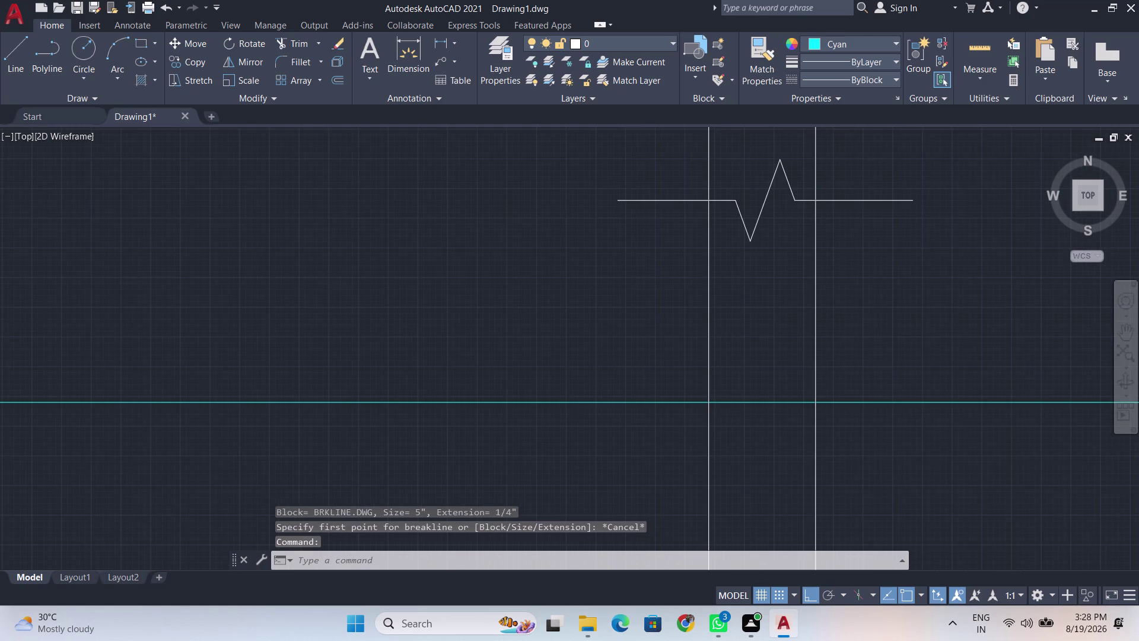
middle_drag(729, 338, 723, 373)
scroll(up, 3)
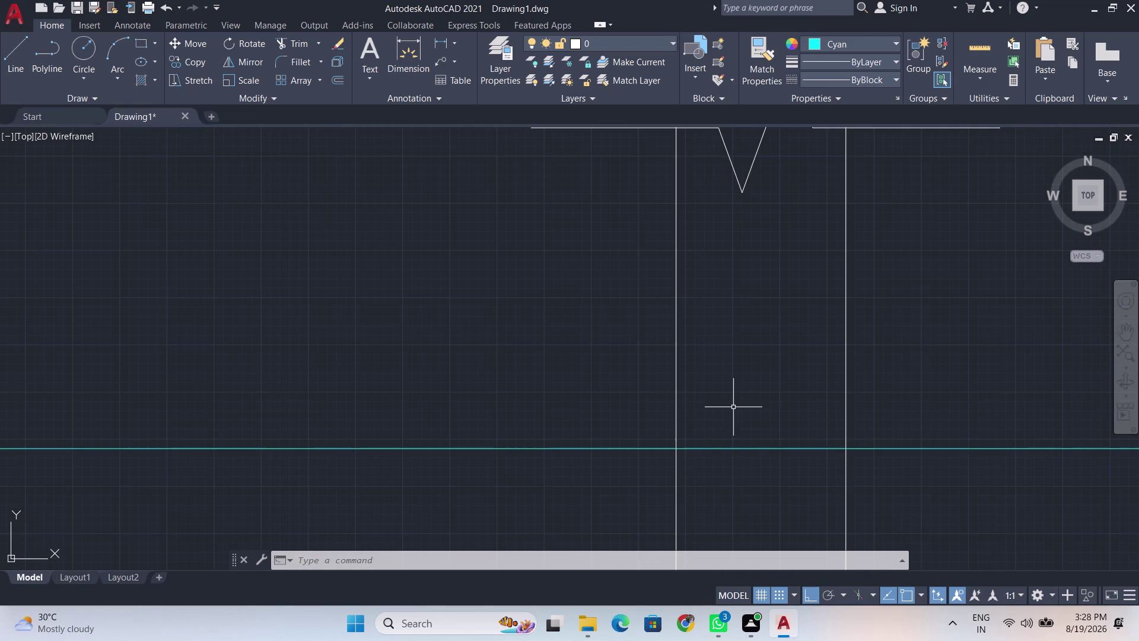
text(od)
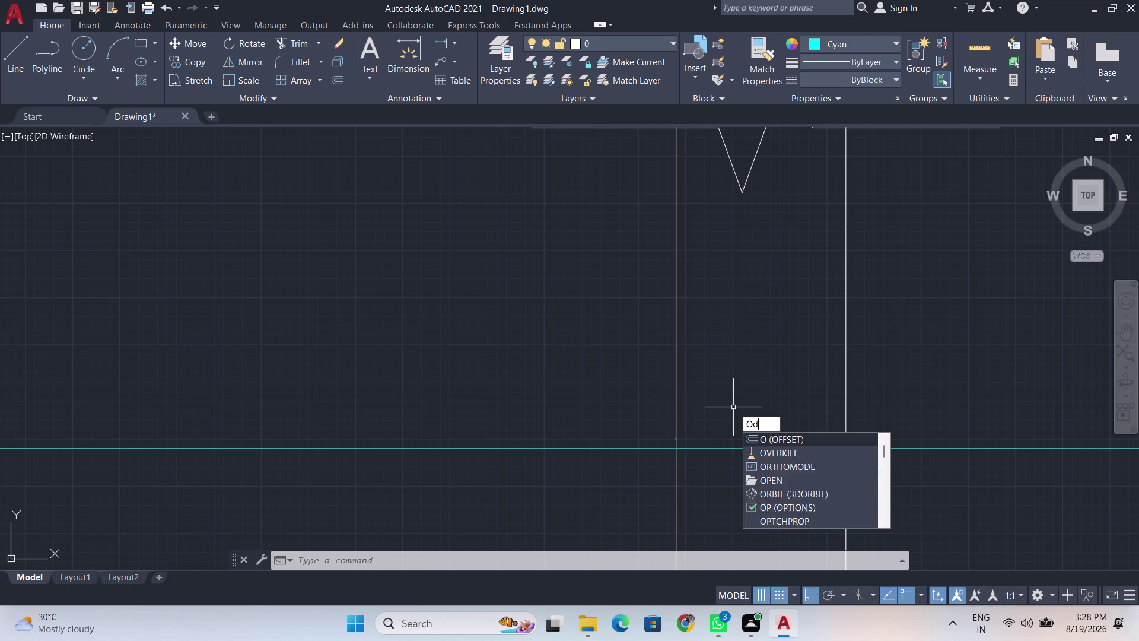
Offset the left wall line 0.5 to the right.
key(BackSpace)
text(ff)
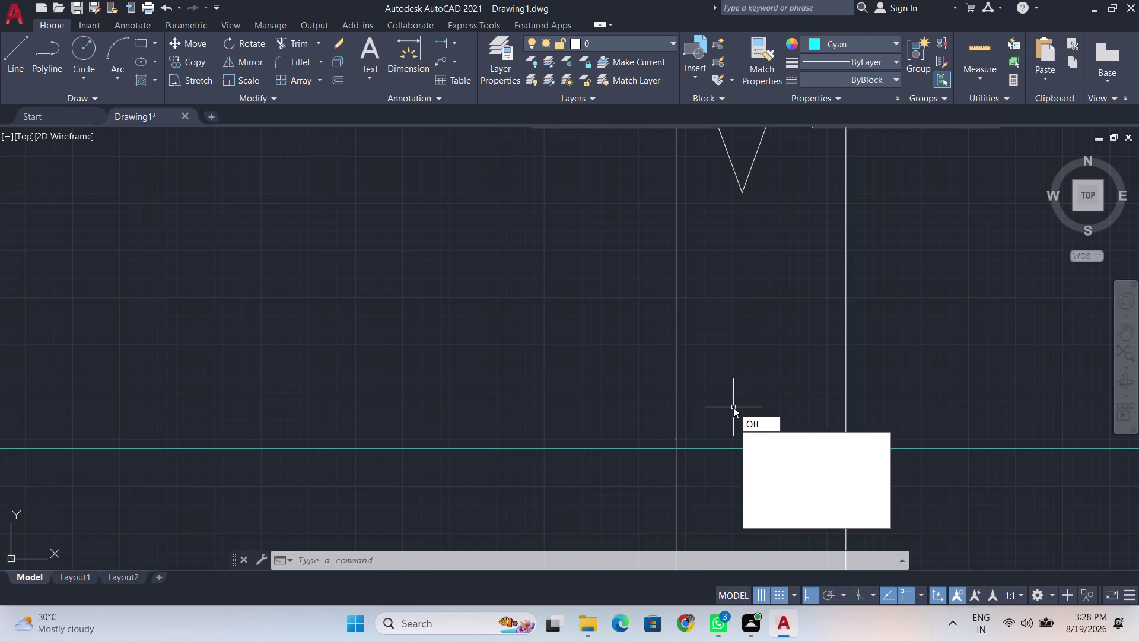
key(Return)
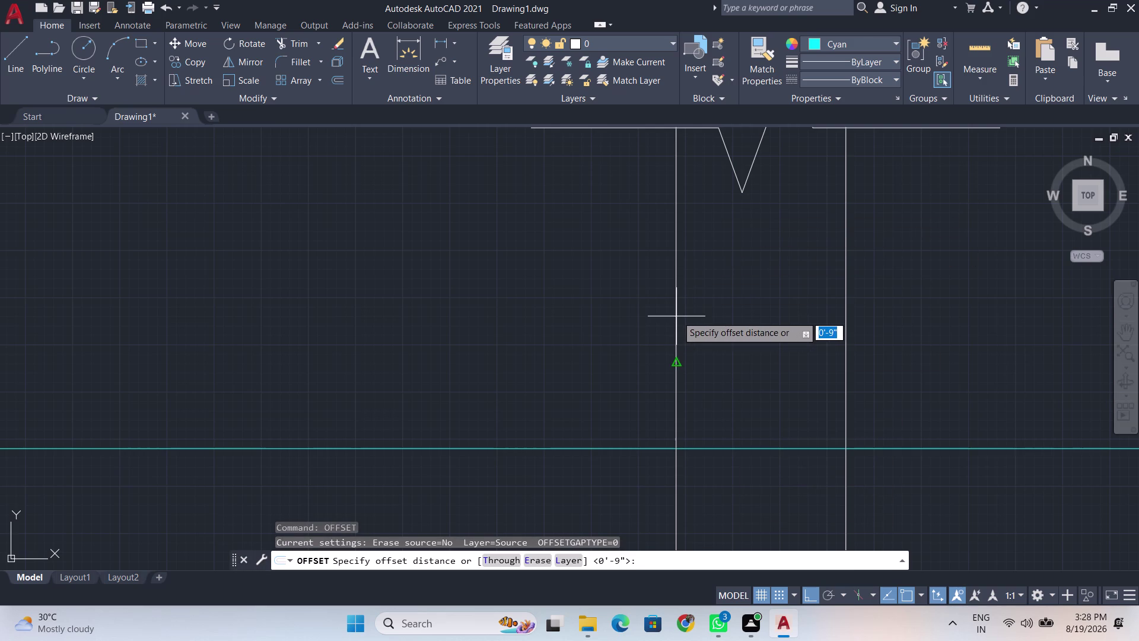
click(672, 363)
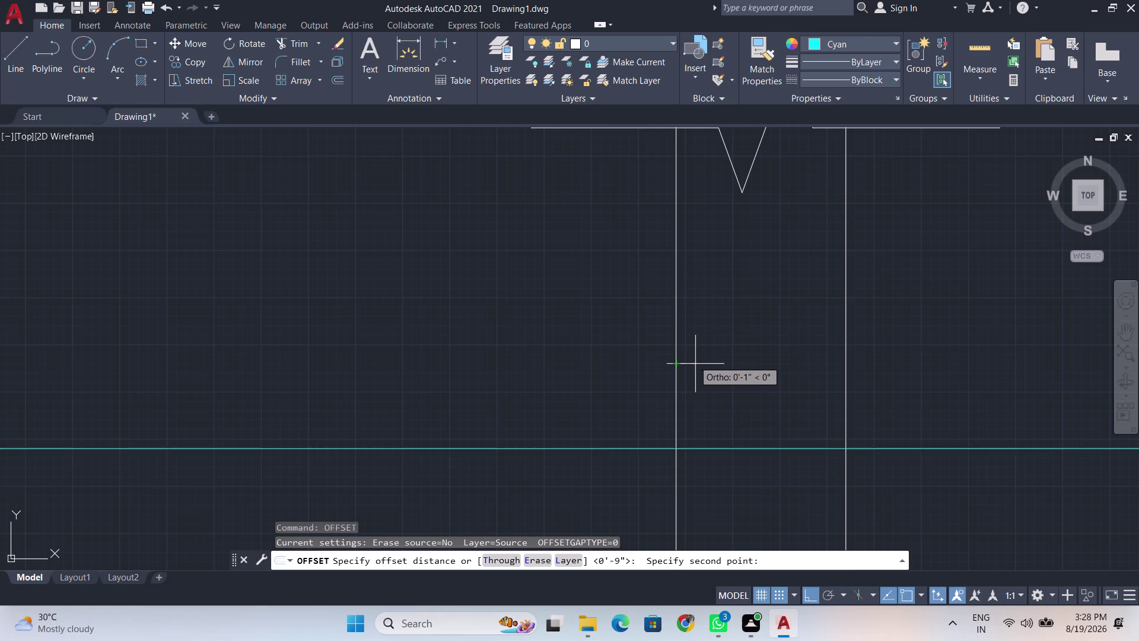
scroll(up, 3)
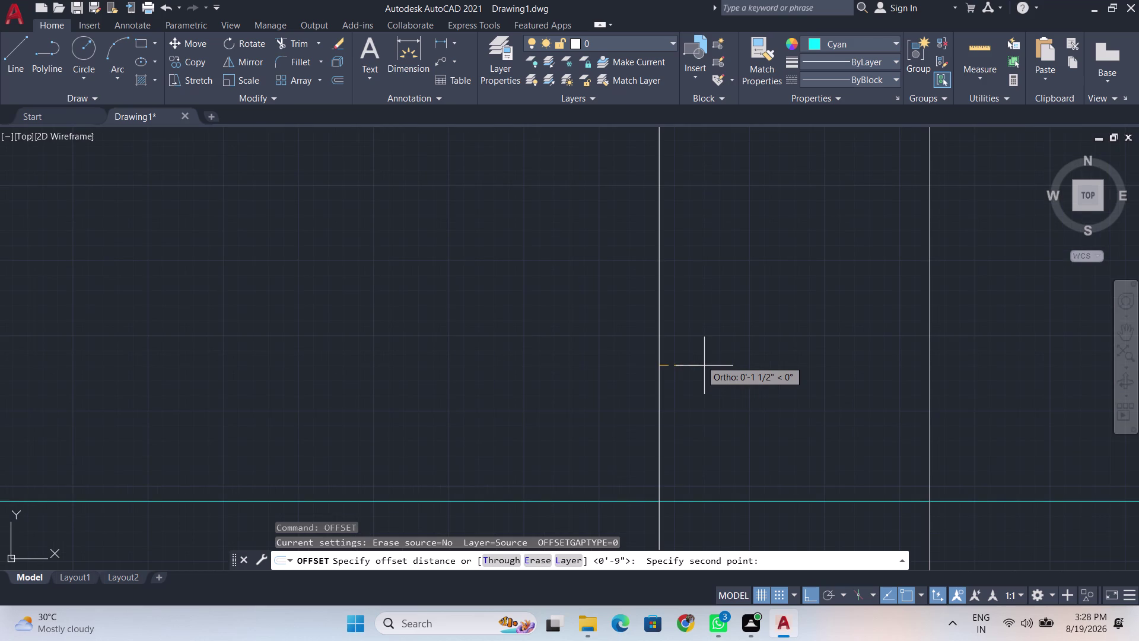
key(BackSpace)
key(BackSpace)
text(0.5)
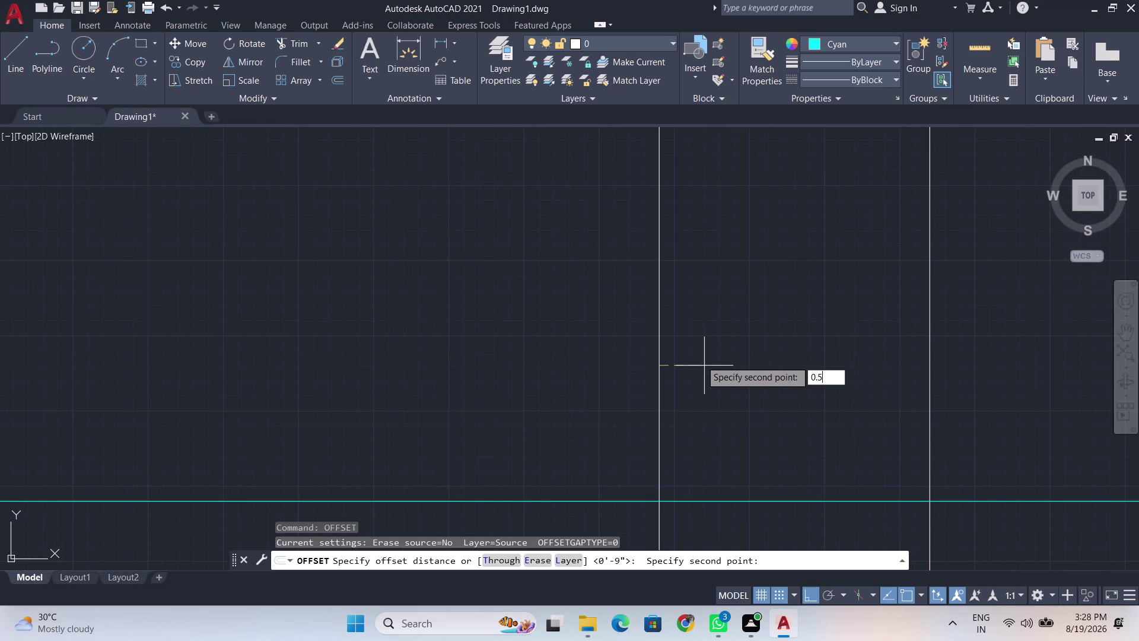
key(Return)
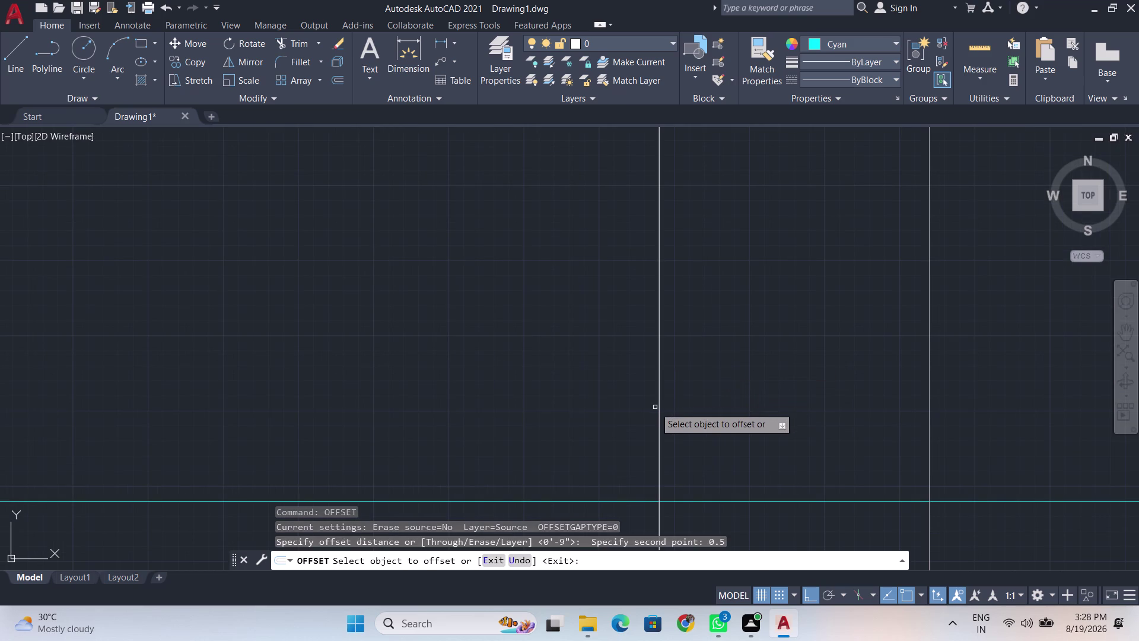
click(660, 415)
click(684, 420)
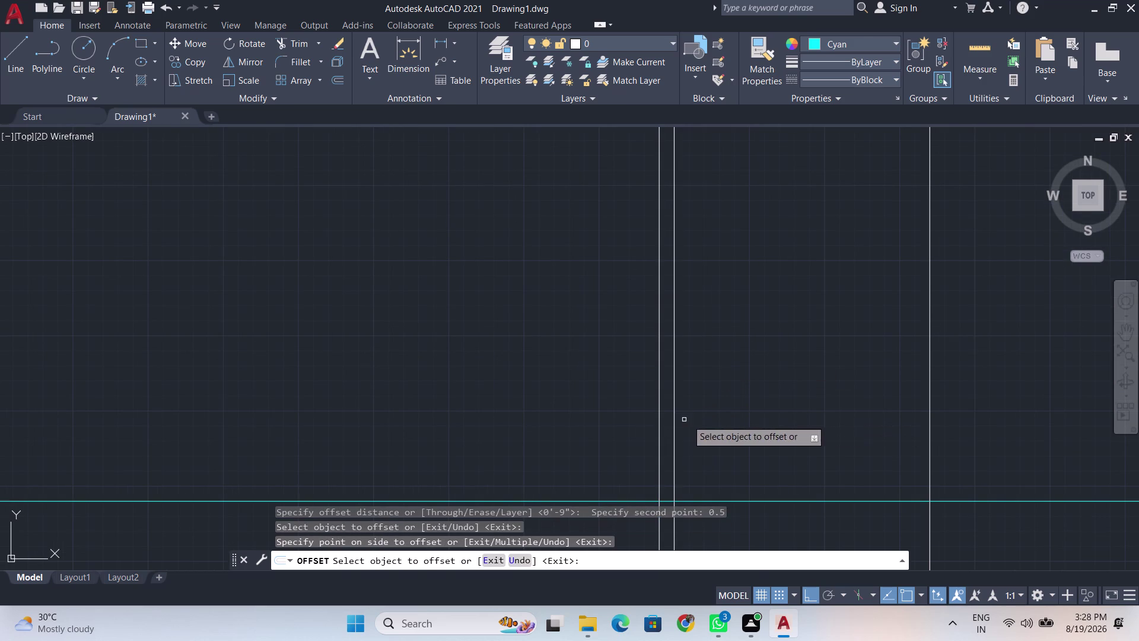
key(Return)
Offset the right wall line 0.5 to the left.
key(Return)
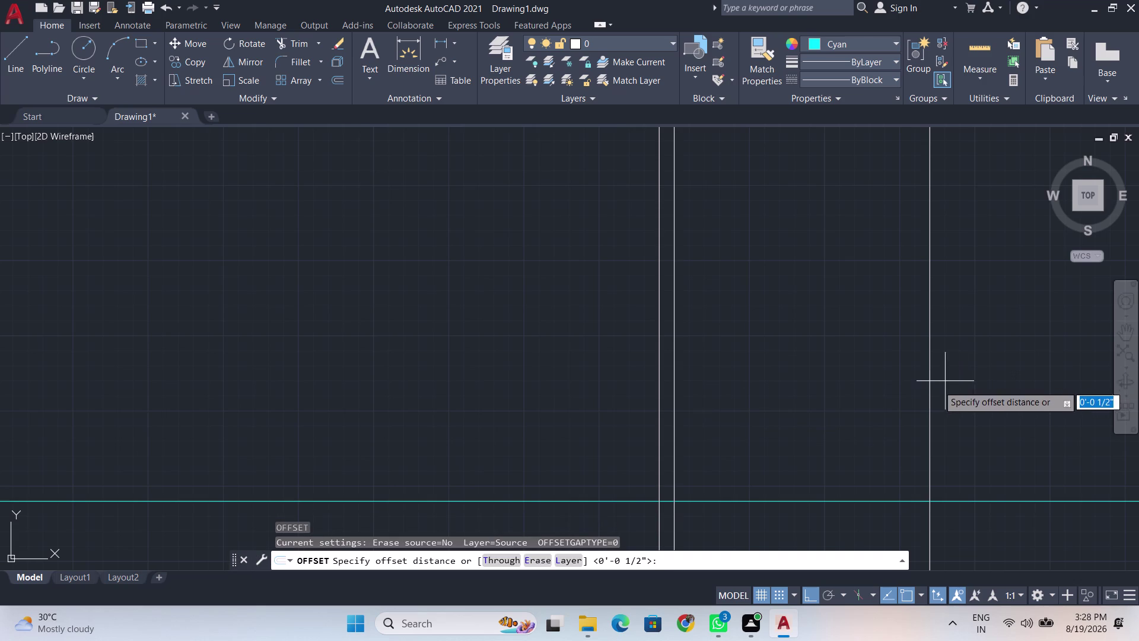
click(925, 391)
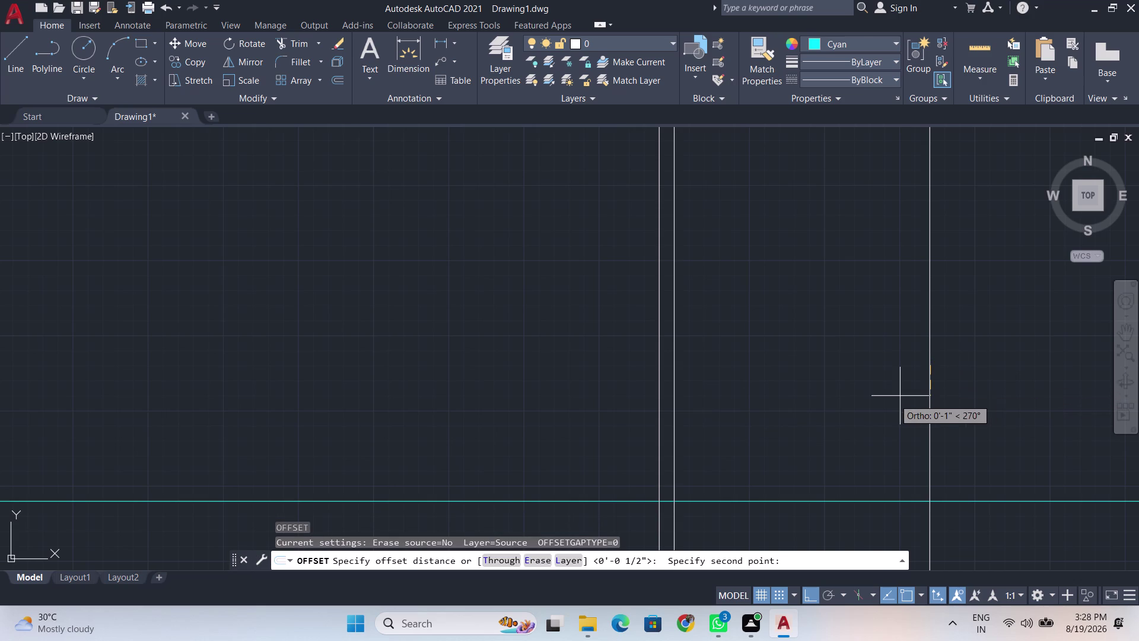
key(BackSpace)
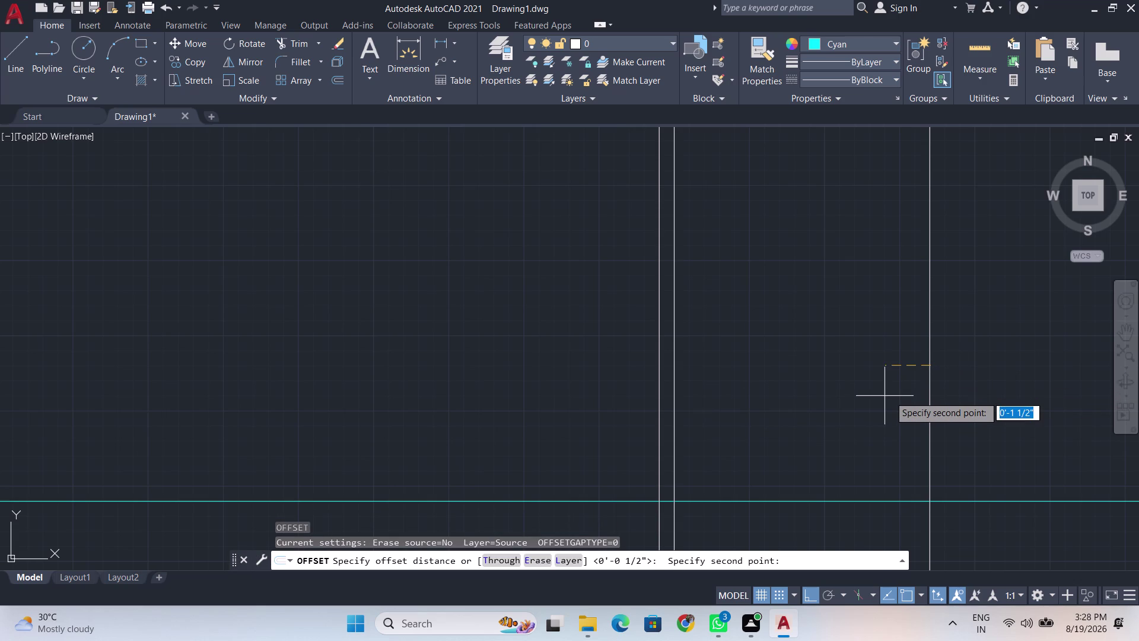
key(BackSpace)
text(0.5)
key(Return)
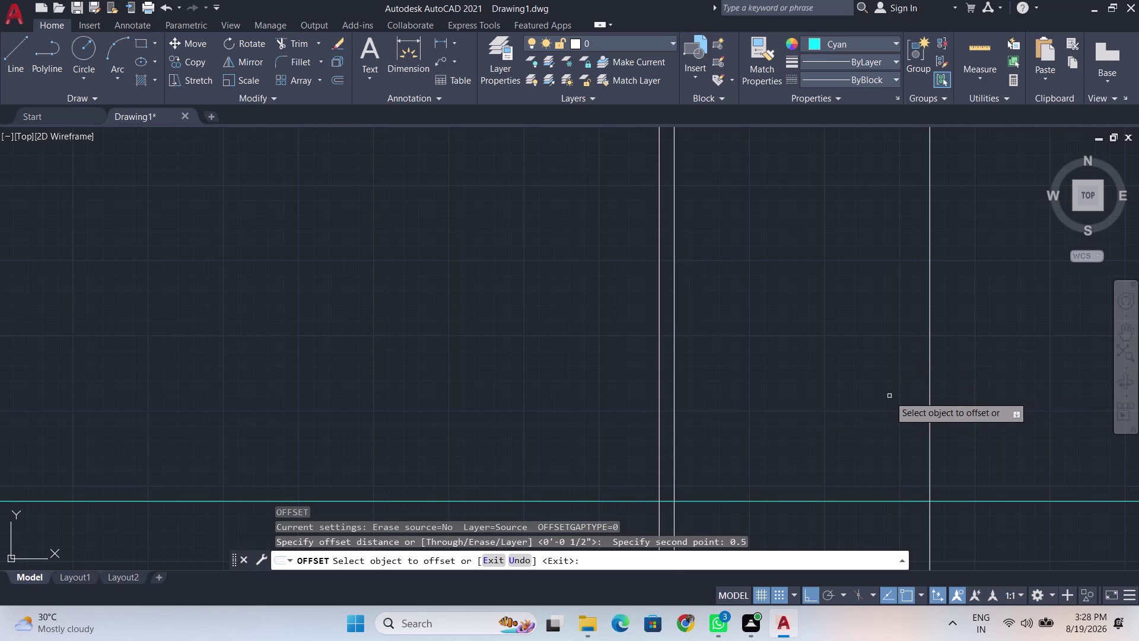
click(929, 405)
click(905, 415)
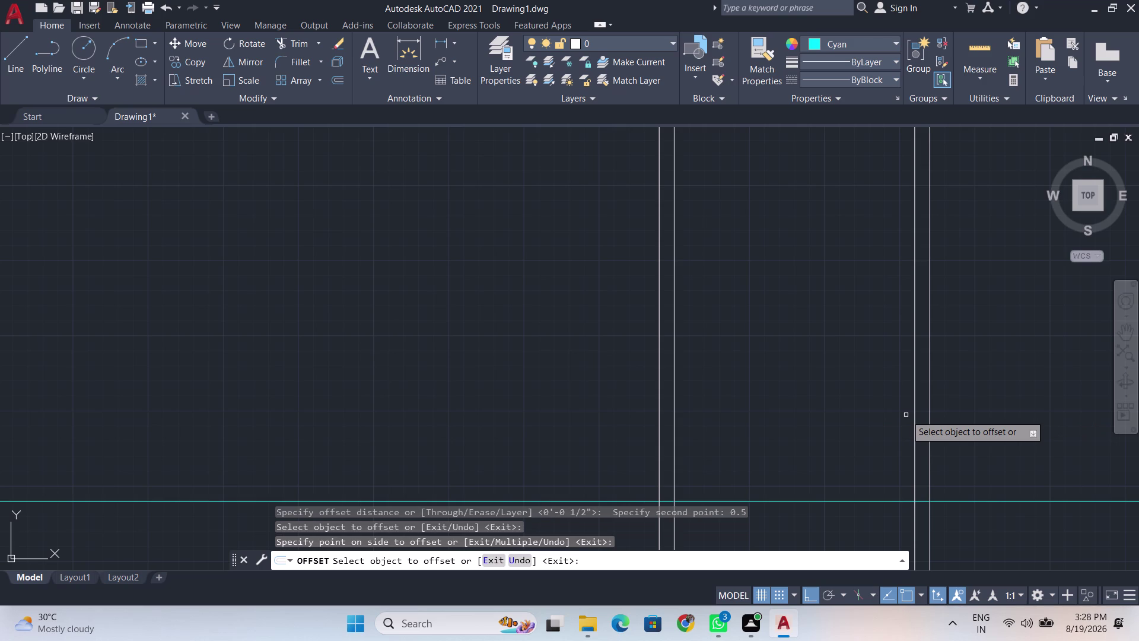
key(space)
scroll(down, 3)
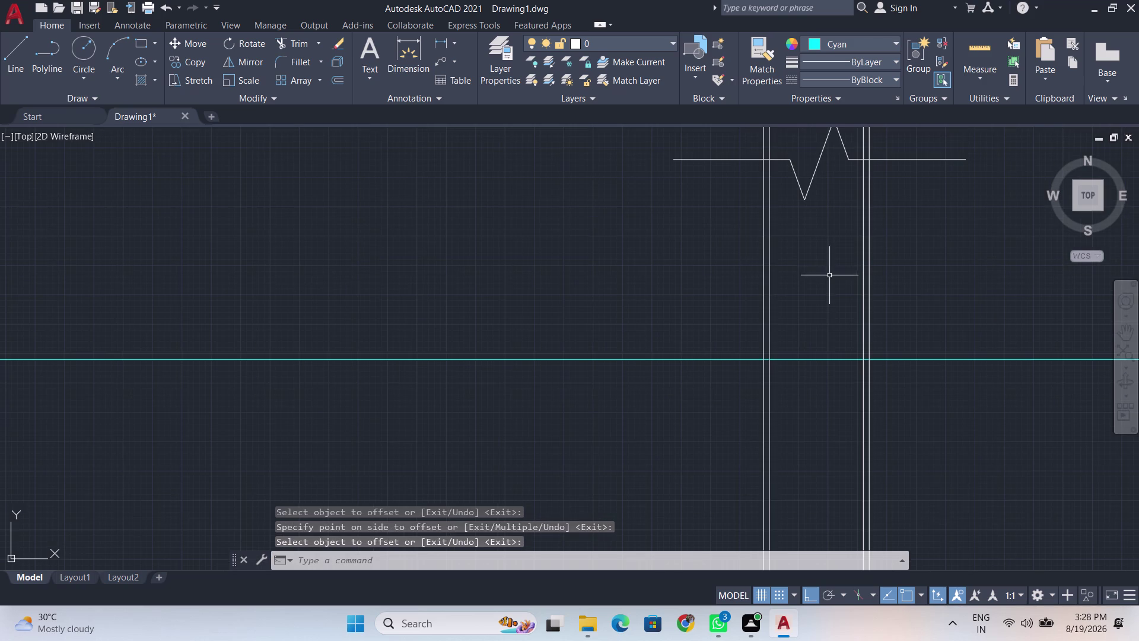
scroll(up, 3)
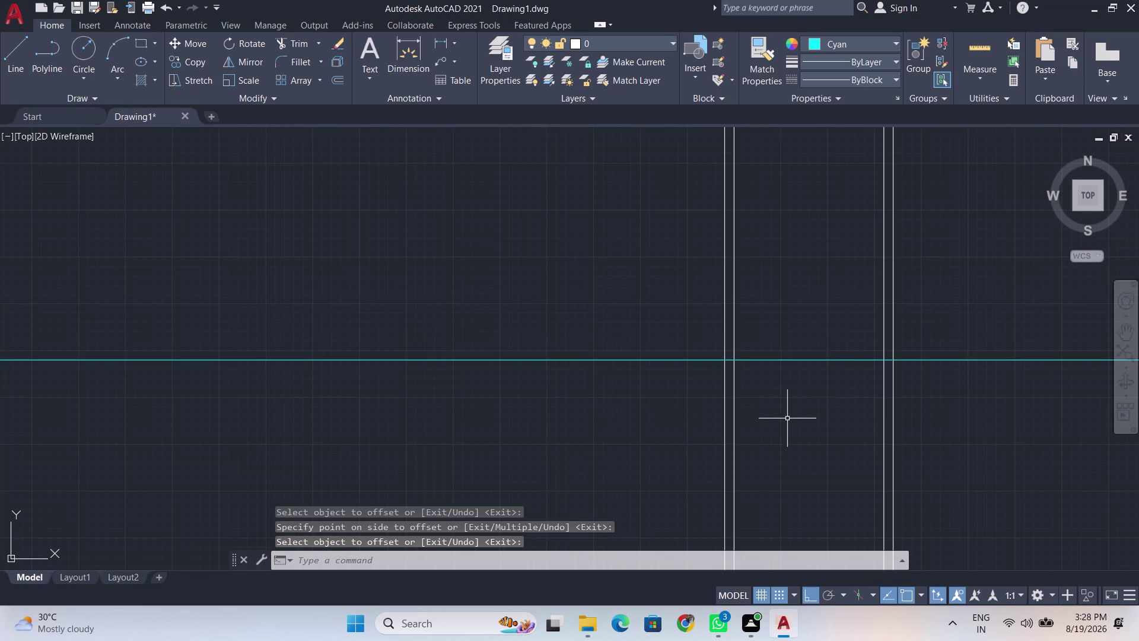
scroll(up, 3)
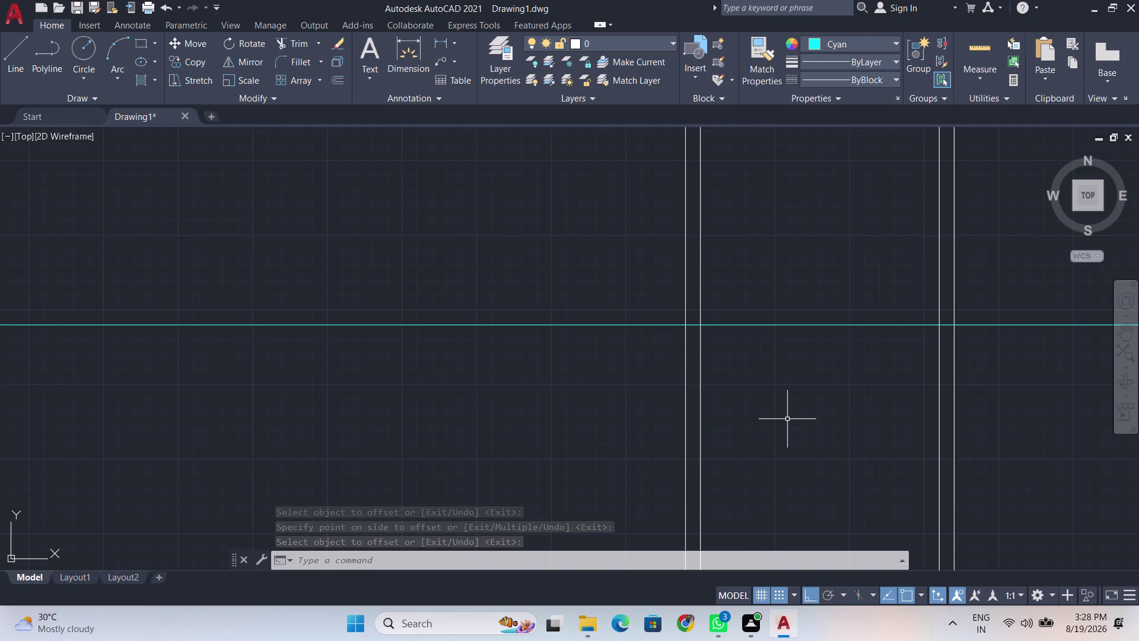
Fence-trim the inner wall lines below the cyan line, then pan toward the break line.
text(tr)
key(Return)
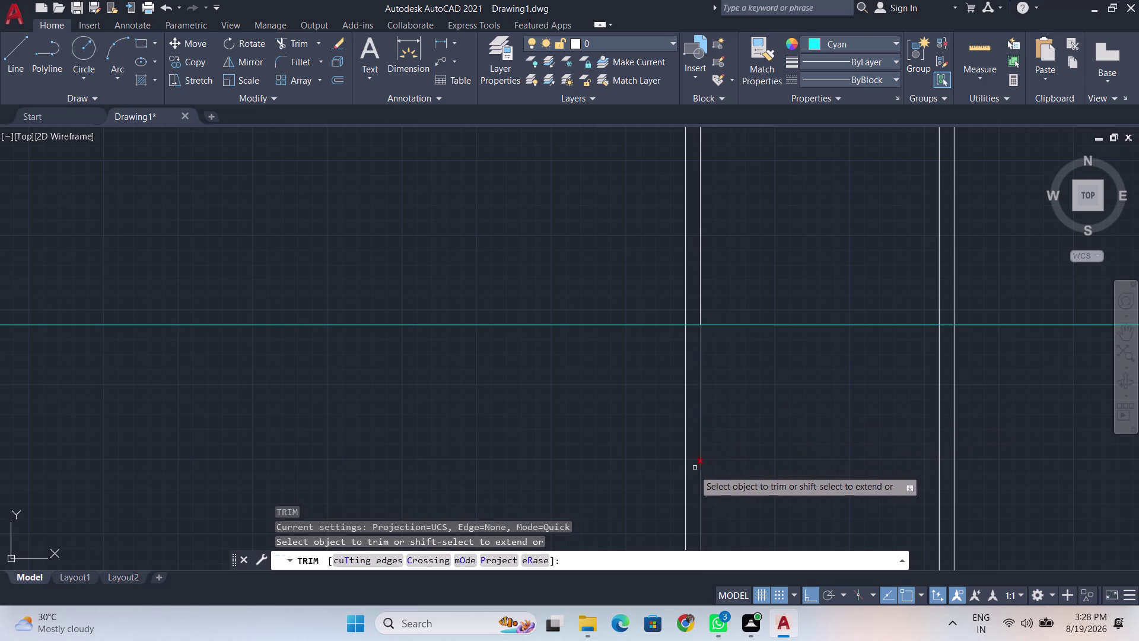
drag(692, 470, 947, 450)
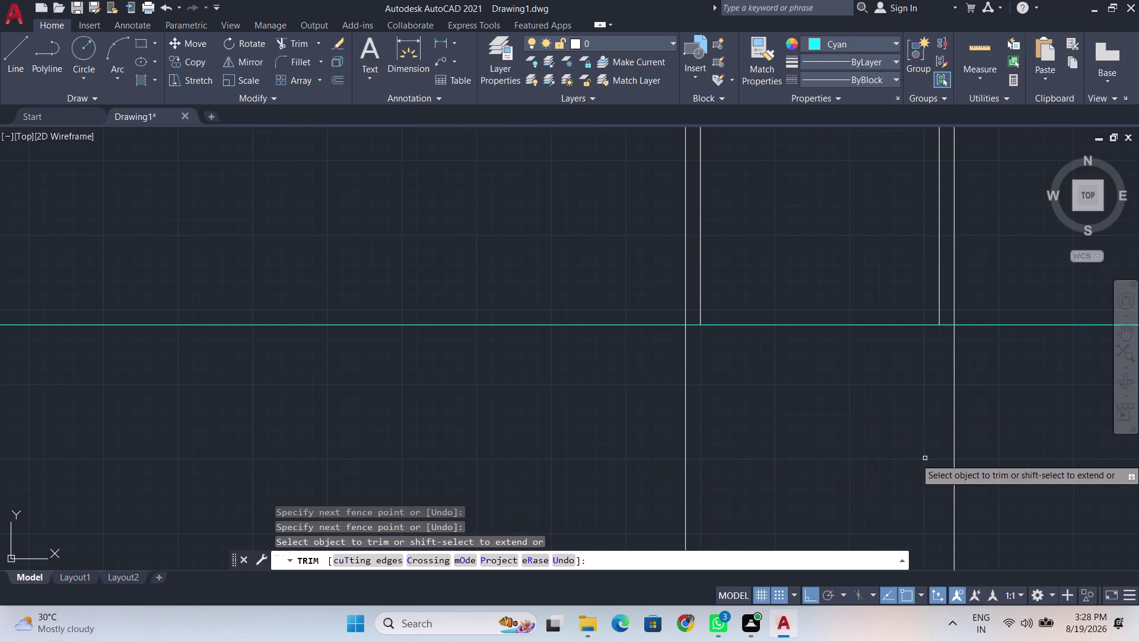
key(space)
scroll(down, 3)
middle_drag(866, 269, 855, 309)
scroll(up, 3)
scroll(down, 3)
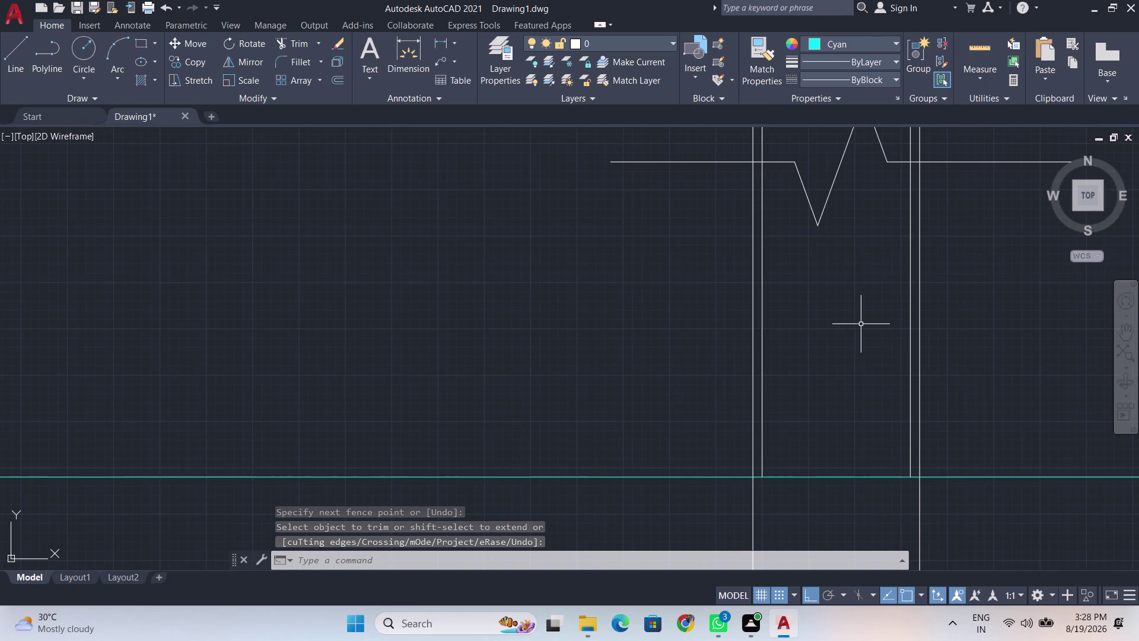
scroll(up, 3)
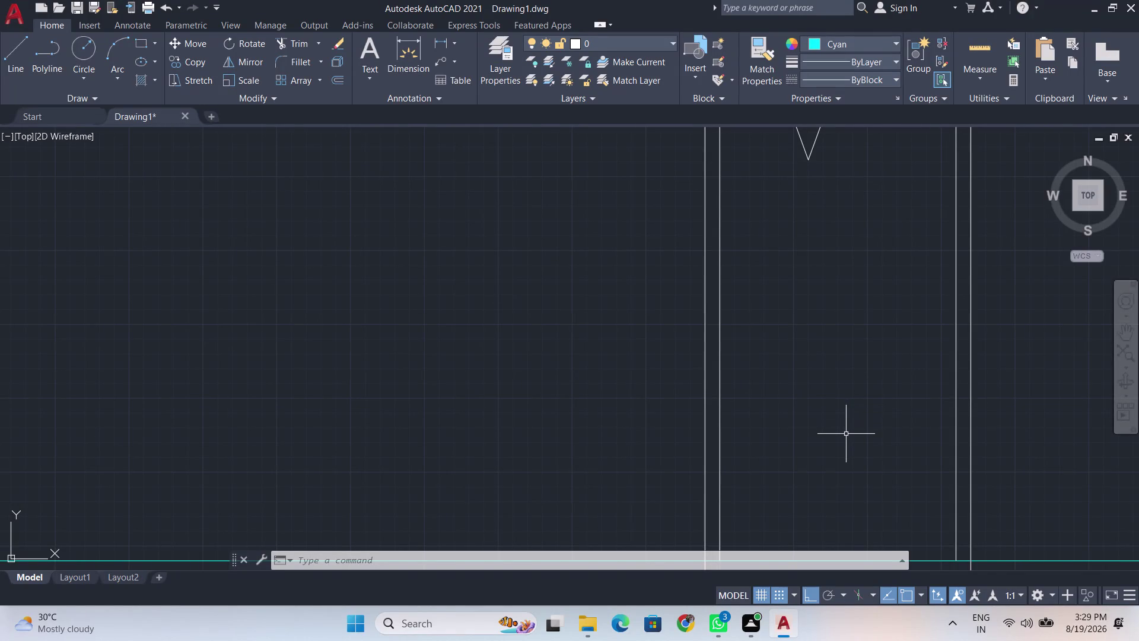
scroll(down, 3)
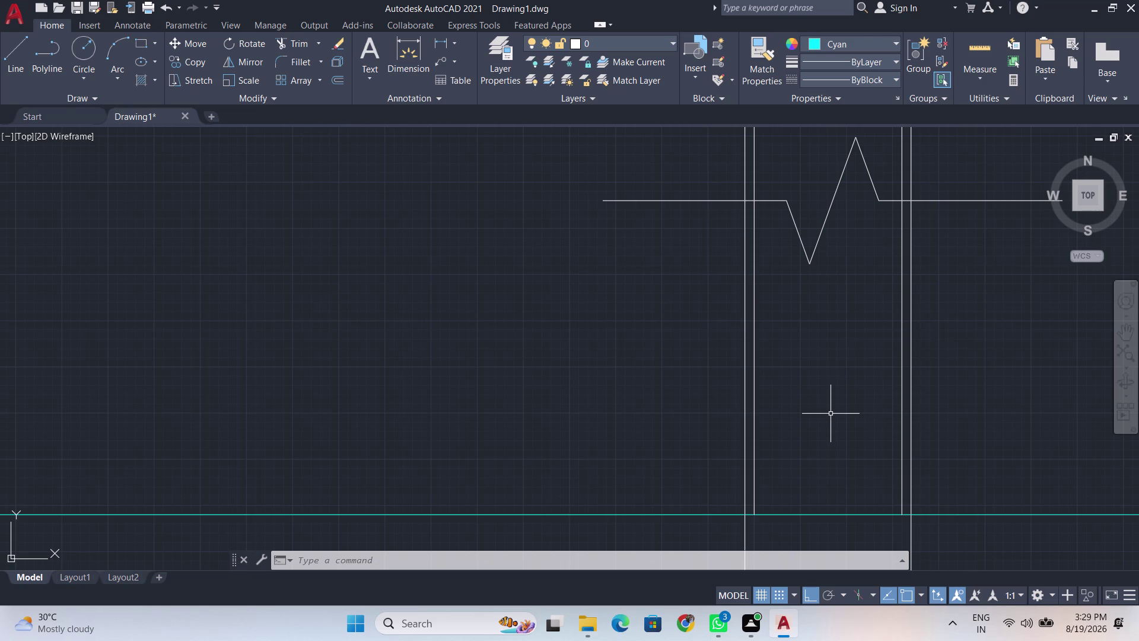
scroll(down, 3)
scroll(down, 3)
scroll(up, 3)
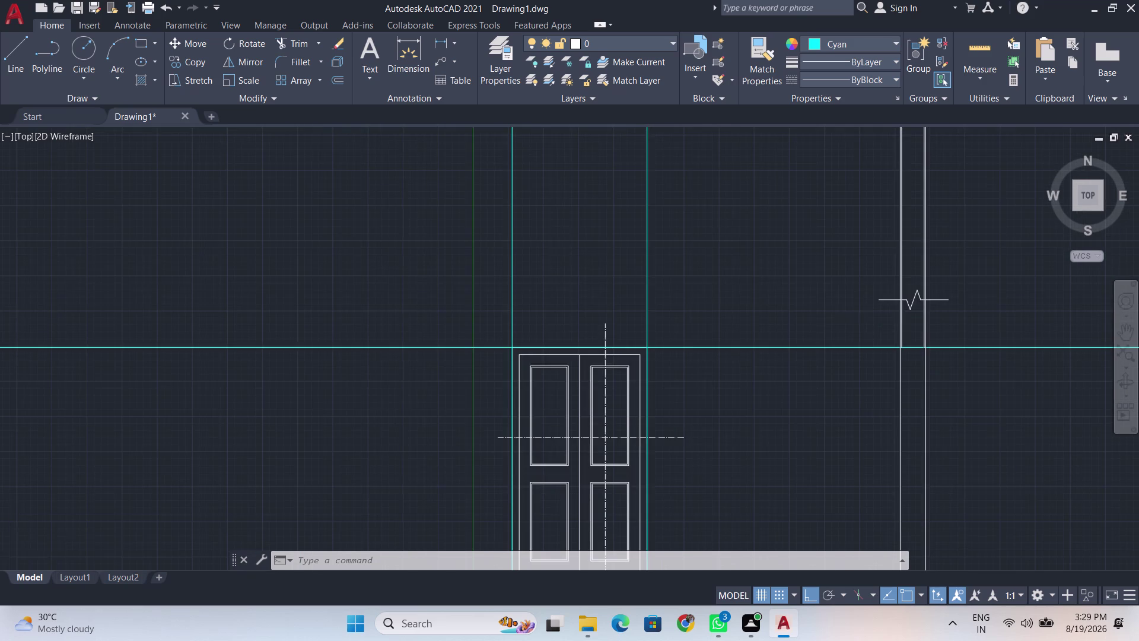
Trim the wall lines above the break symbol and the cyan lines left of the door.
text(tr)
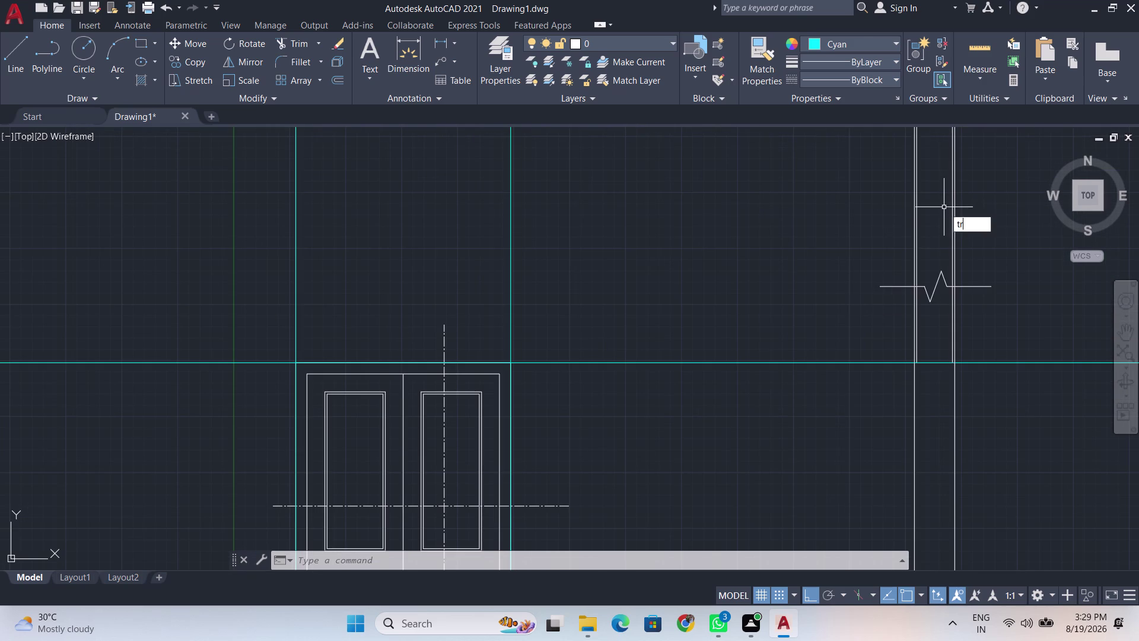
key(Return)
drag(986, 189, 826, 195)
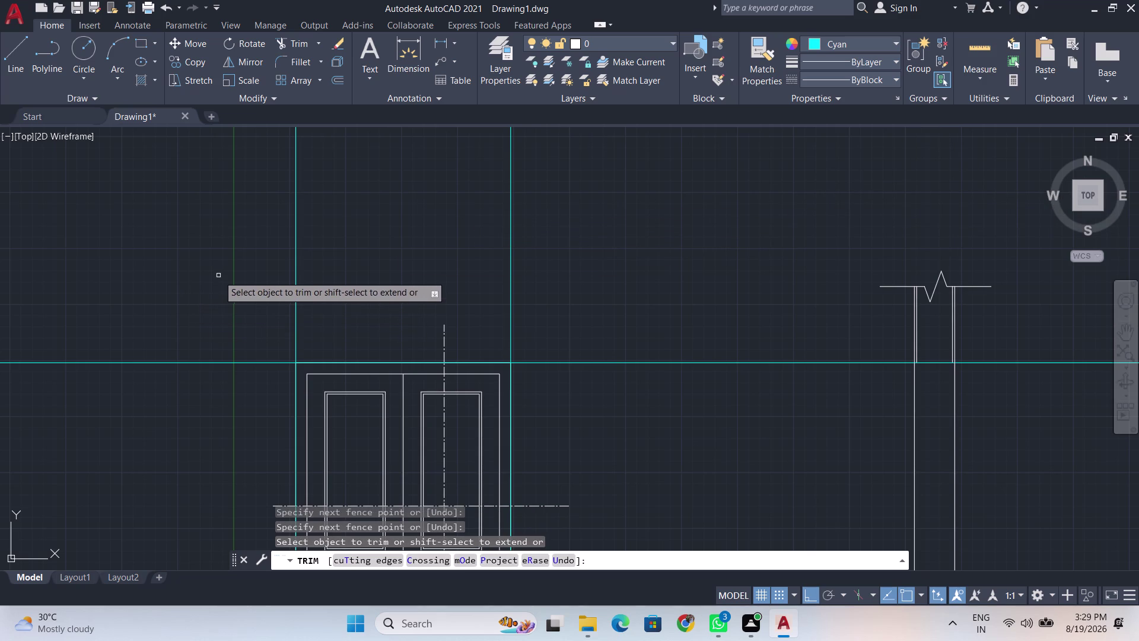
drag(275, 241, 649, 234)
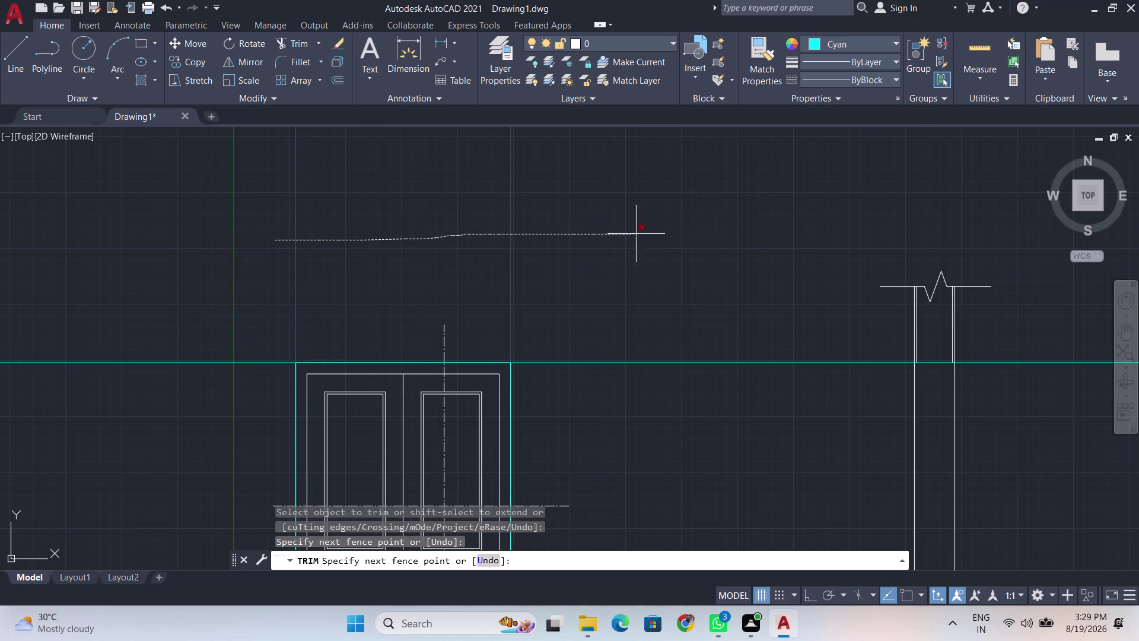
drag(649, 234, 674, 234)
scroll(down, 3)
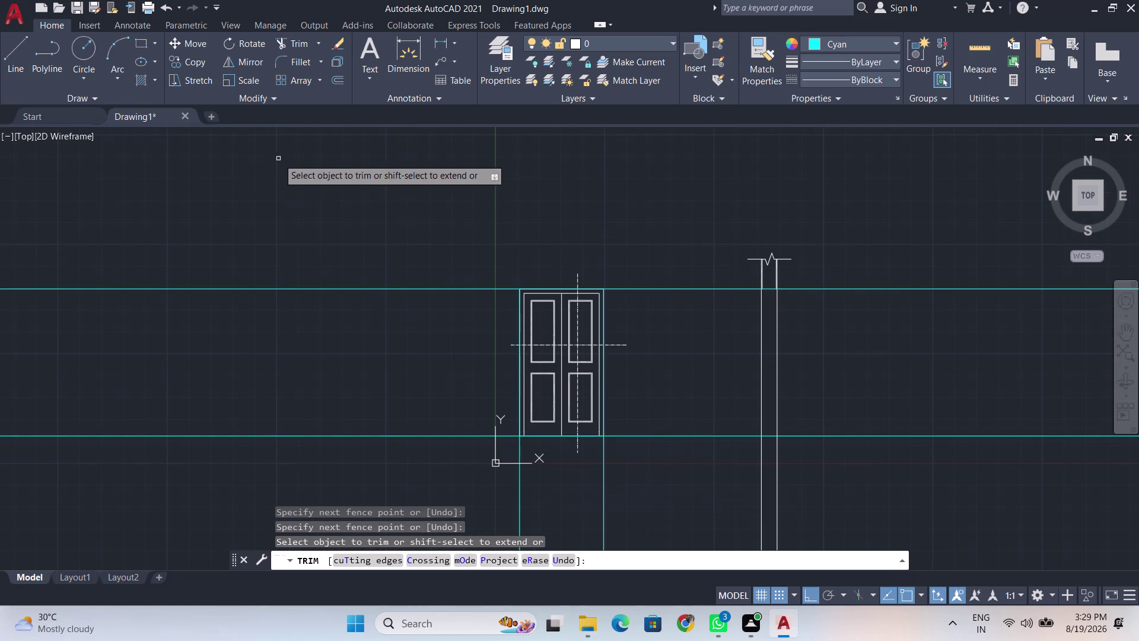
drag(292, 182, 341, 458)
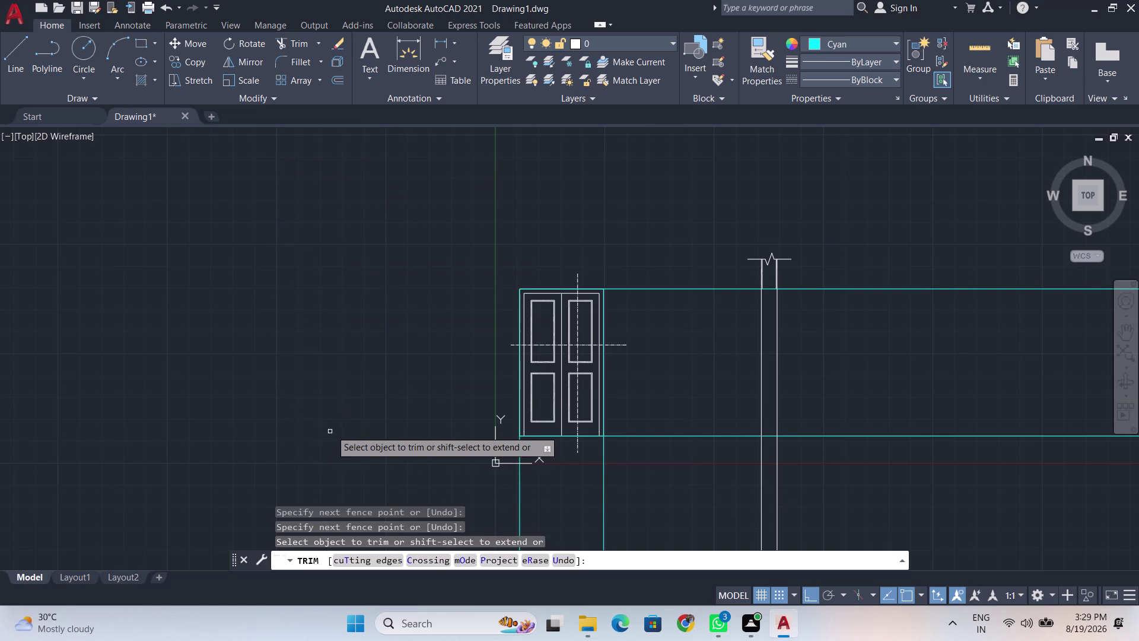
key(space)
Bring the break-line symbol back into view and start a new line.
scroll(up, 3)
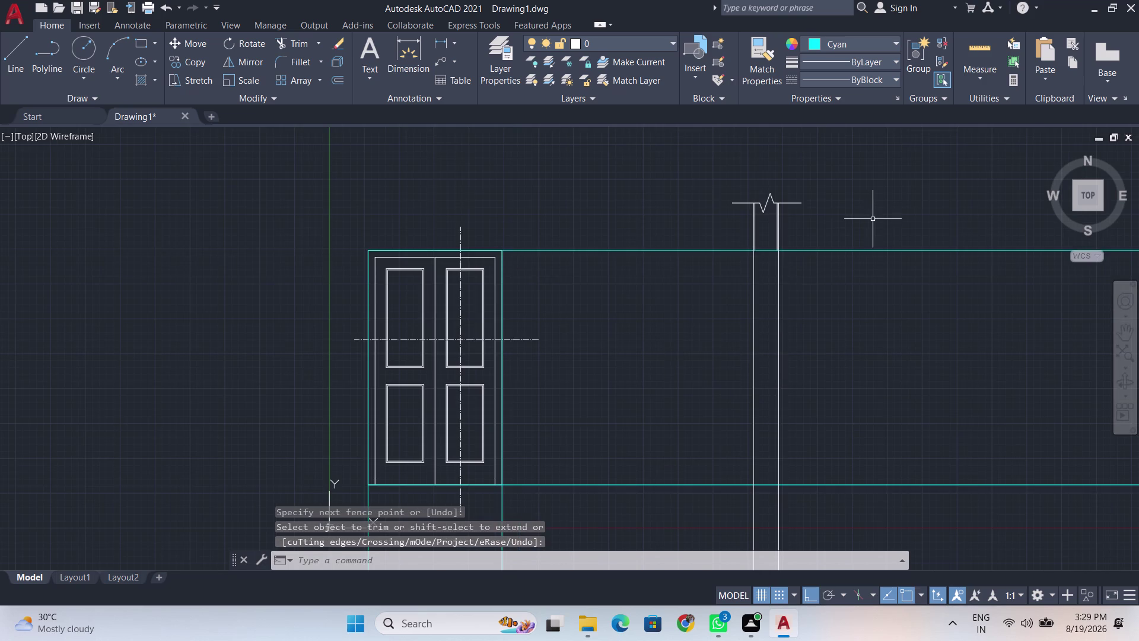
scroll(up, 3)
scroll(up, 3)
middle_drag(770, 167, 751, 316)
scroll(up, 3)
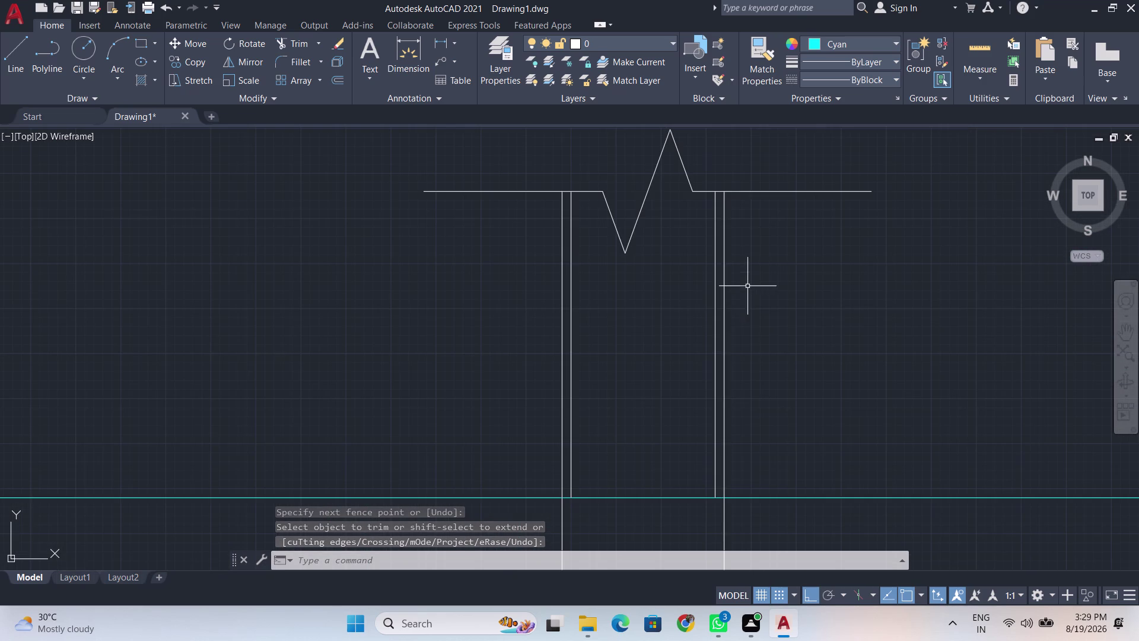
key(l)
key(Return)
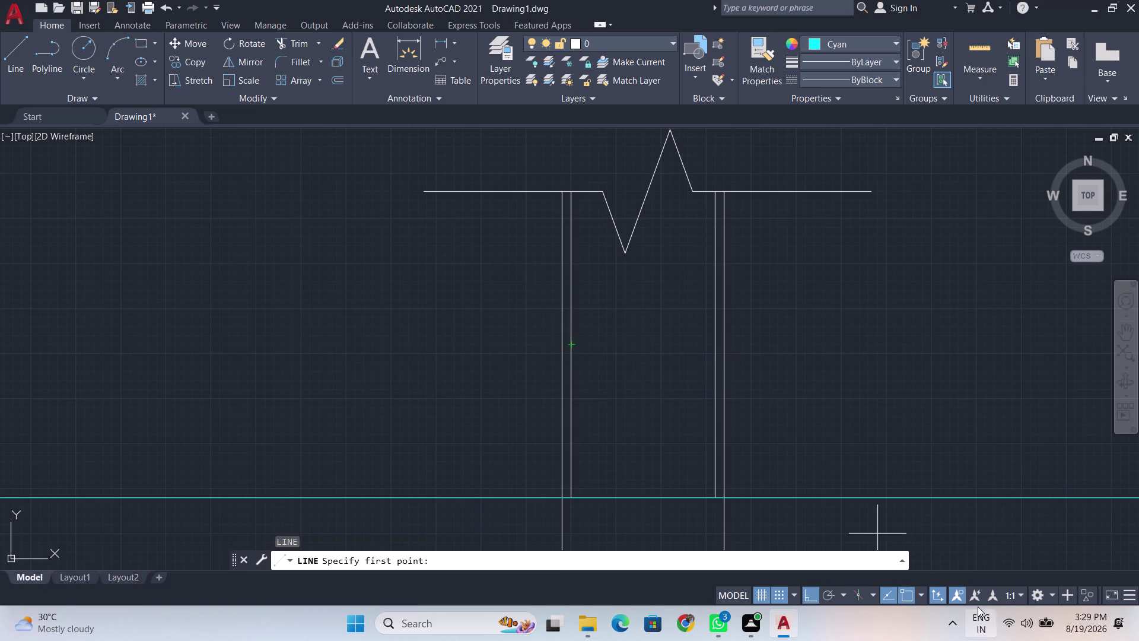
Turn off Endpoint object snapping.
click(919, 599)
click(942, 335)
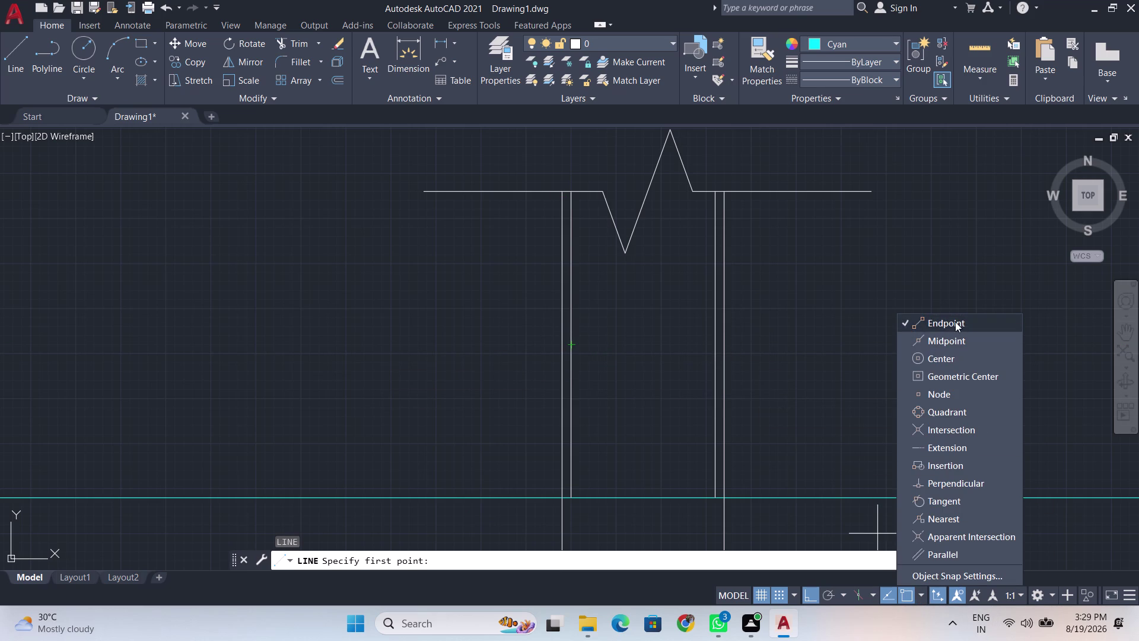
click(955, 322)
scroll(up, 3)
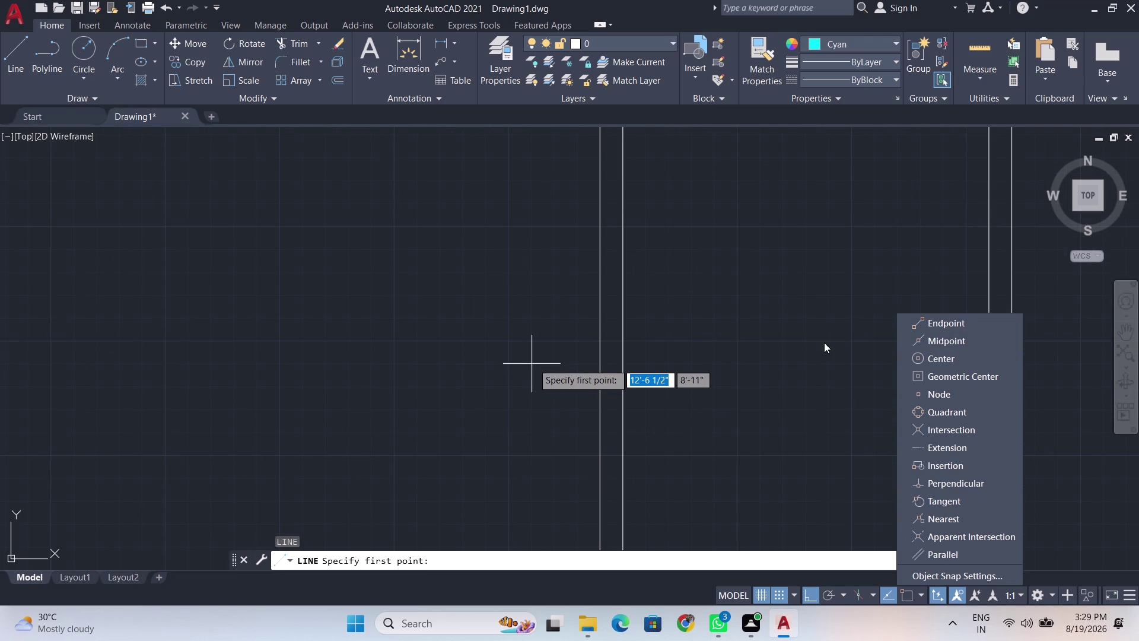
click(823, 340)
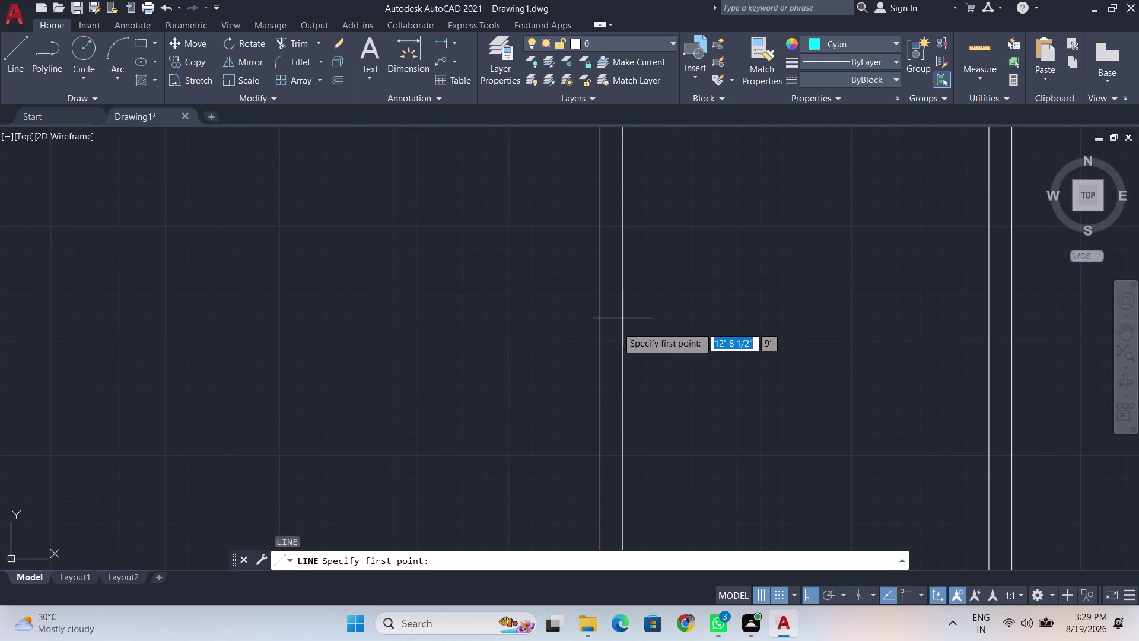
Cancel the cyan line attempt and set the current drawing color to ByLayer.
scroll(up, 3)
click(647, 322)
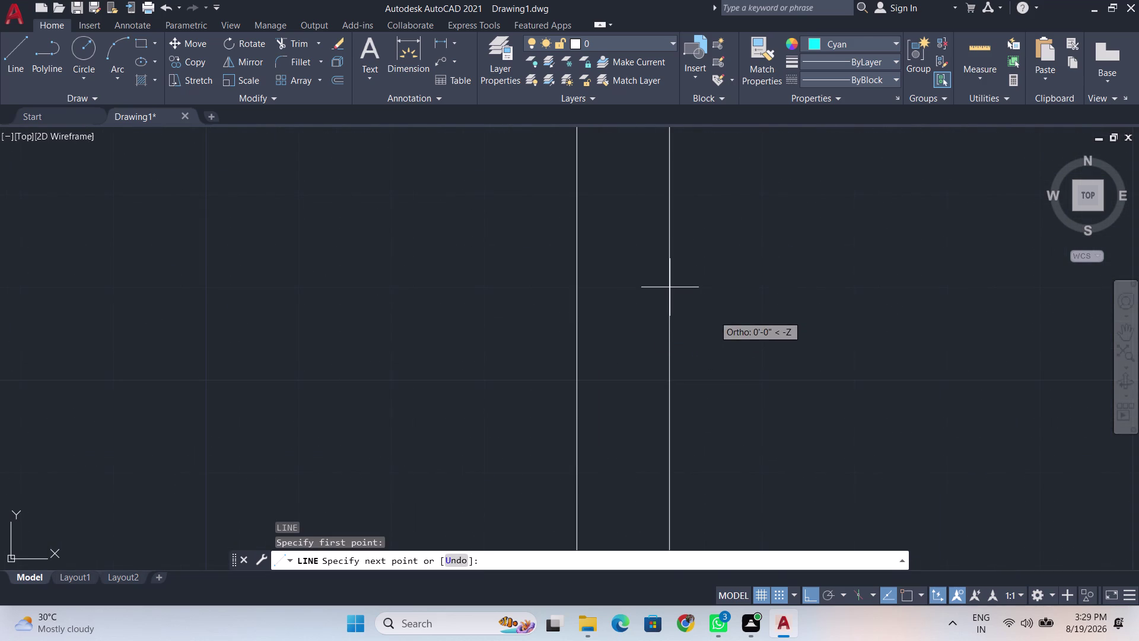
scroll(down, 3)
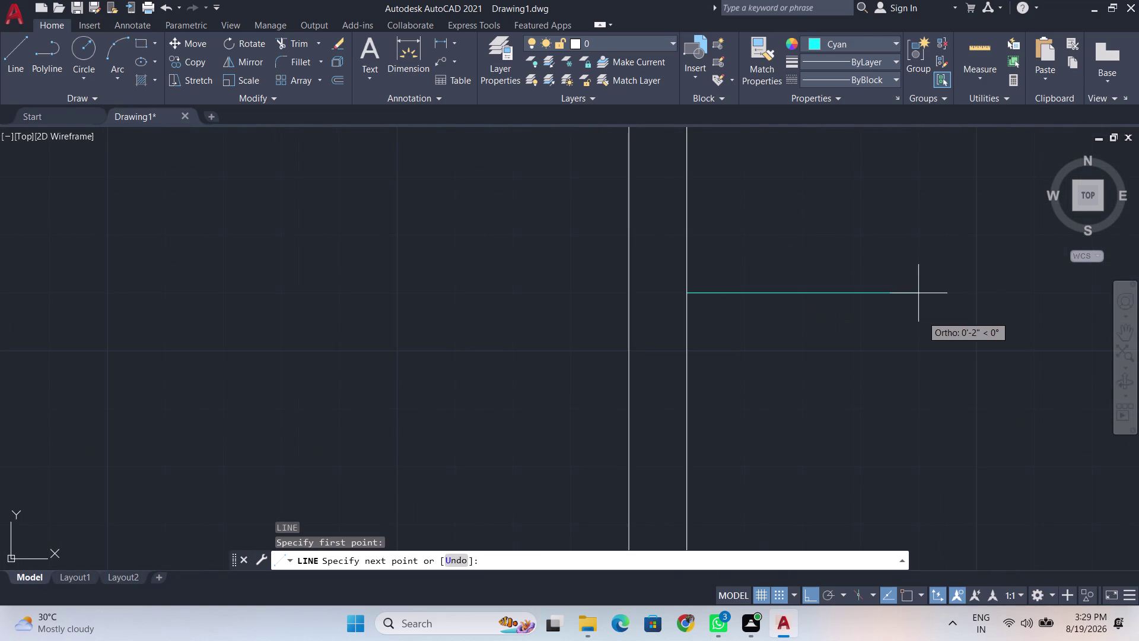
key(Escape)
click(893, 40)
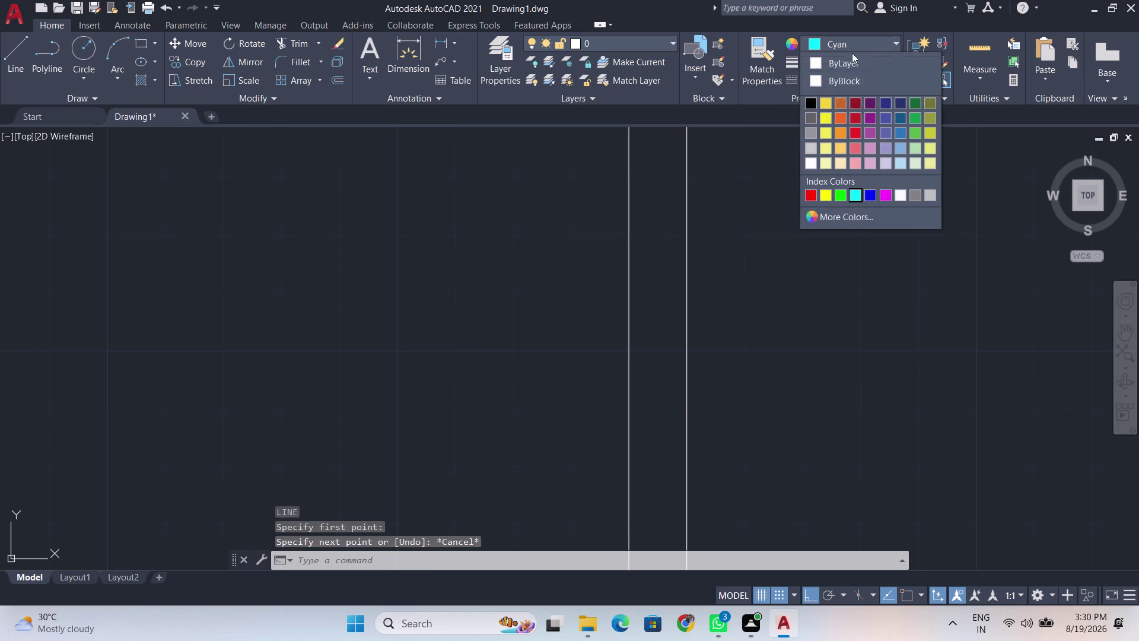
click(839, 61)
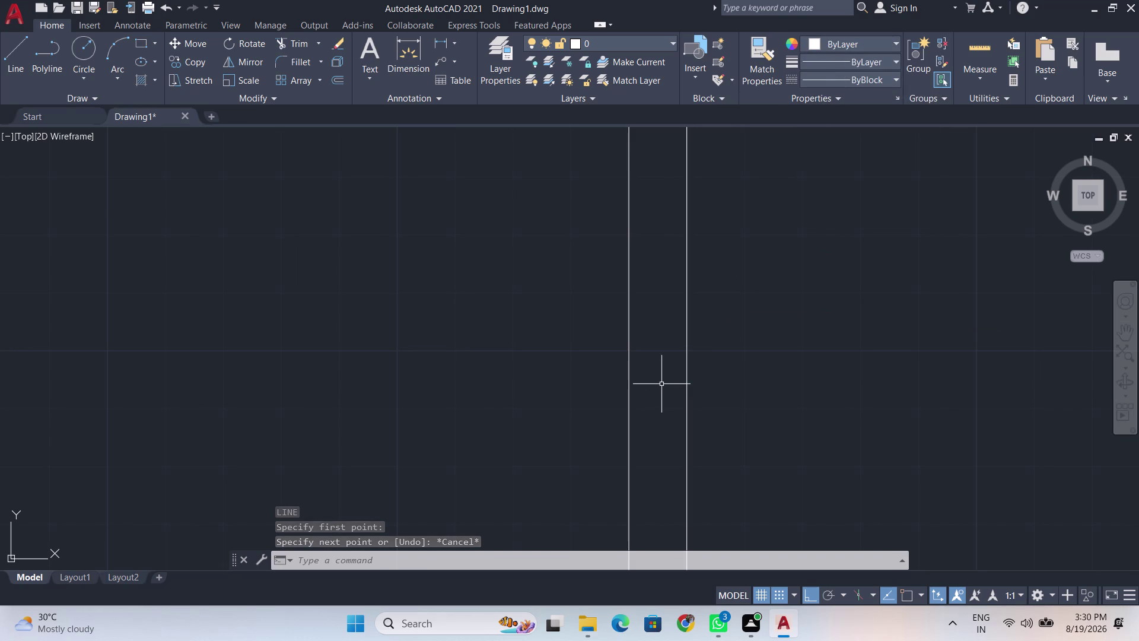
Draw a white LINE from one inner wall line across to the other.
key(l)
key(Return)
click(698, 333)
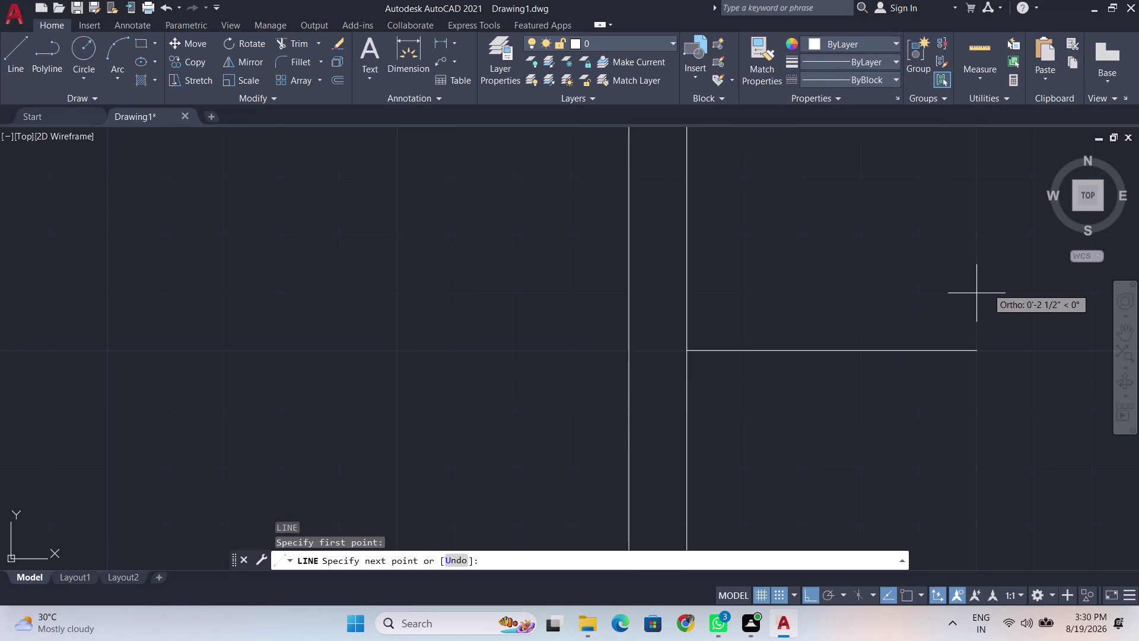
scroll(down, 3)
middle_drag(996, 314, 653, 320)
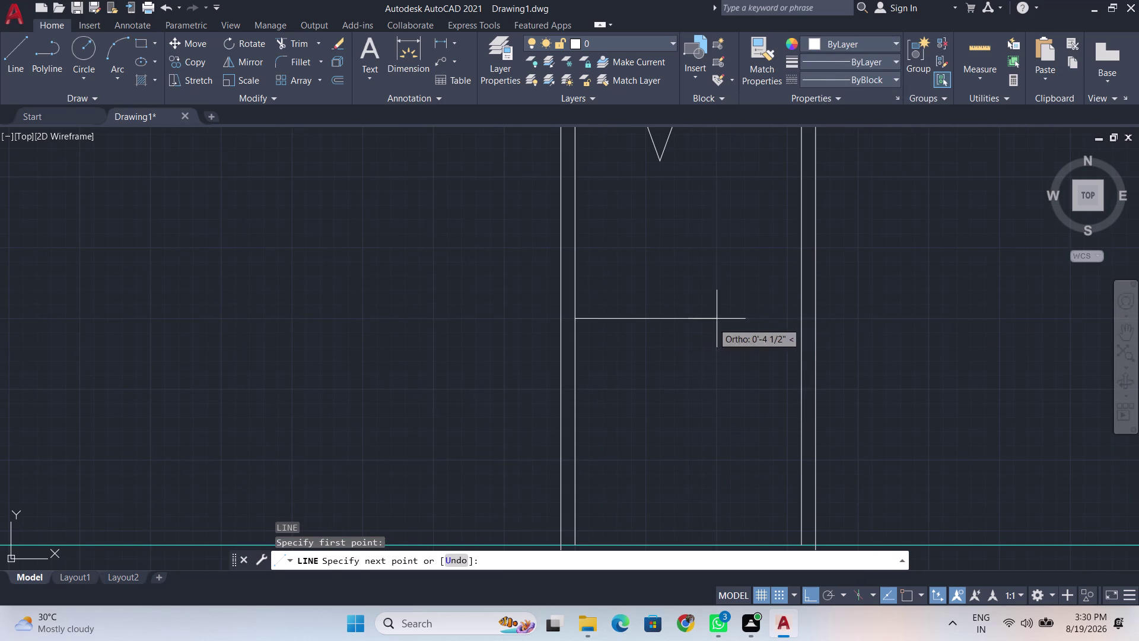
click(806, 315)
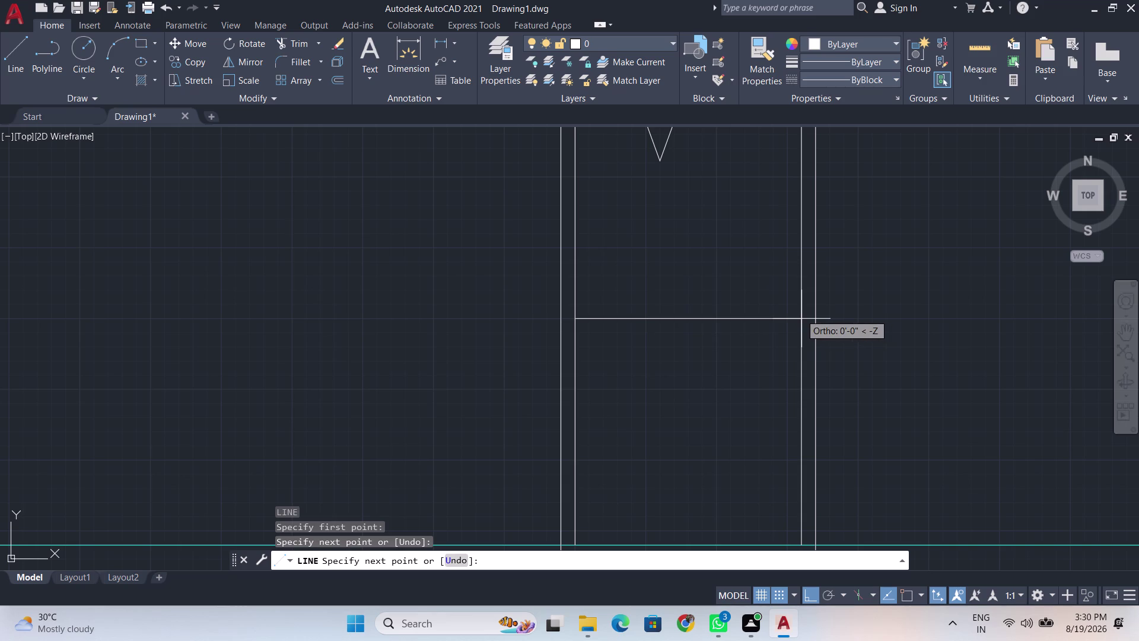
key(space)
scroll(down, 3)
scroll(up, 3)
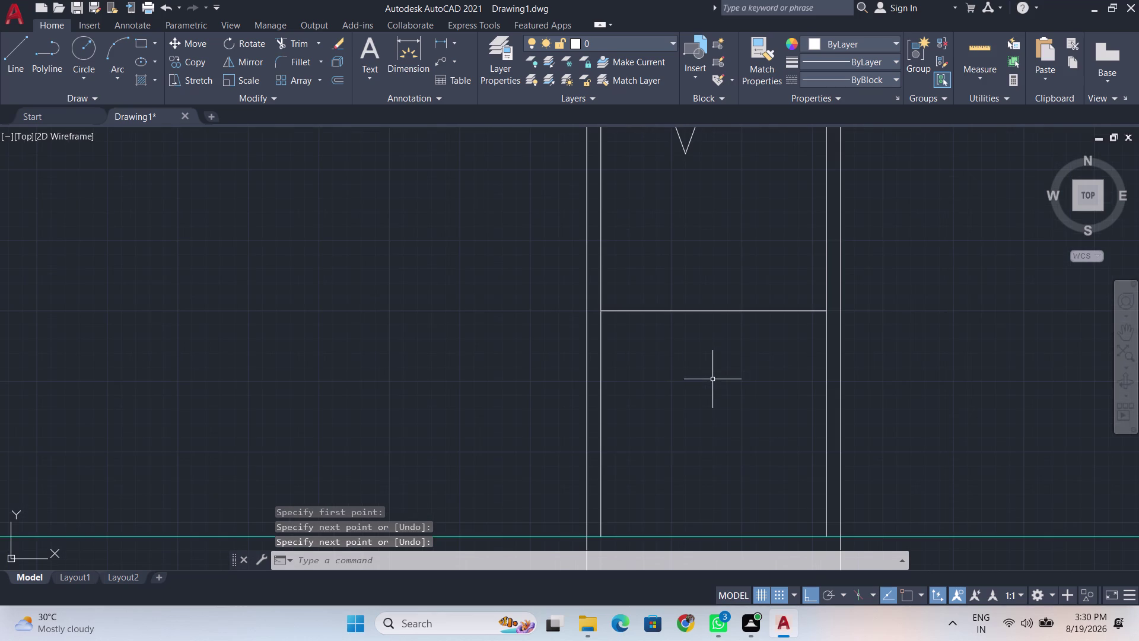
scroll(up, 3)
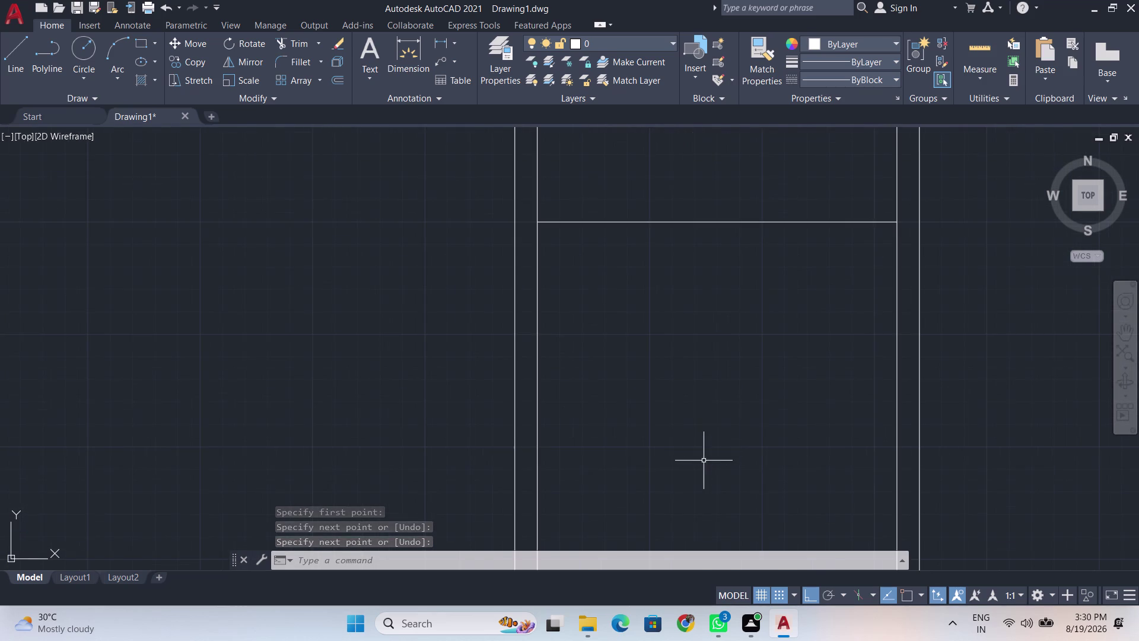
scroll(down, 3)
scroll(down, 3)
middle_drag(730, 417, 732, 343)
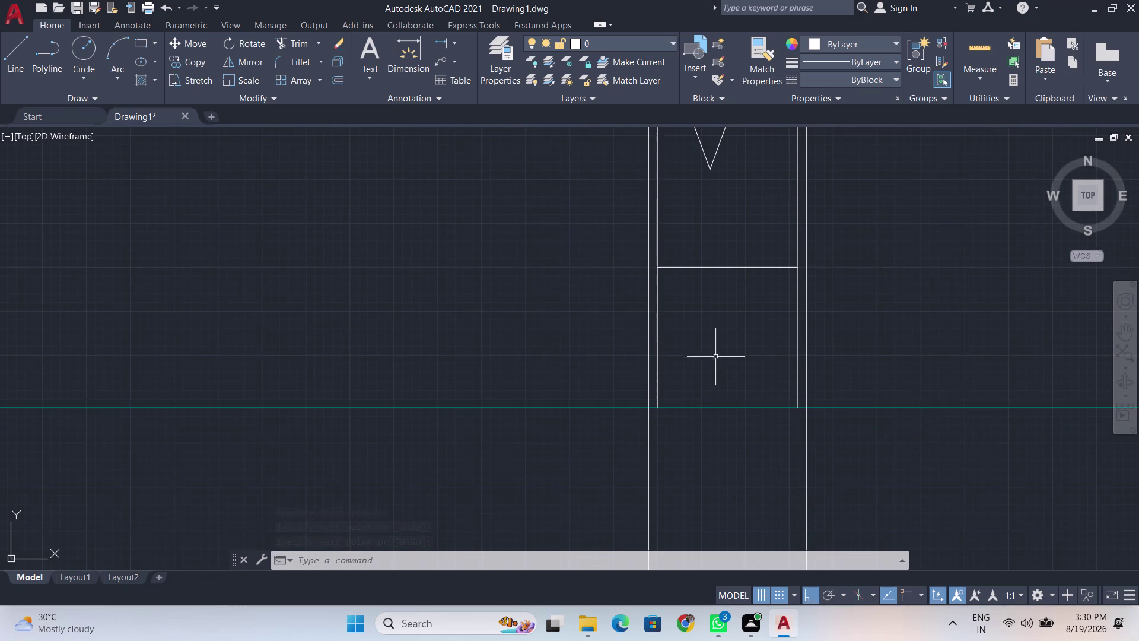